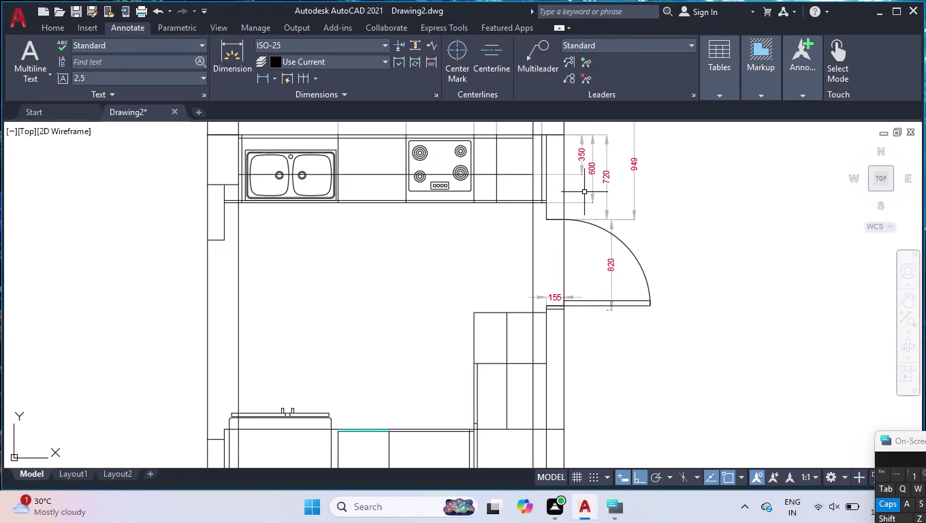
Add a vertical 30 dimension beside the cabinet edge below the 155 dimension with DLI.
scroll(up, 3)
text(DLI)
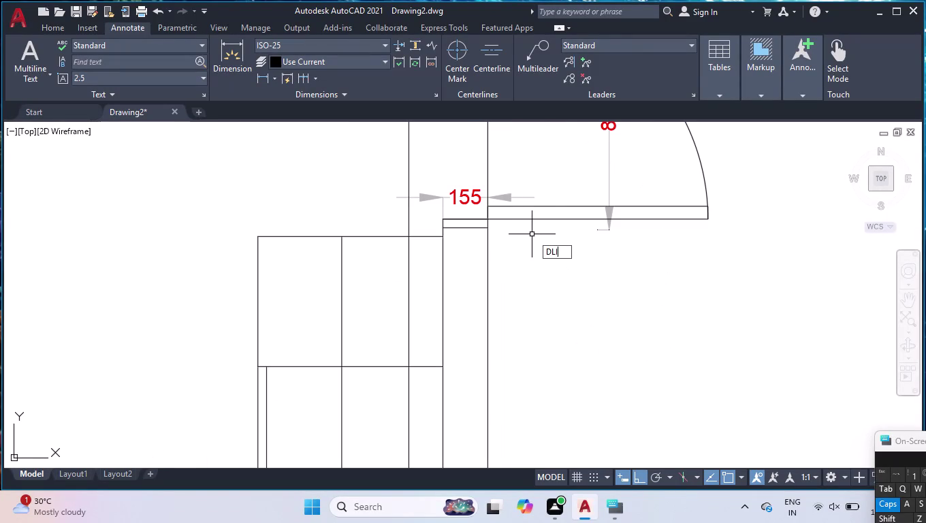
key(Return)
scroll(up, 3)
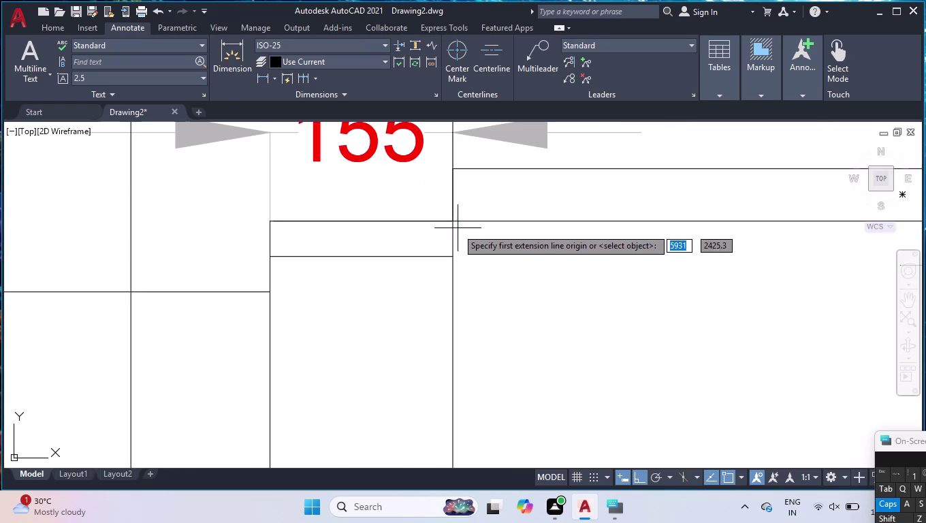
click(450, 220)
click(454, 257)
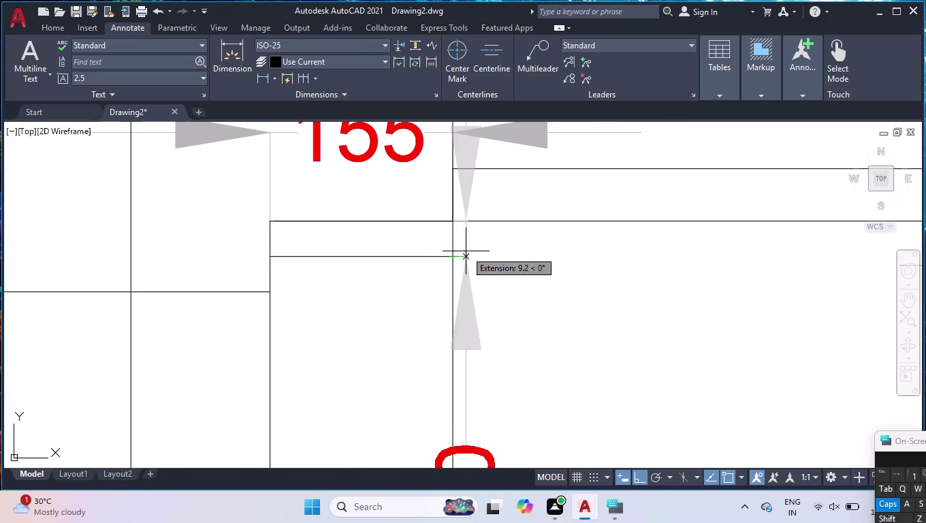
scroll(down, 3)
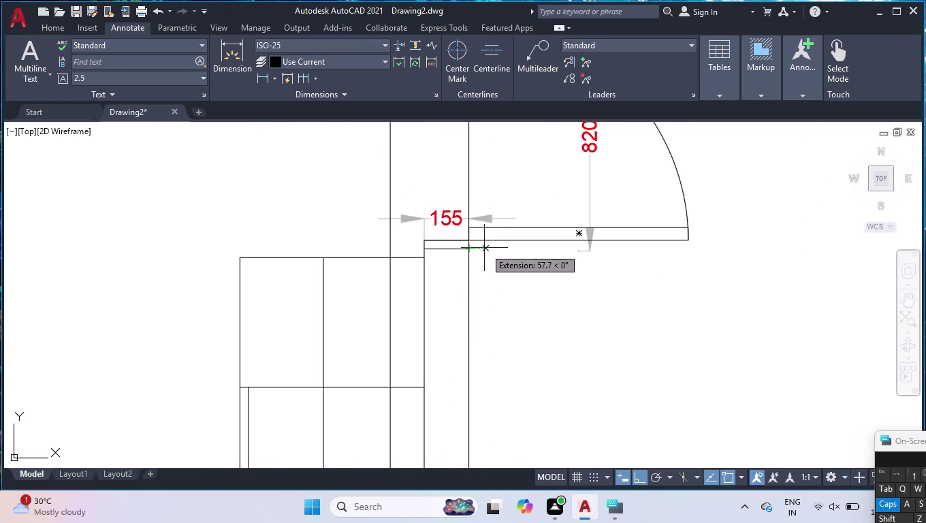
click(482, 246)
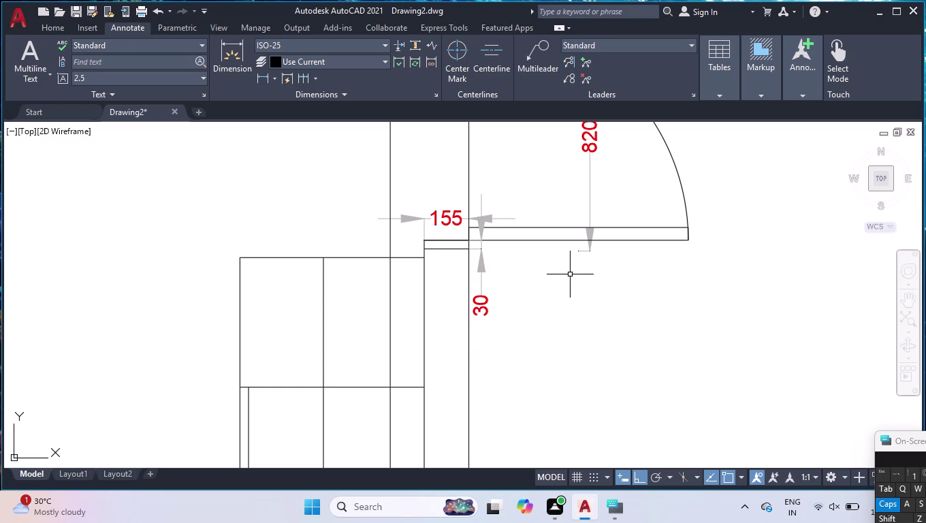
Add a vertical 450 dimension from the cabinet edge top to its lower corner, next to the 30.
key(space)
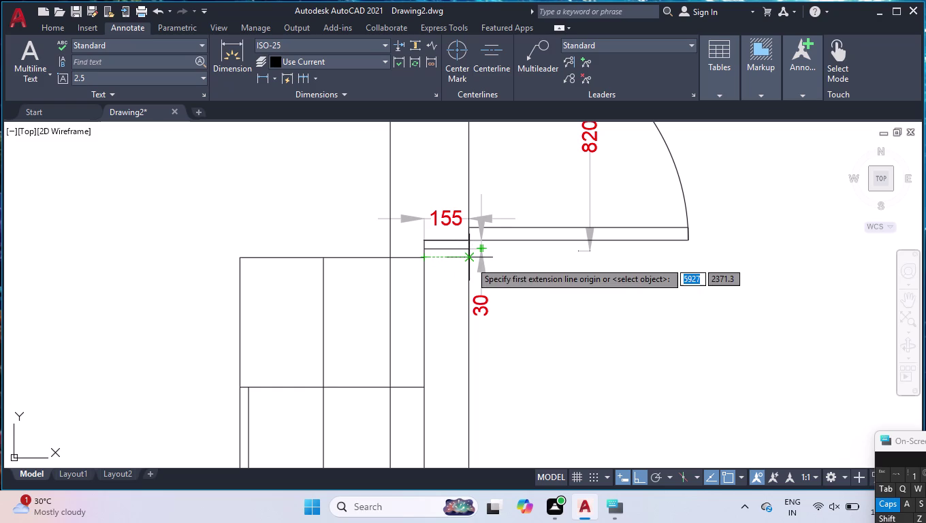
click(424, 259)
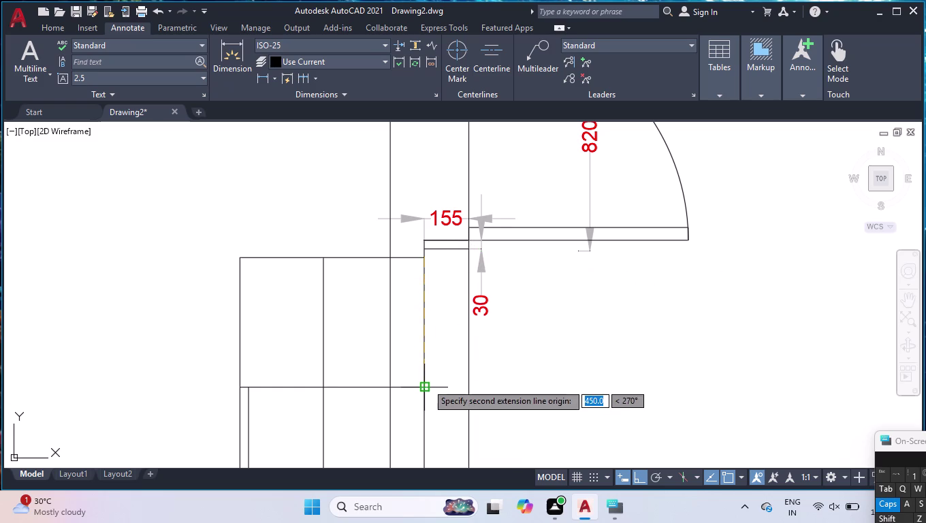
click(427, 385)
click(503, 394)
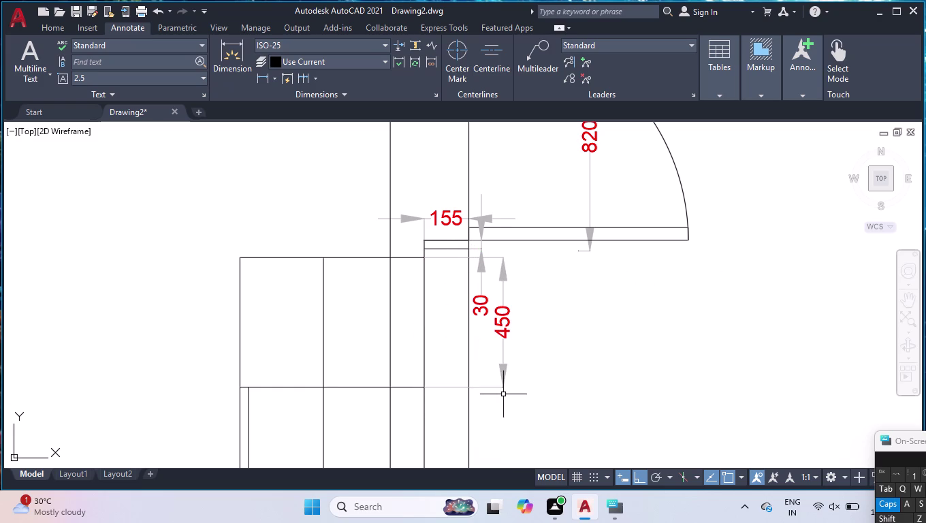
scroll(up, 3)
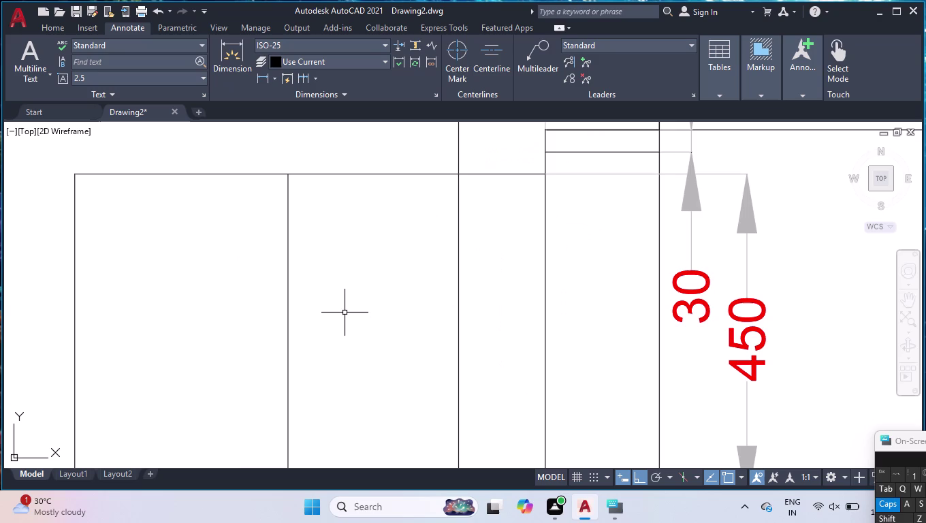
scroll(down, 3)
scroll(up, 3)
scroll(up, 3)
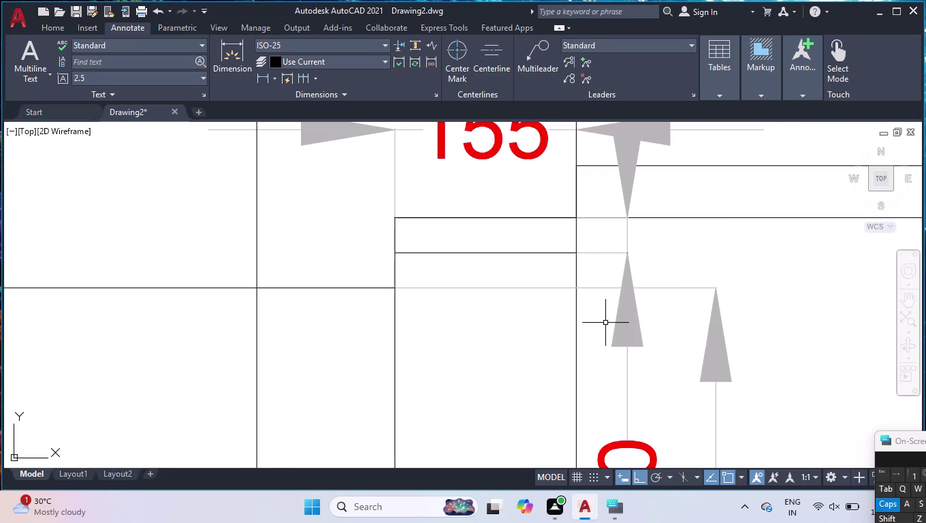
click(617, 321)
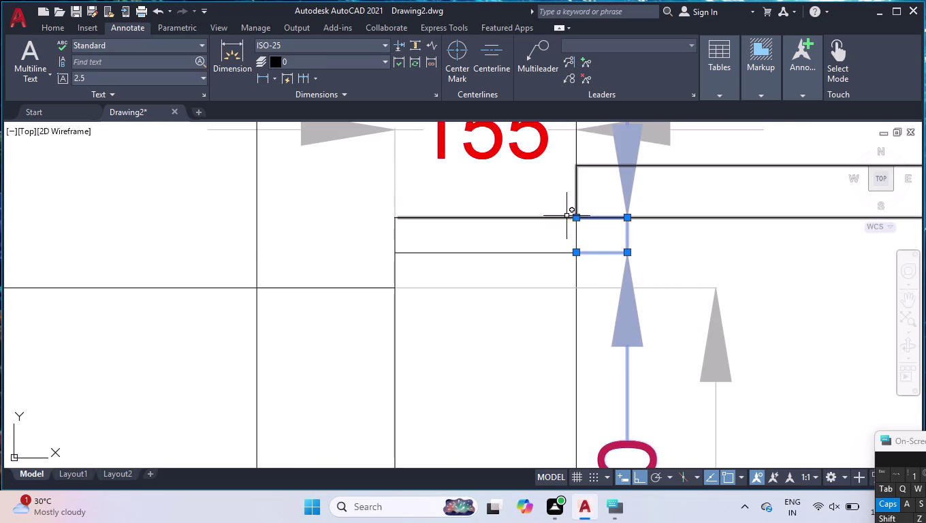
Stretch both measured points of the 30 dimension onto the cabinet line beside the 450.
click(578, 254)
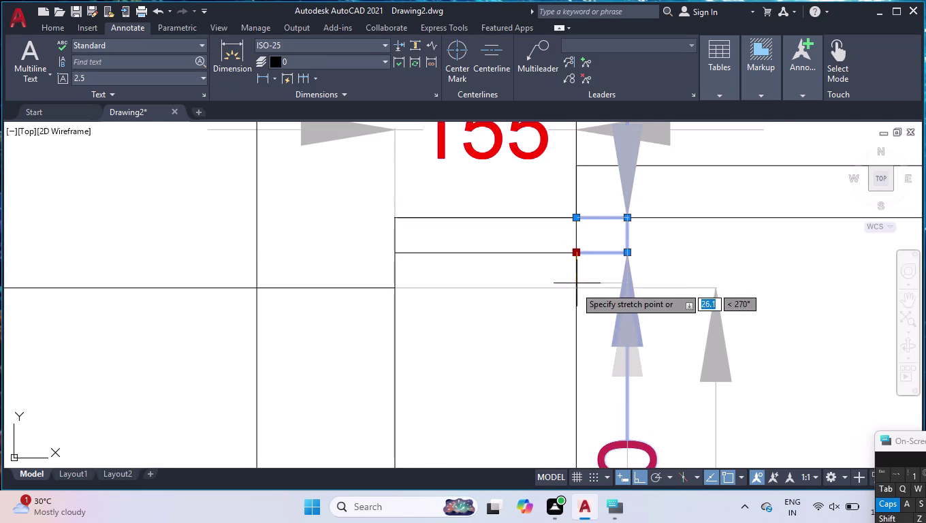
click(576, 290)
click(575, 217)
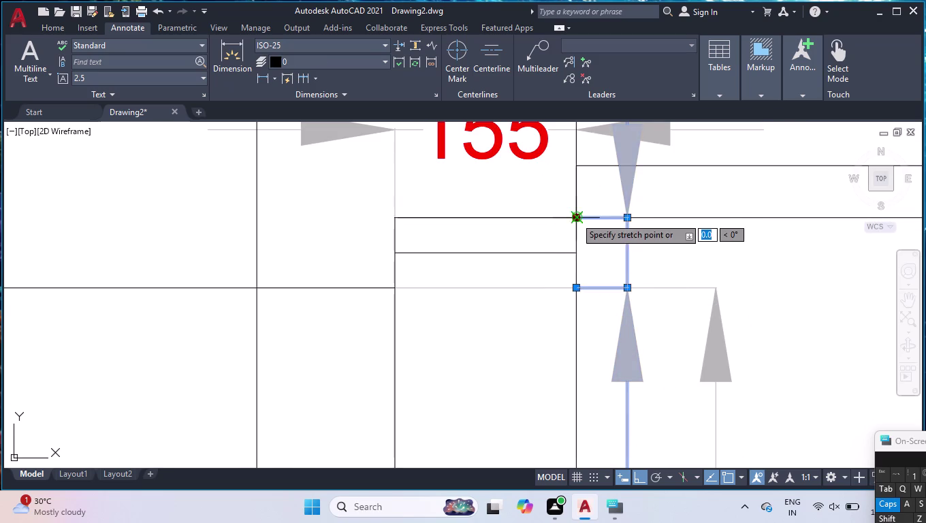
click(574, 252)
scroll(down, 3)
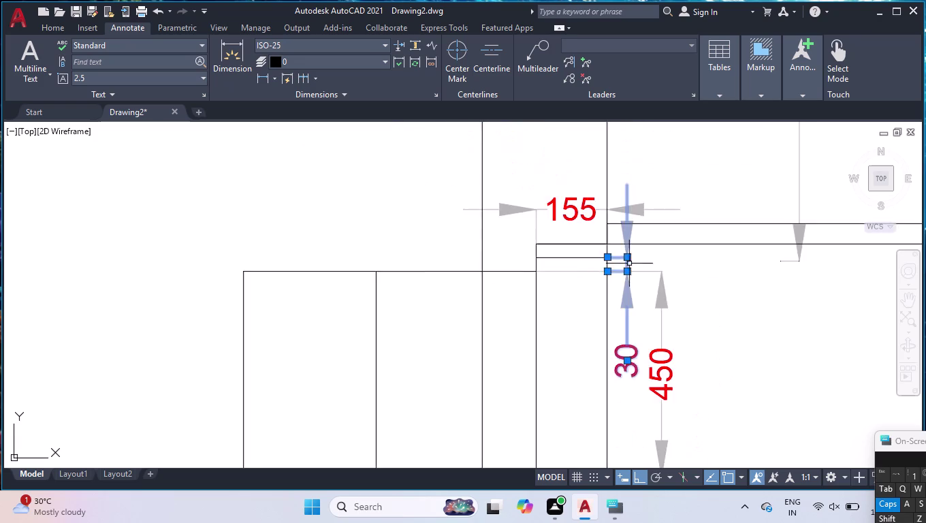
scroll(down, 3)
key(Return)
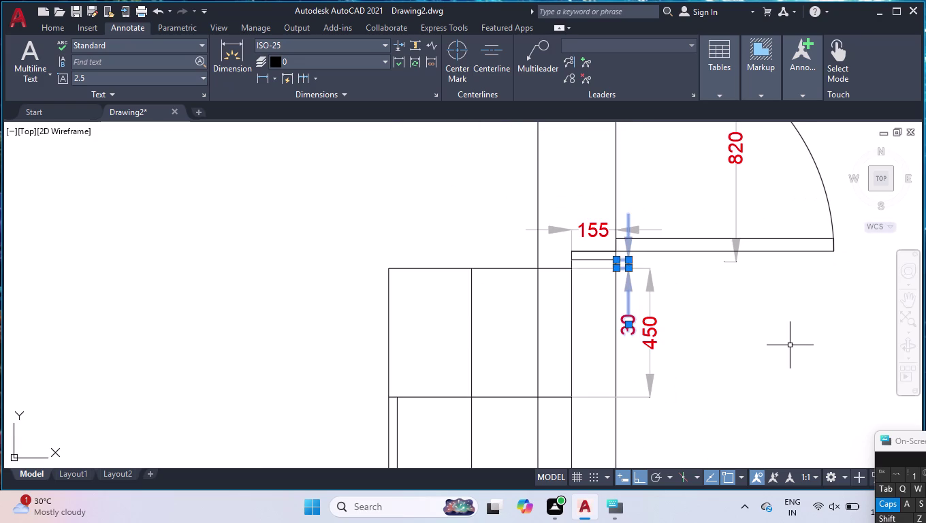
key(Return)
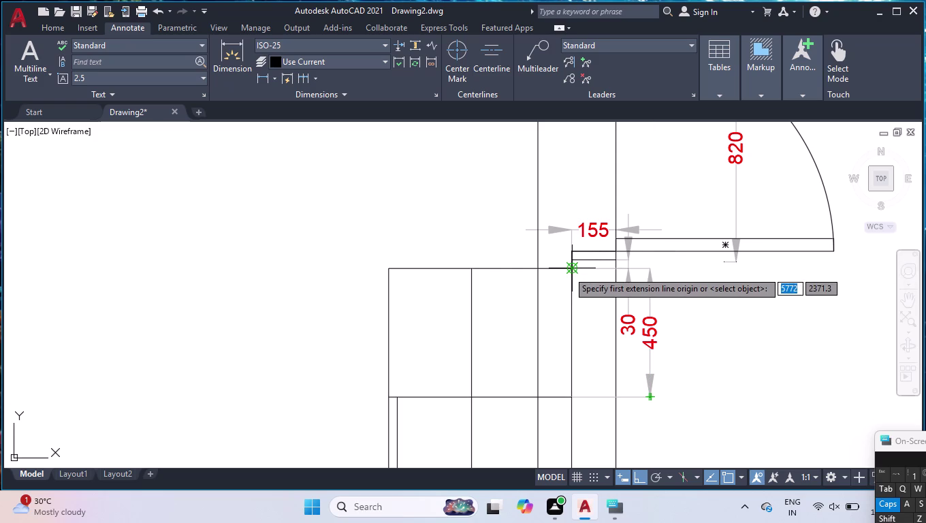
Add a vertical 530 dimension for the next cabinet, in line with the 450.
scroll(down, 3)
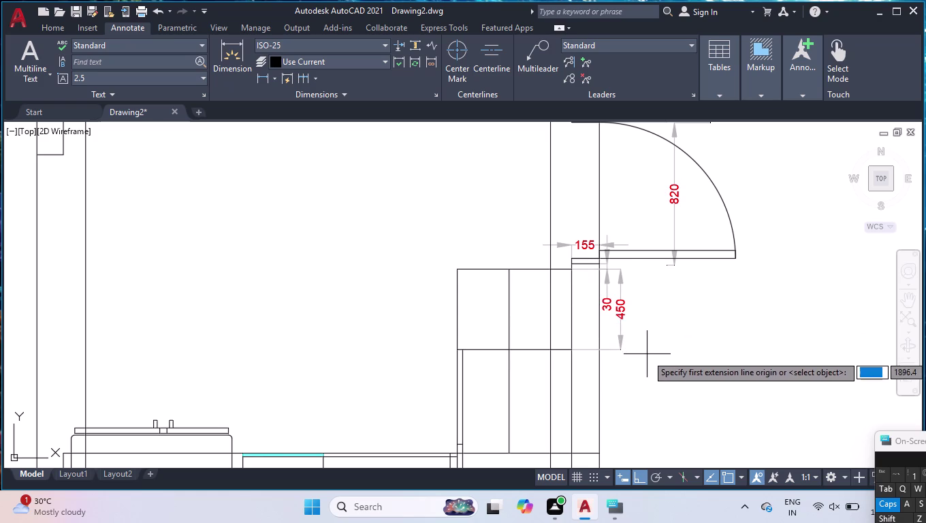
click(465, 348)
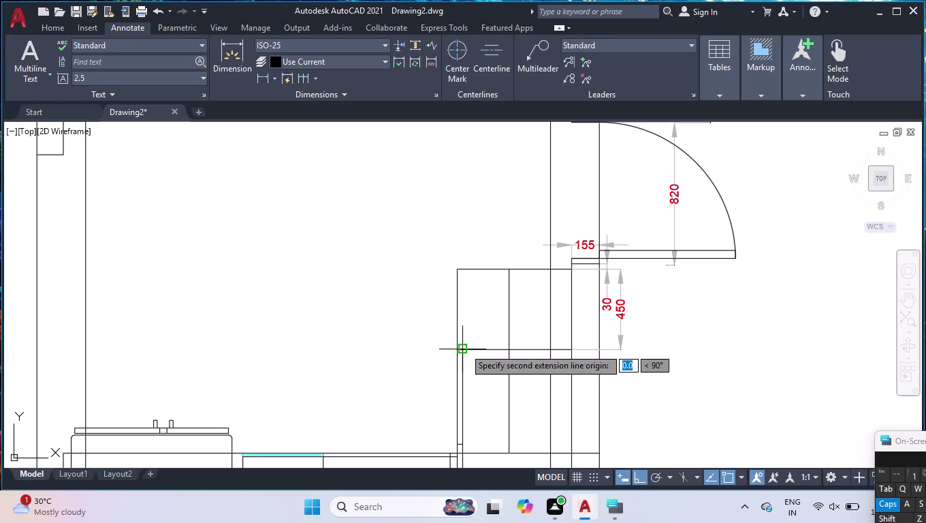
click(462, 445)
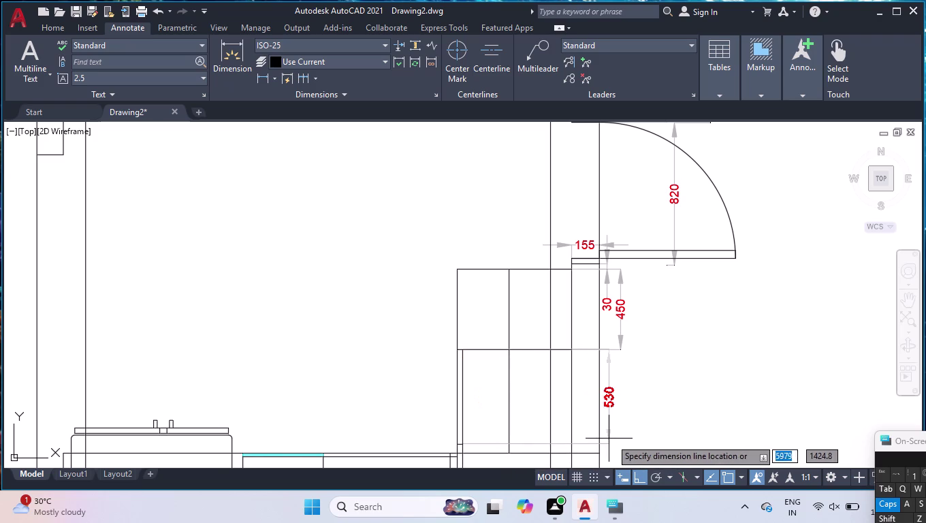
click(621, 438)
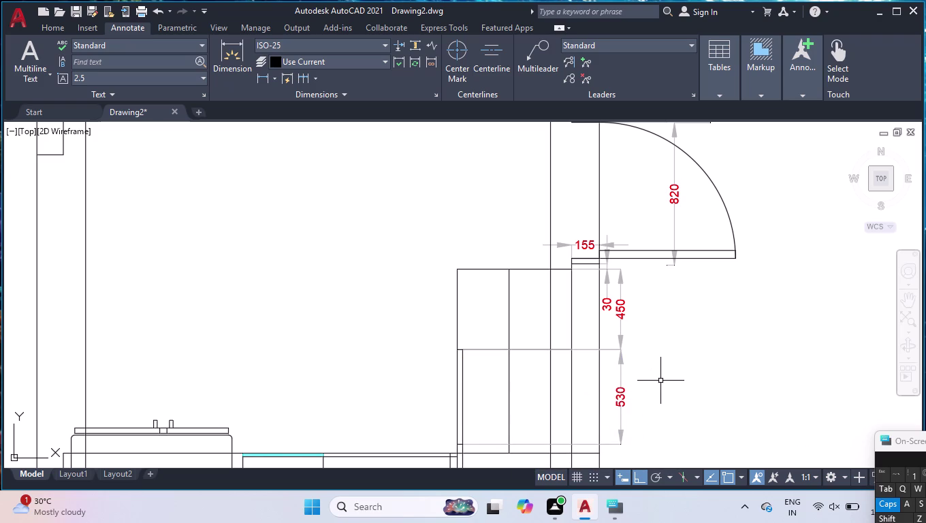
Continue the vertical chain below 530 with 50, 600 and 124 dimensions.
scroll(down, 3)
scroll(down, 3)
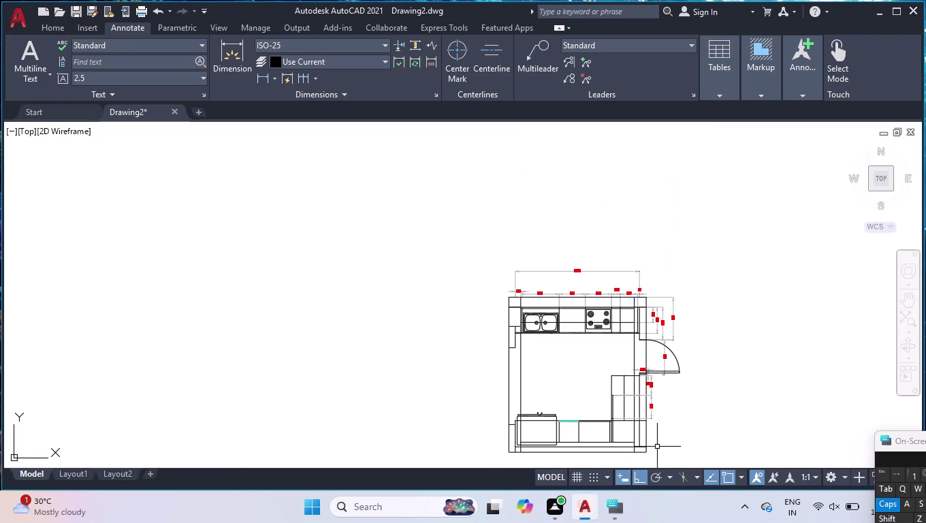
scroll(up, 3)
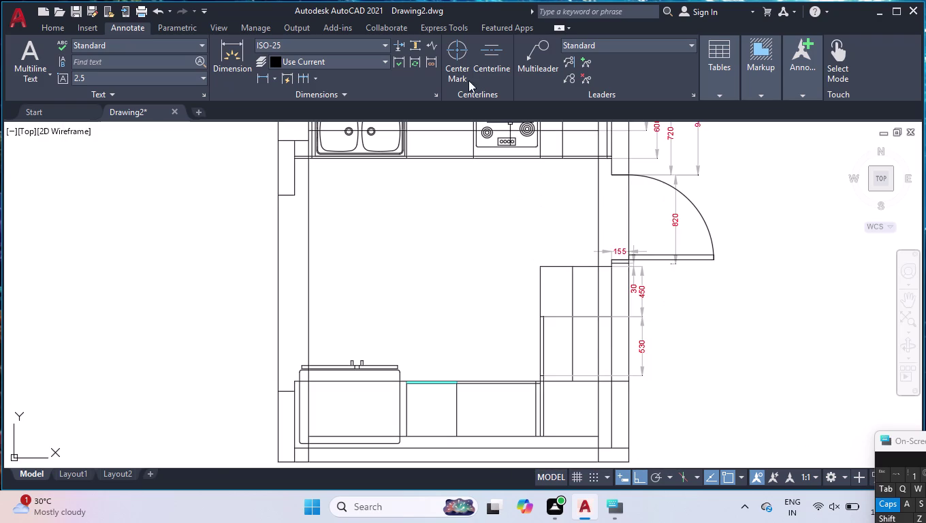
click(304, 78)
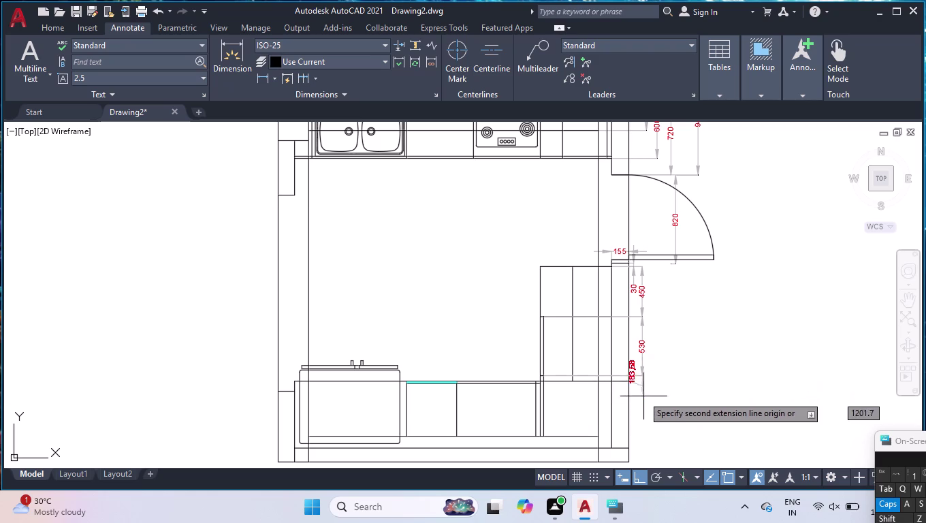
scroll(up, 3)
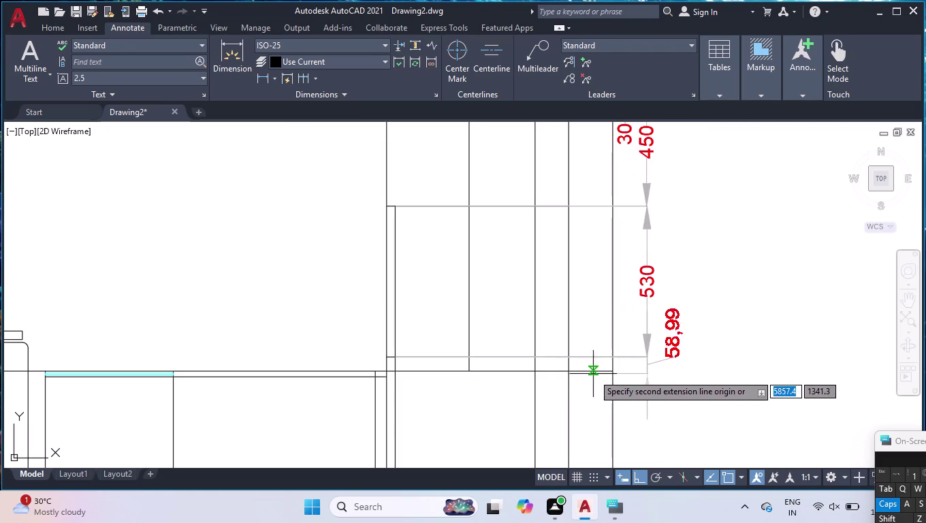
click(614, 371)
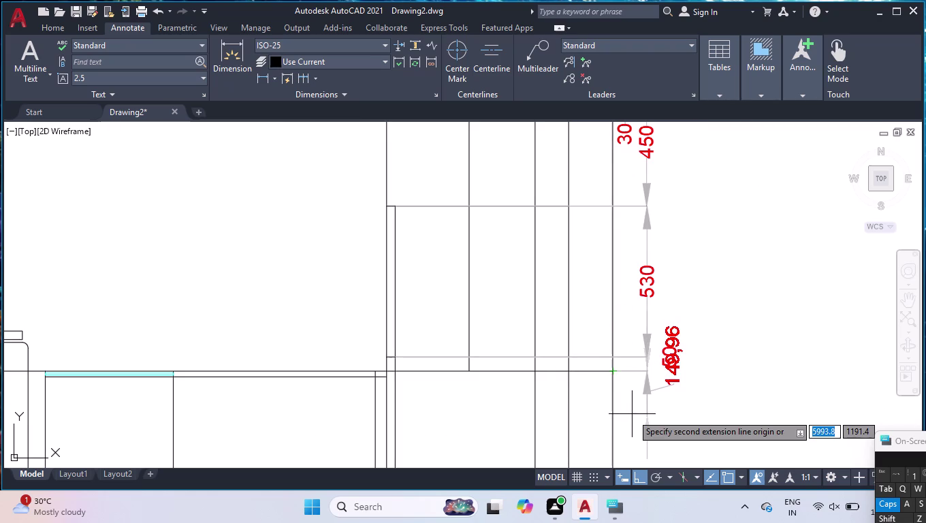
scroll(down, 3)
scroll(down, 3)
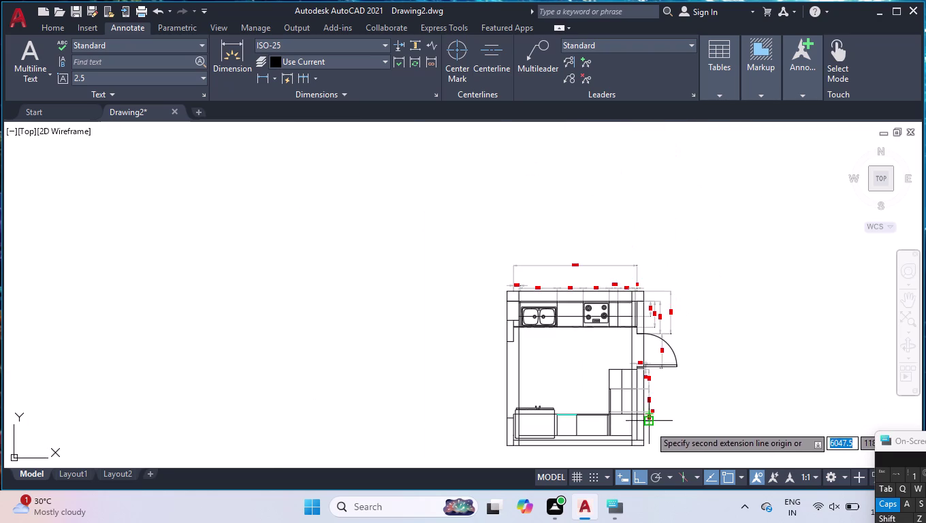
scroll(up, 3)
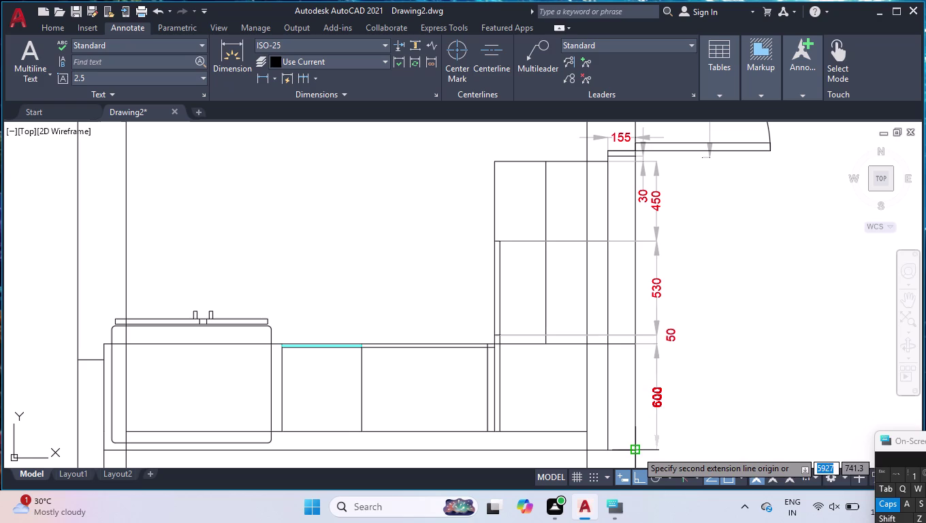
click(637, 451)
scroll(down, 3)
scroll(up, 3)
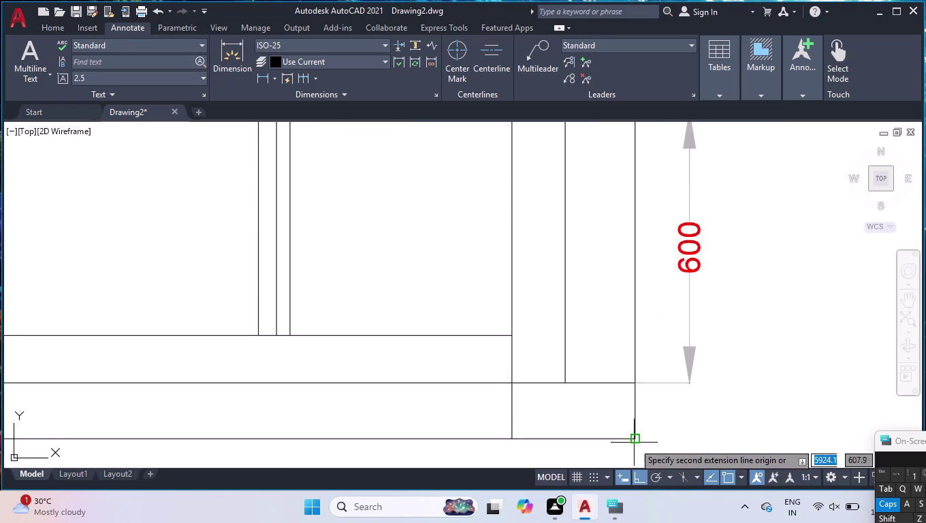
click(634, 441)
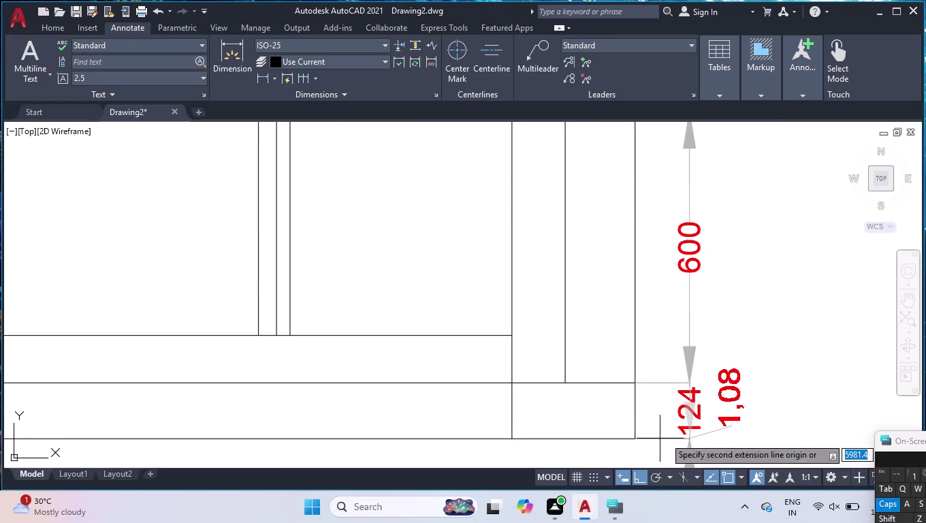
key(Escape)
scroll(down, 3)
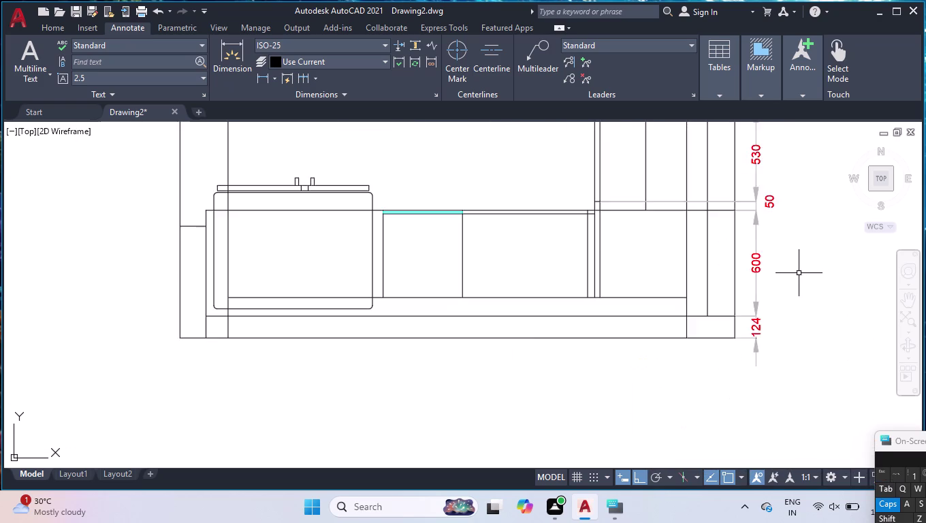
scroll(down, 3)
scroll(down, 3)
scroll(up, 3)
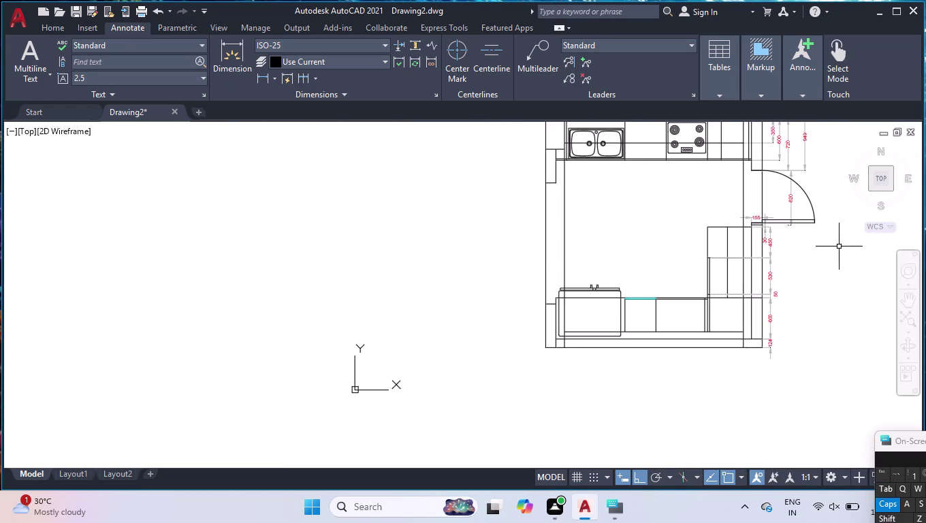
scroll(up, 3)
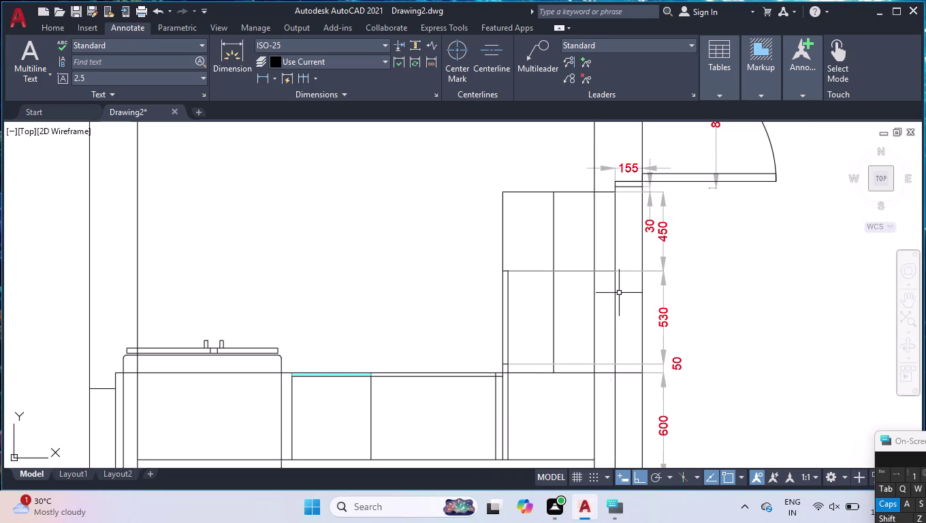
scroll(down, 3)
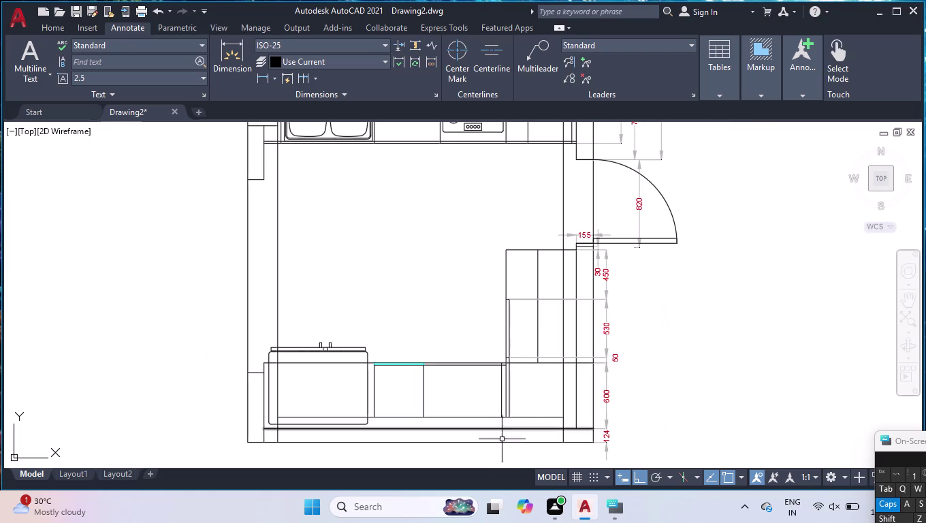
scroll(up, 3)
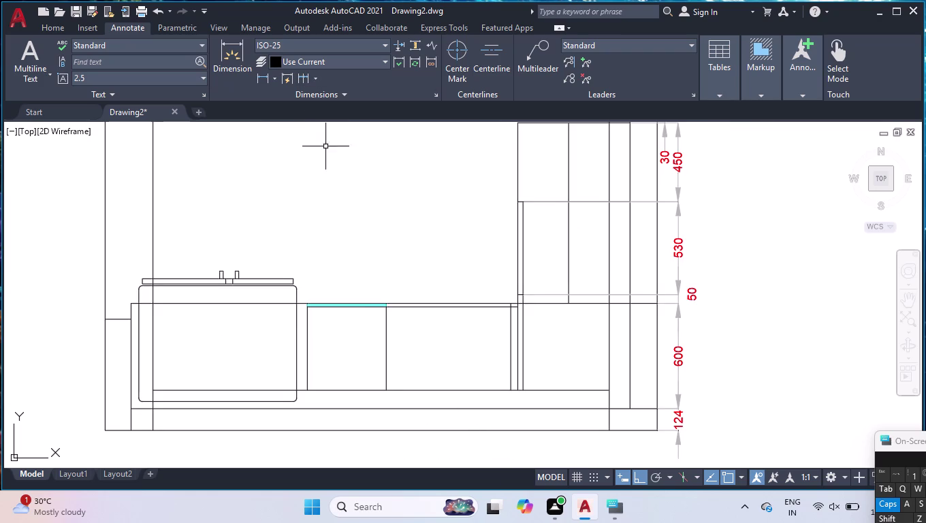
Place a 148 linear dimension below the bottom cabinets using DLI.
key(d)
key(l)
key(i)
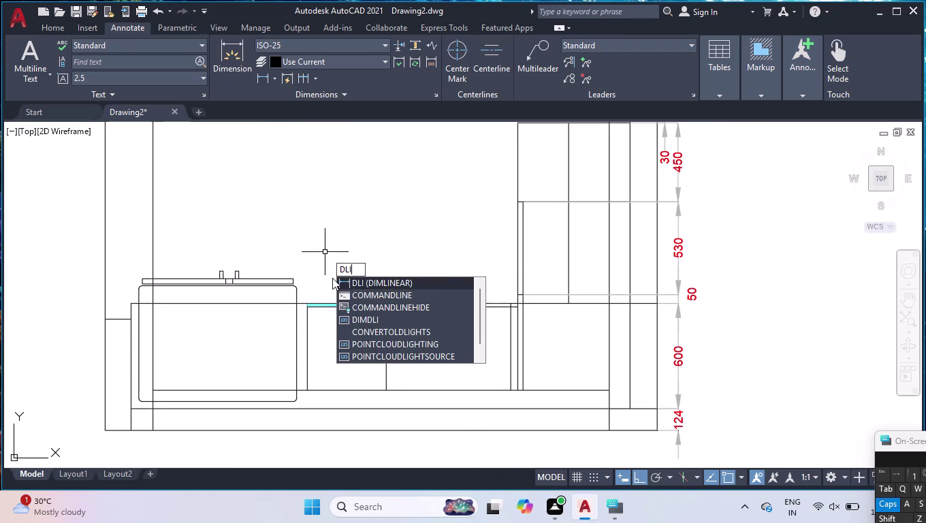
key(Return)
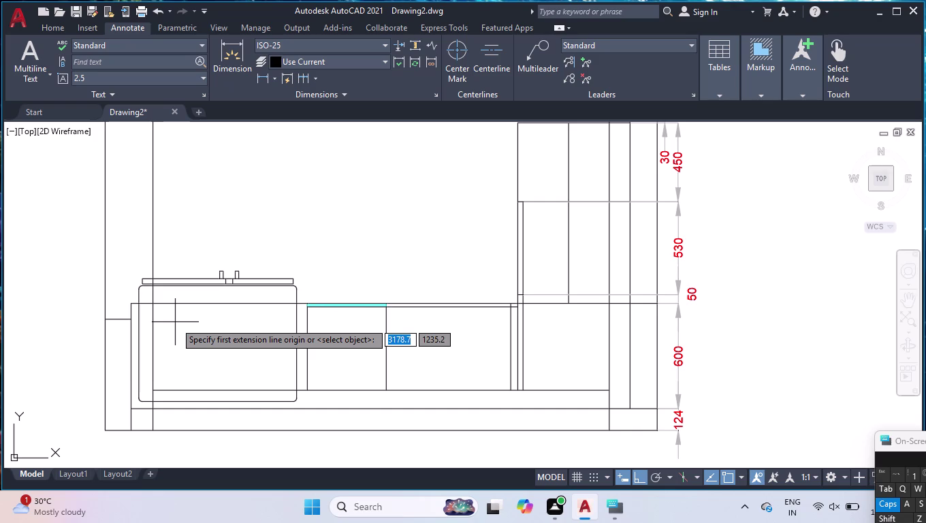
click(105, 433)
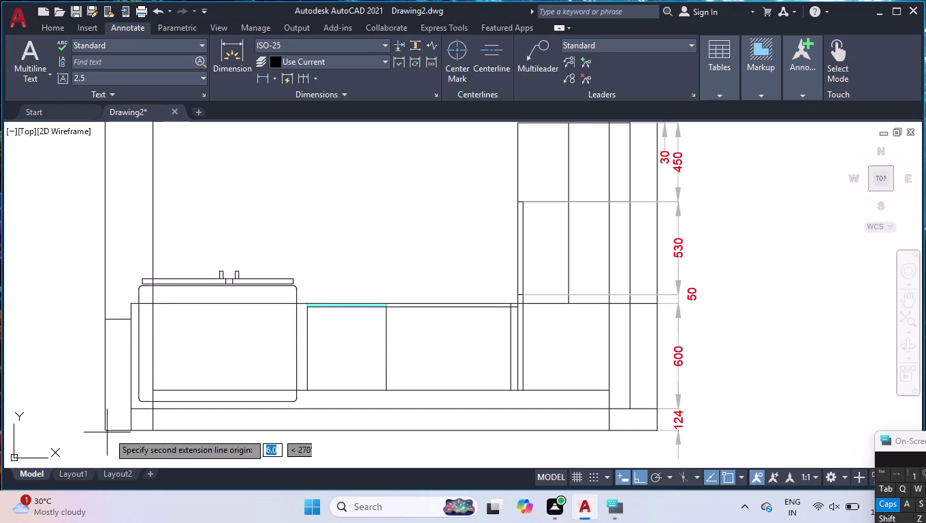
click(129, 432)
click(120, 413)
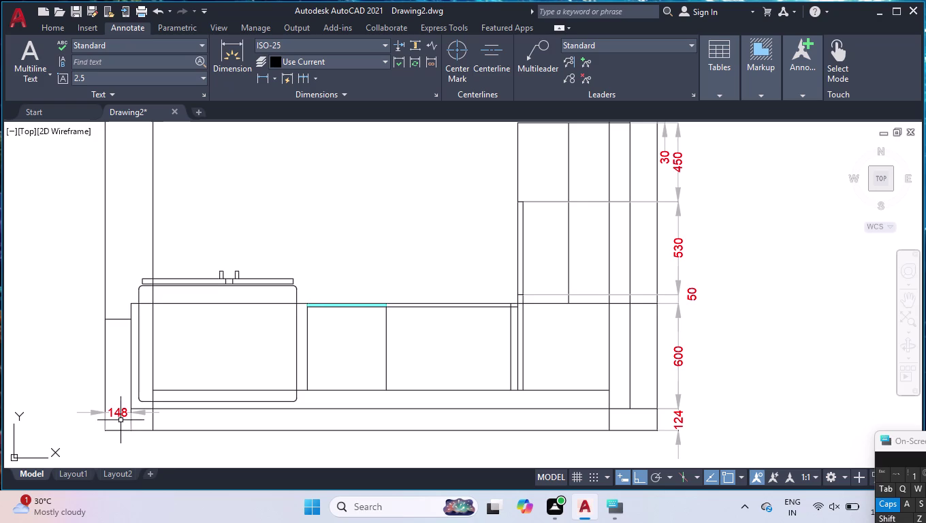
Continue the chain from 148 with 1005, 450 and 750 measurements.
click(305, 81)
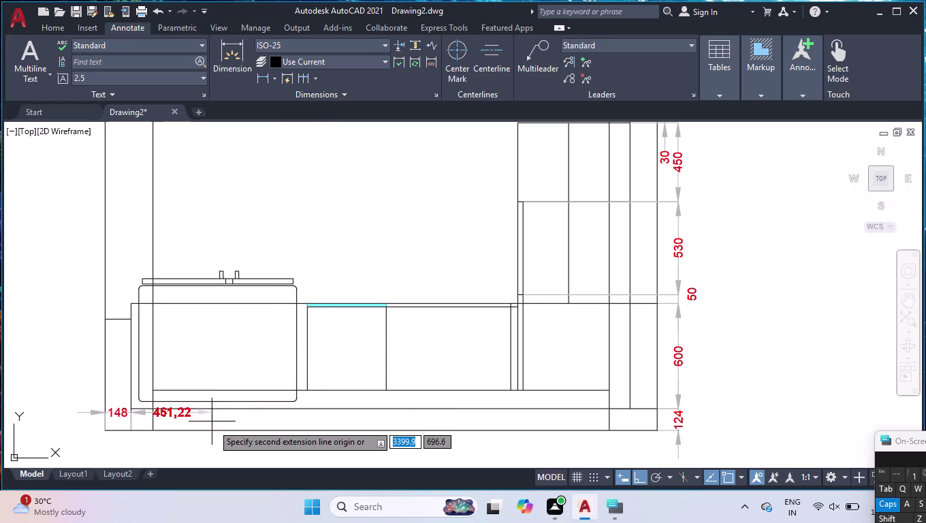
click(310, 390)
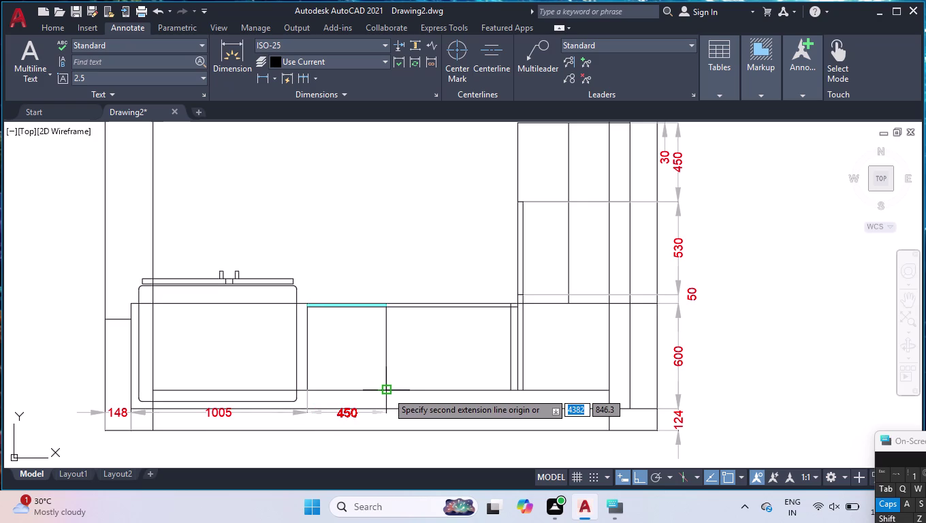
click(387, 392)
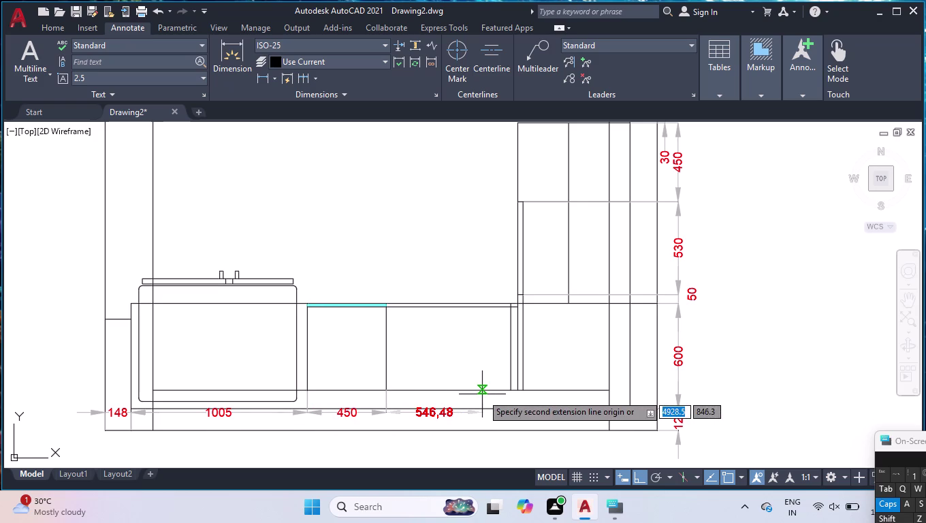
click(517, 386)
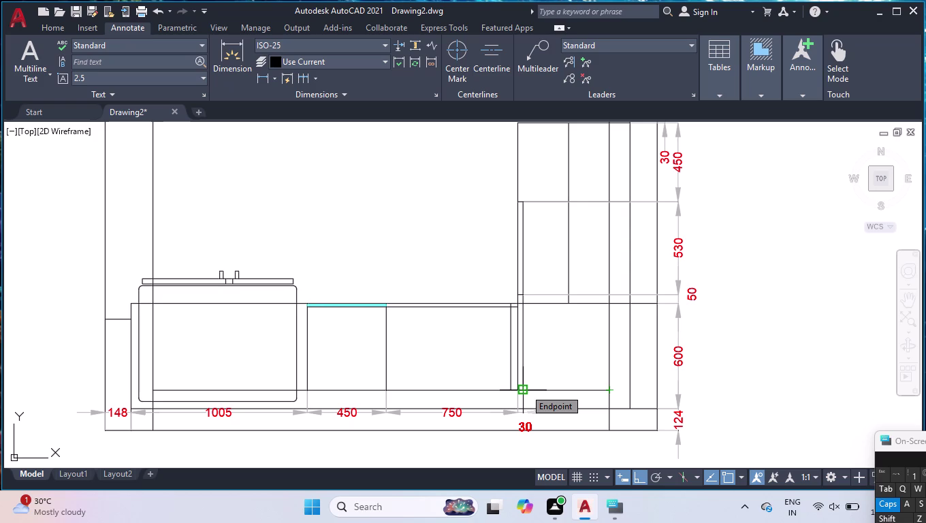
key(BackSpace)
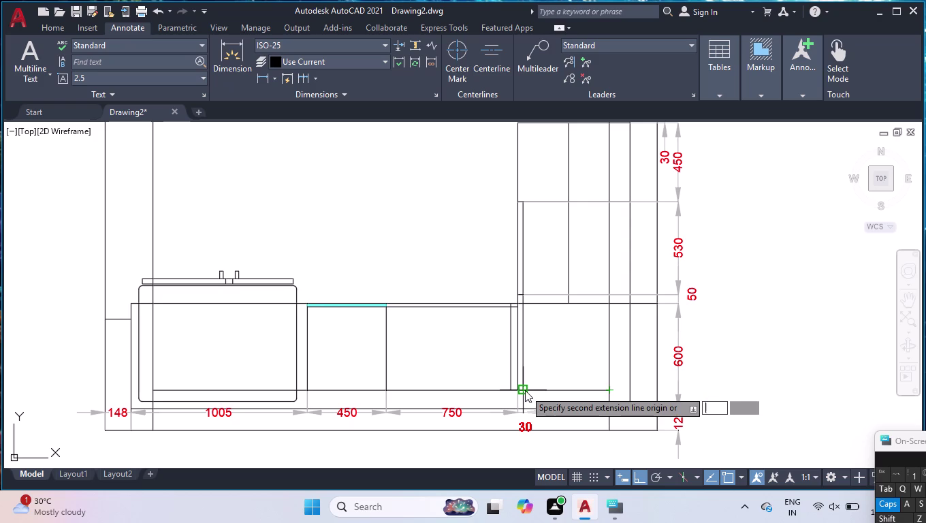
key(Escape)
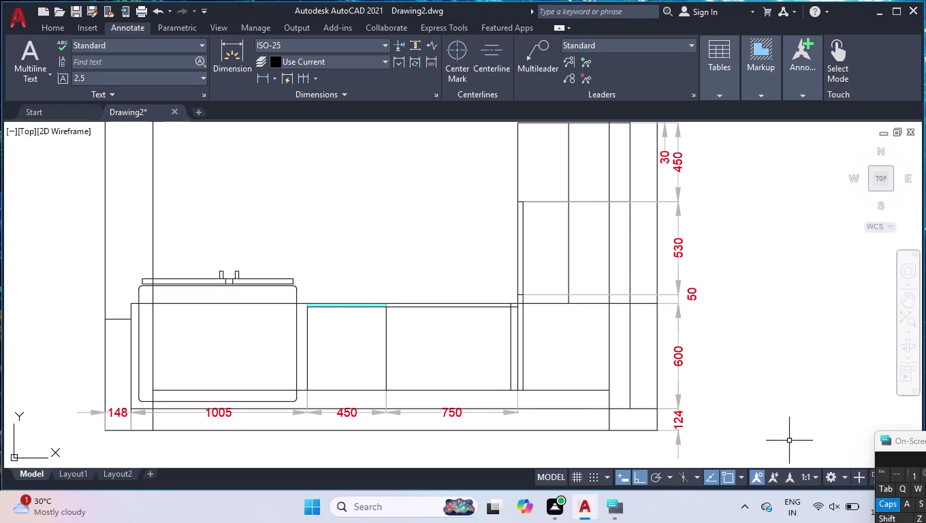
text(D)
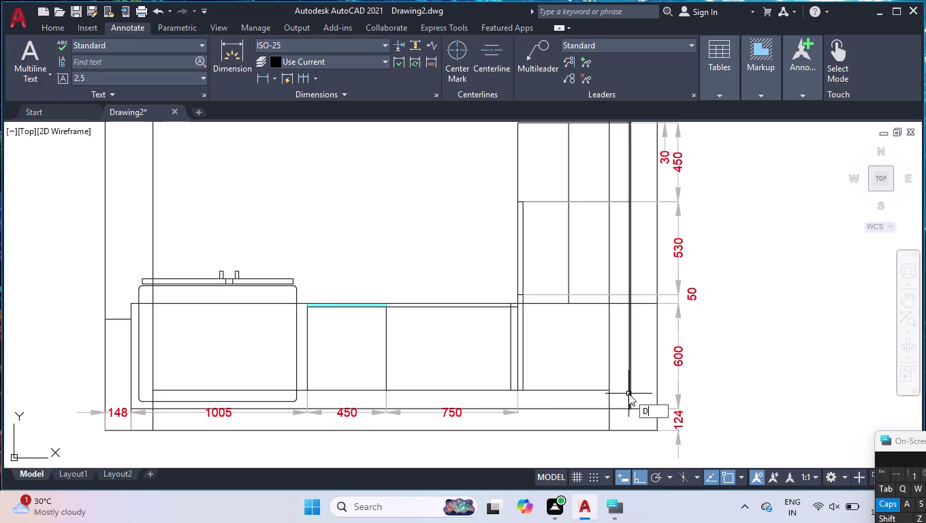
text(,)
key(BackSpace)
Dimension the right lower cabinet's 610 width between its corners, placed below it.
text(LI)
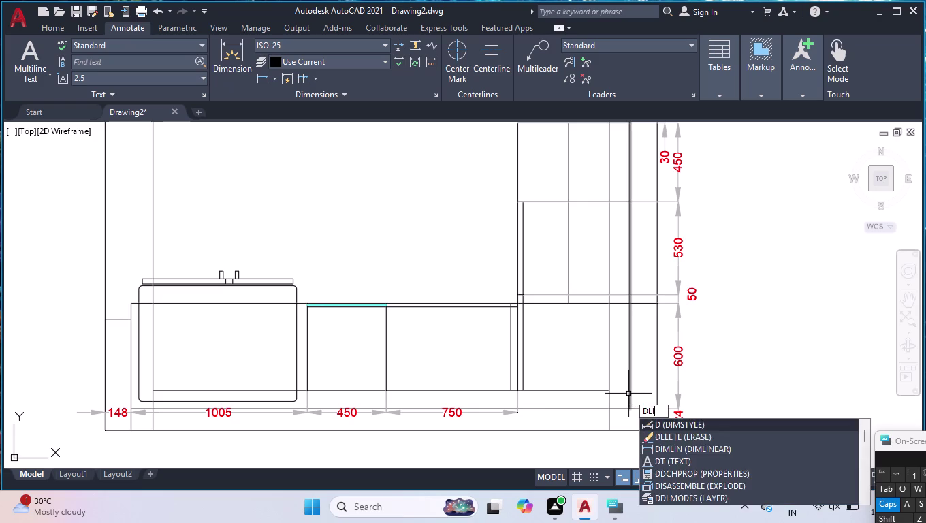
key(Return)
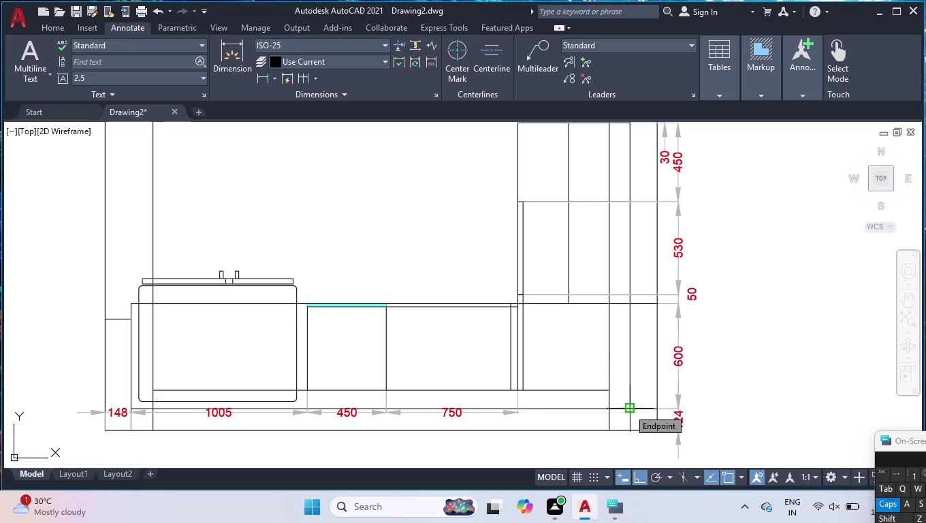
click(629, 409)
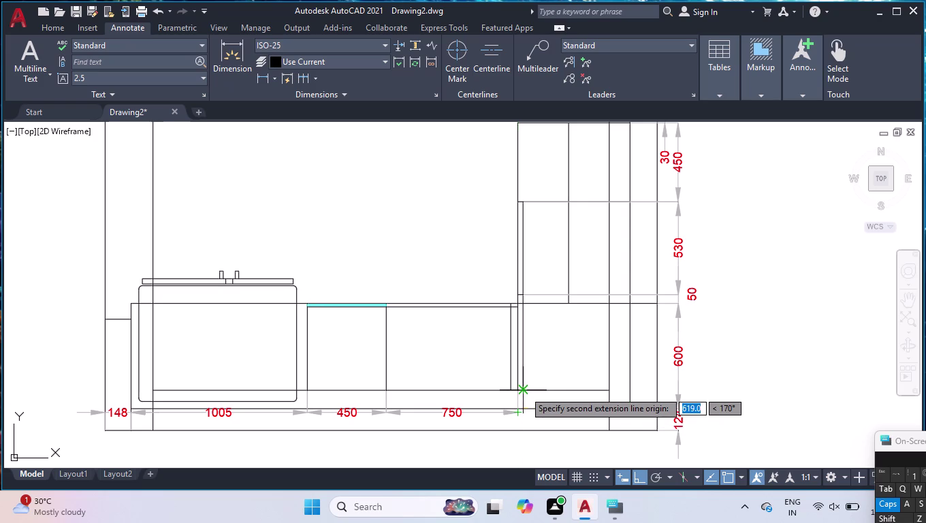
click(524, 391)
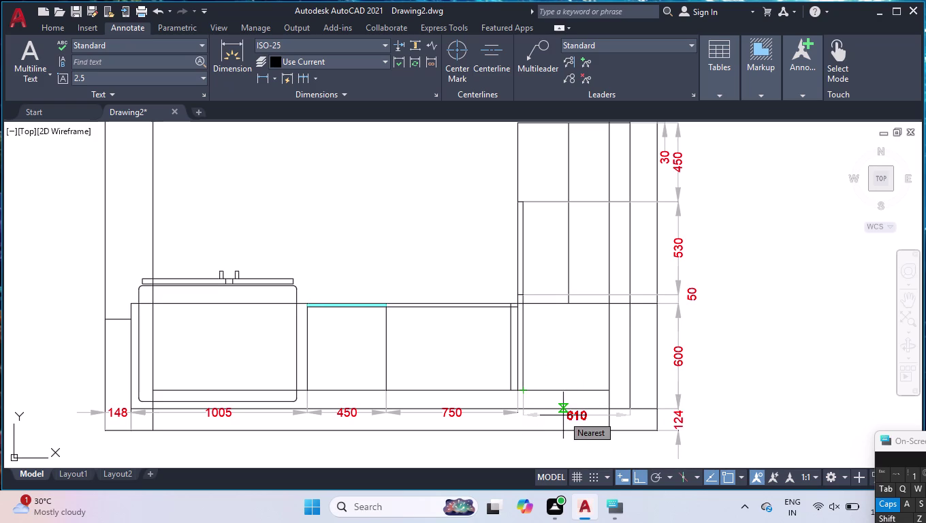
click(568, 437)
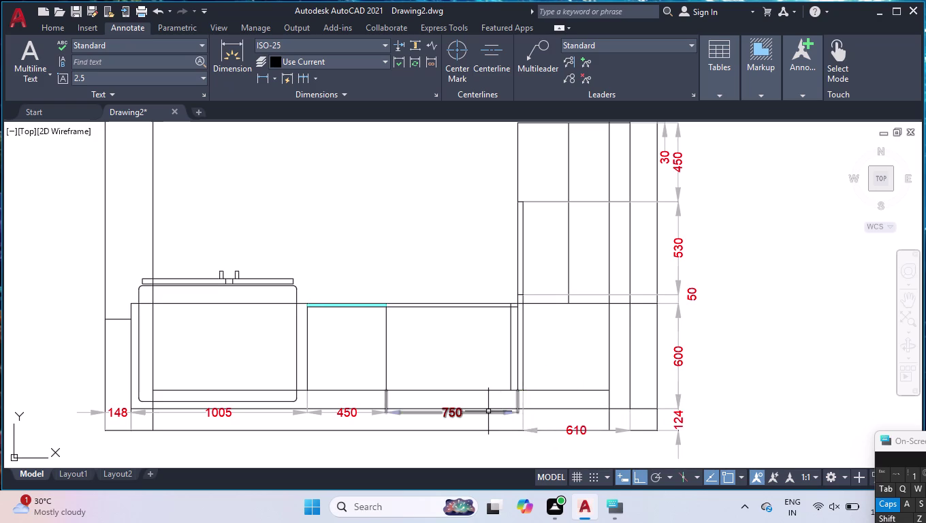
click(565, 427)
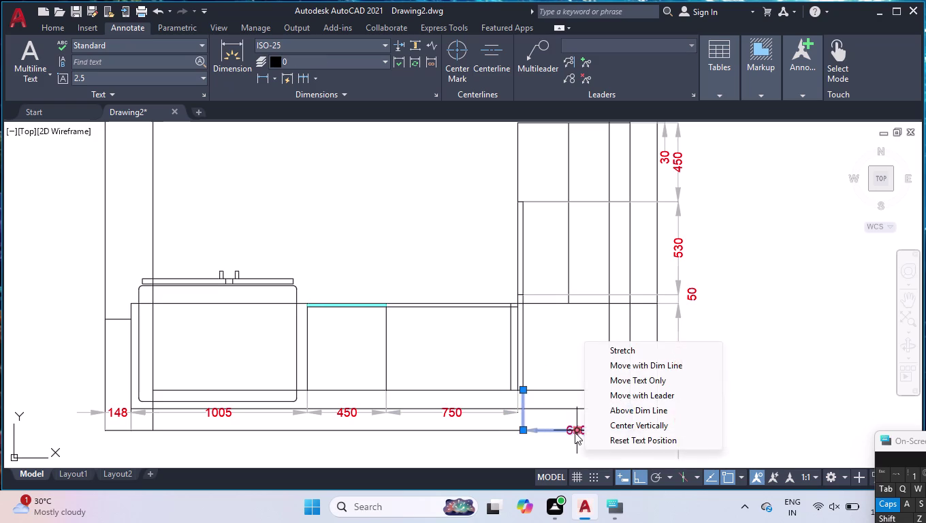
Reposition the 610 dimension label below the right cabinet.
click(578, 430)
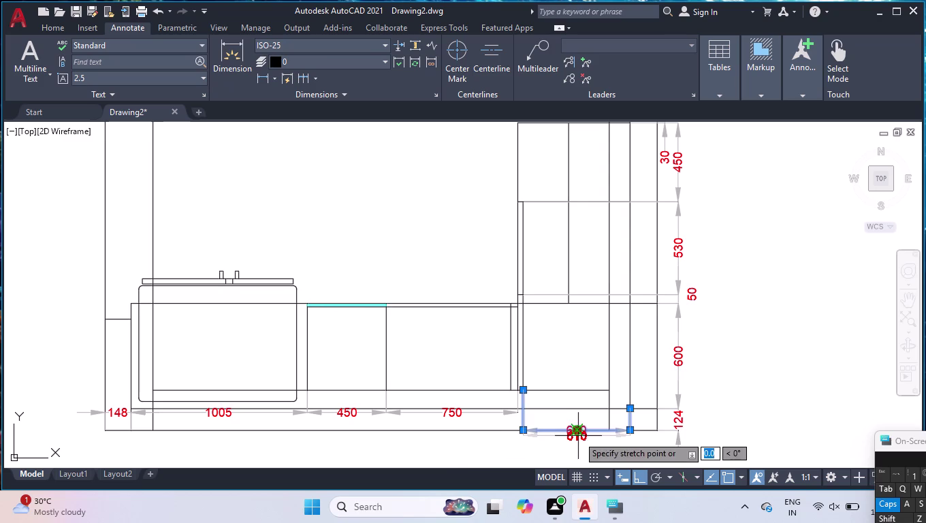
click(578, 438)
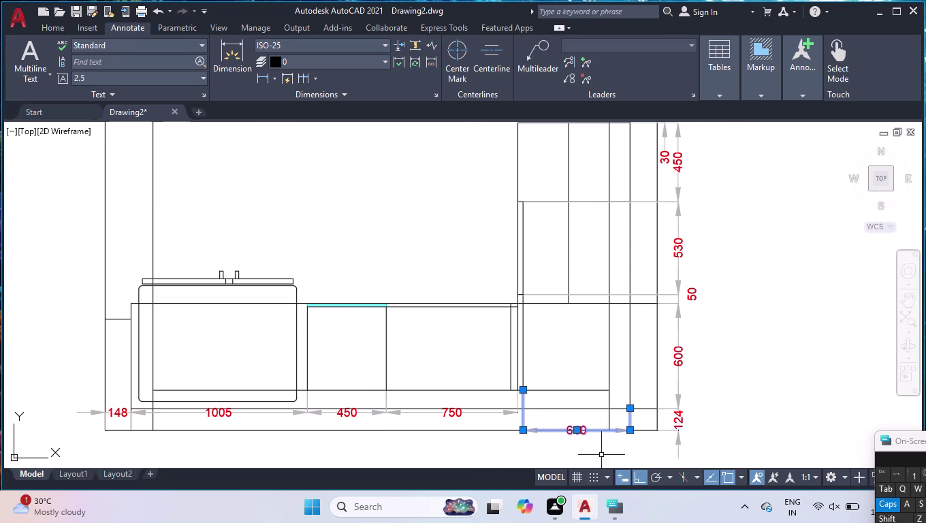
scroll(up, 3)
click(503, 365)
click(491, 398)
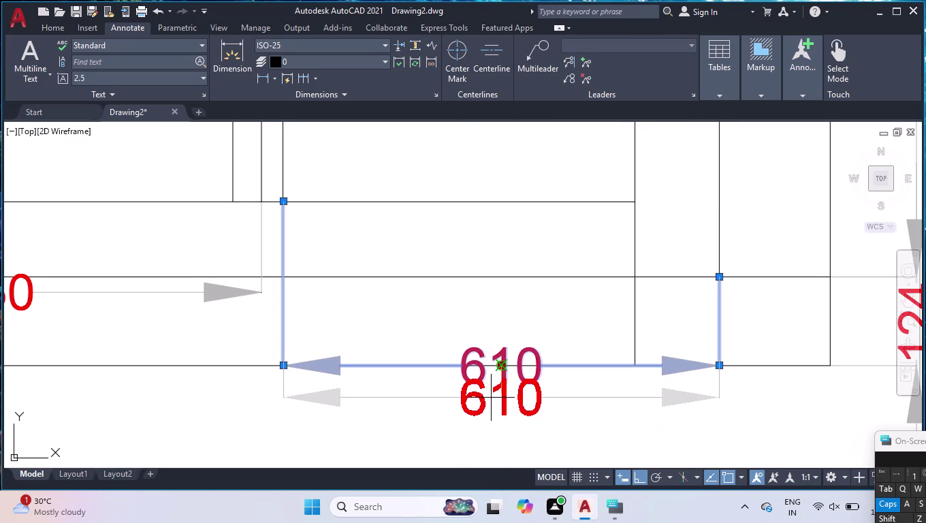
click(500, 367)
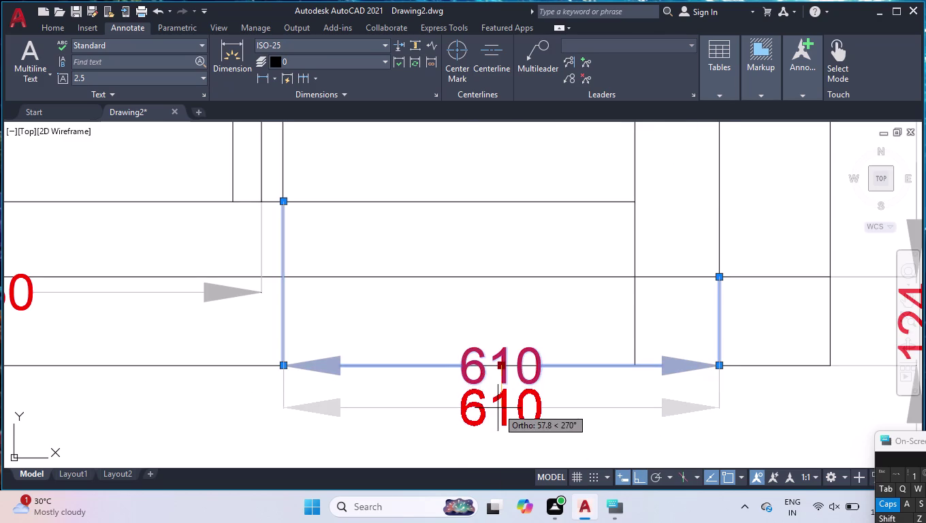
click(498, 408)
scroll(down, 3)
scroll(up, 3)
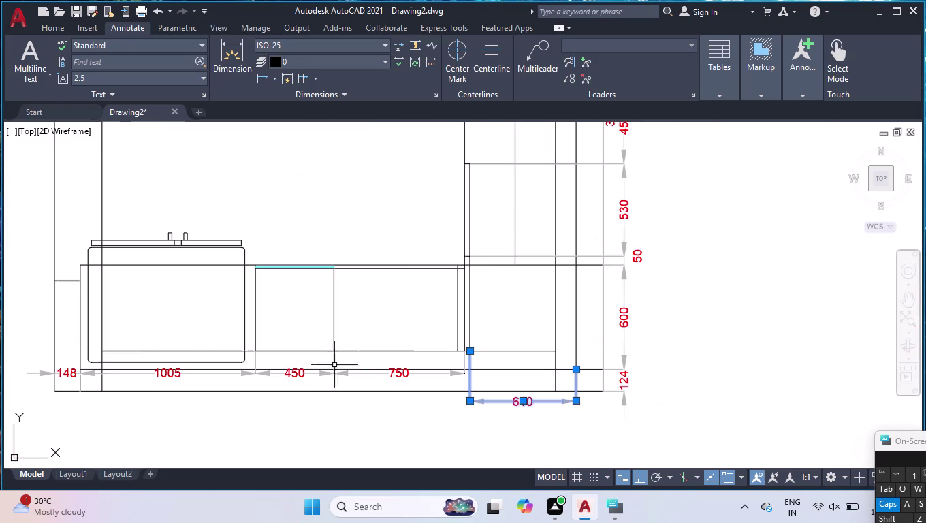
Select the 148, 1005, 450 and 750 dimensions and adjust the 750 label and right end.
click(170, 377)
click(294, 375)
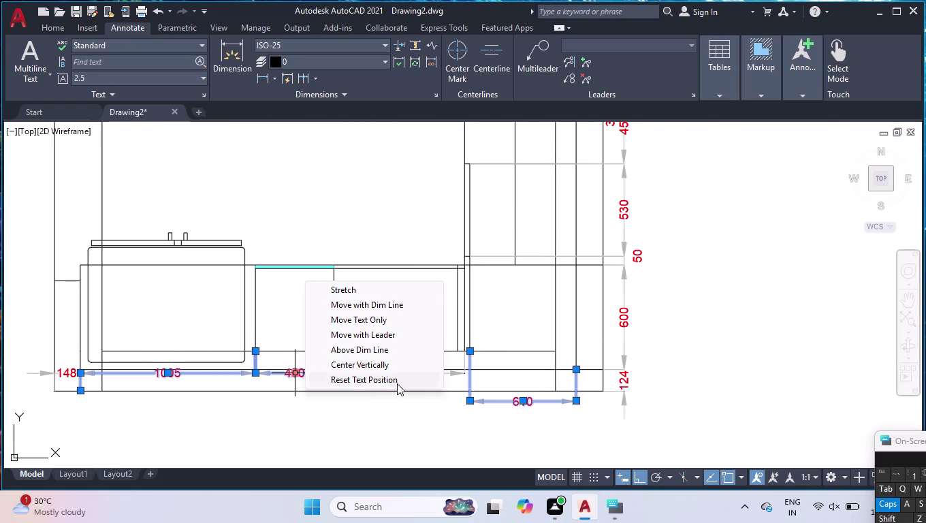
click(396, 375)
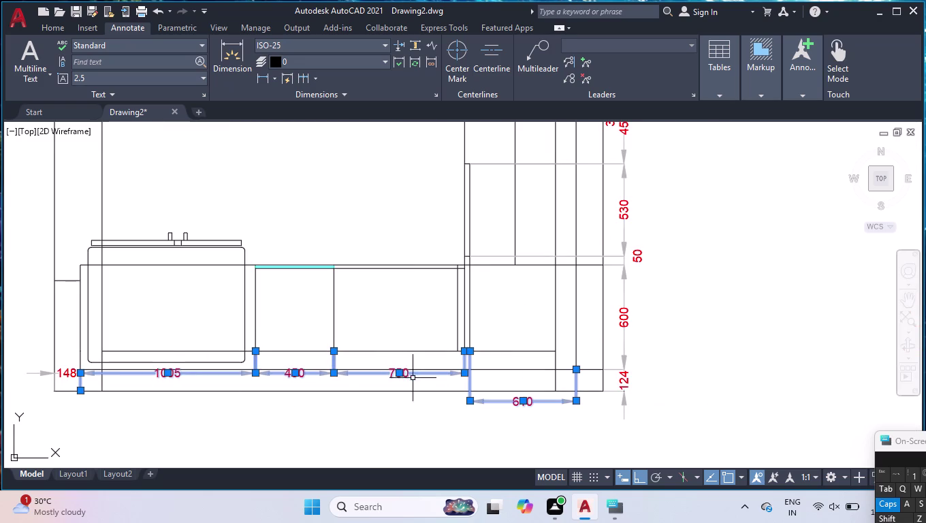
click(402, 372)
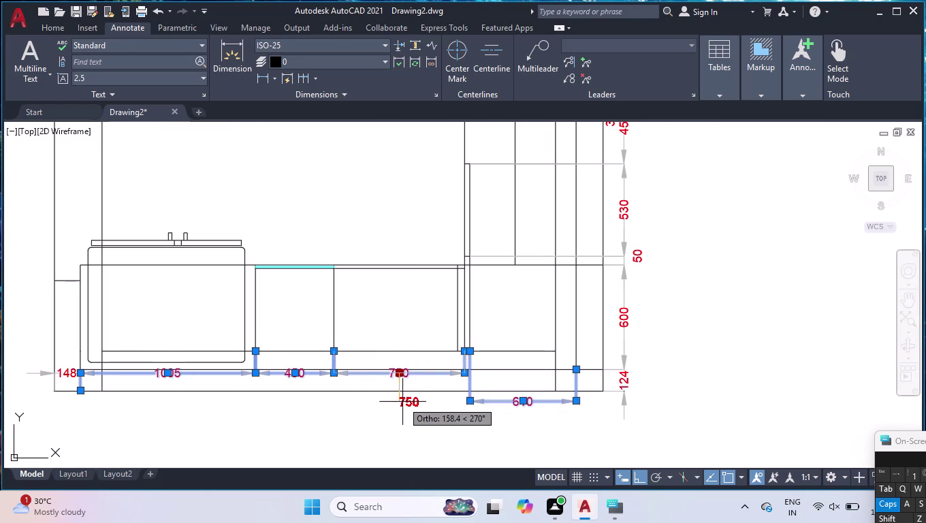
click(398, 373)
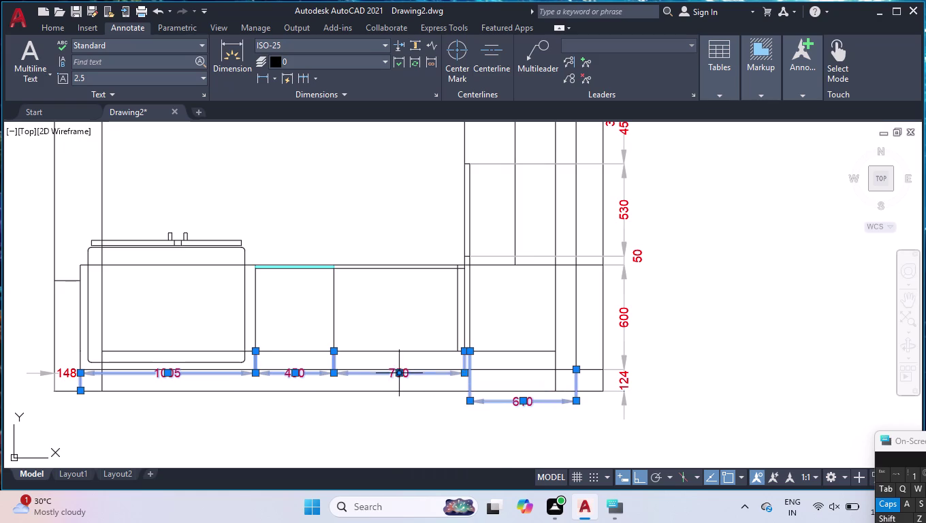
click(462, 374)
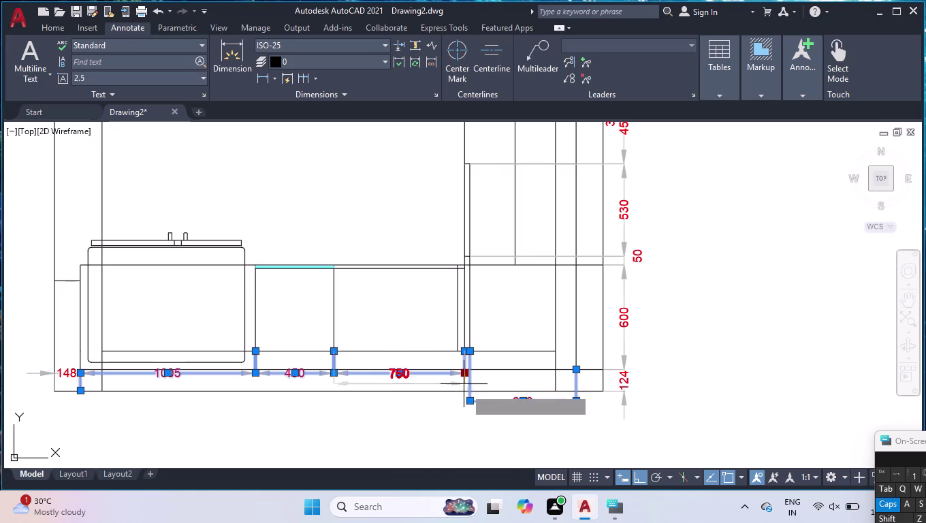
click(465, 403)
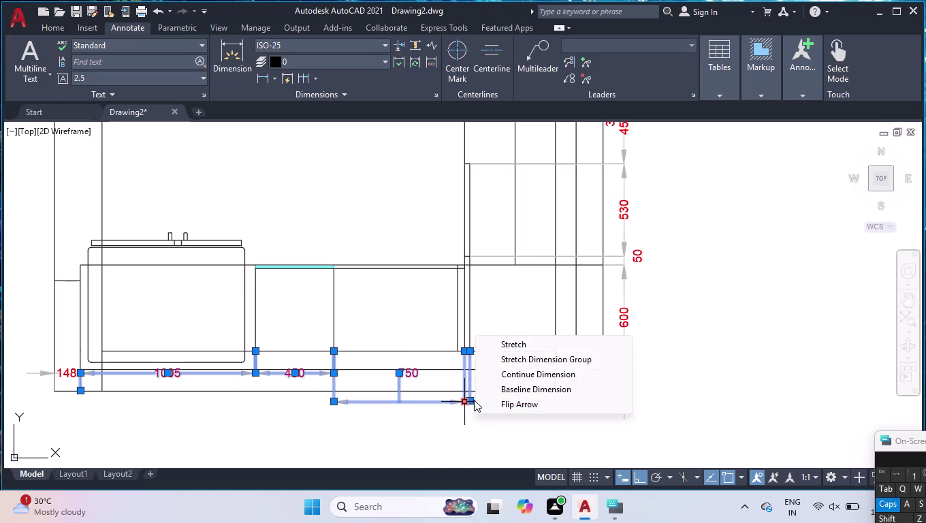
scroll(up, 3)
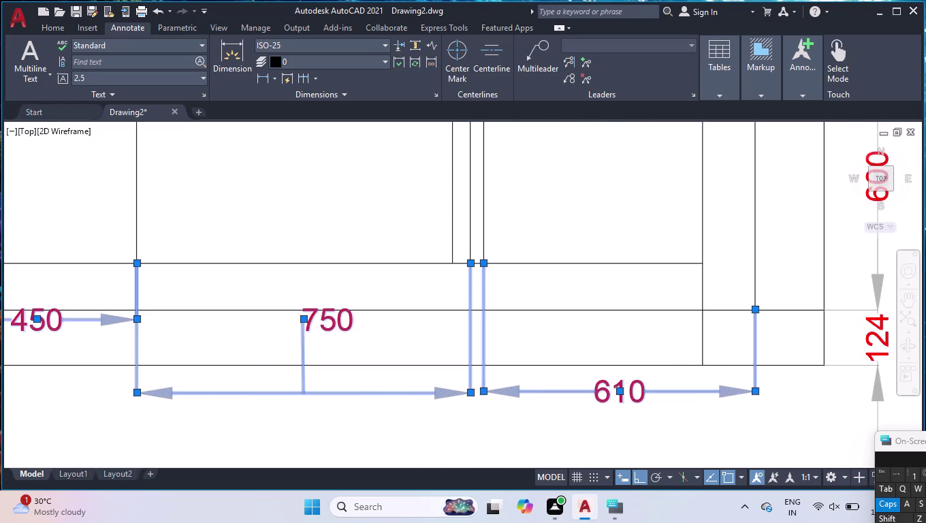
scroll(down, 3)
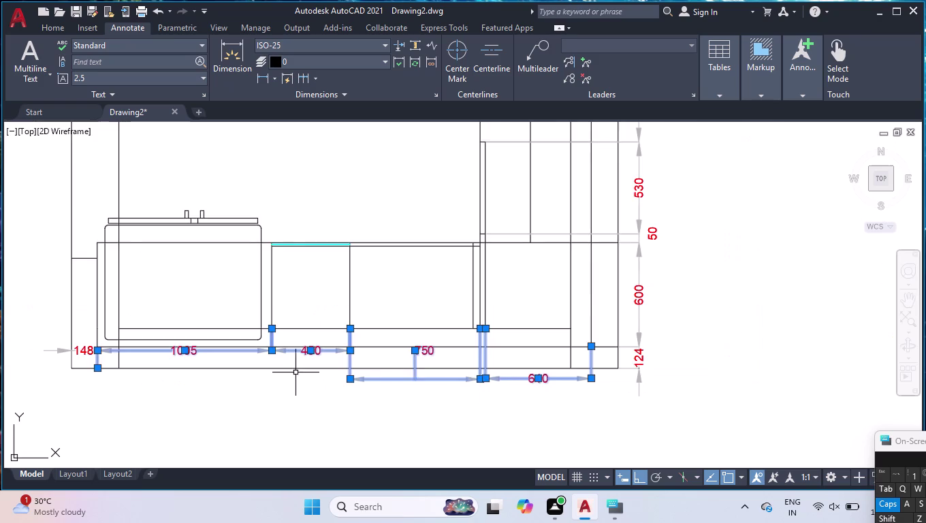
scroll(up, 3)
Move the 450 extension-line endpoint down and shorten the 1005/450 extension line.
click(428, 320)
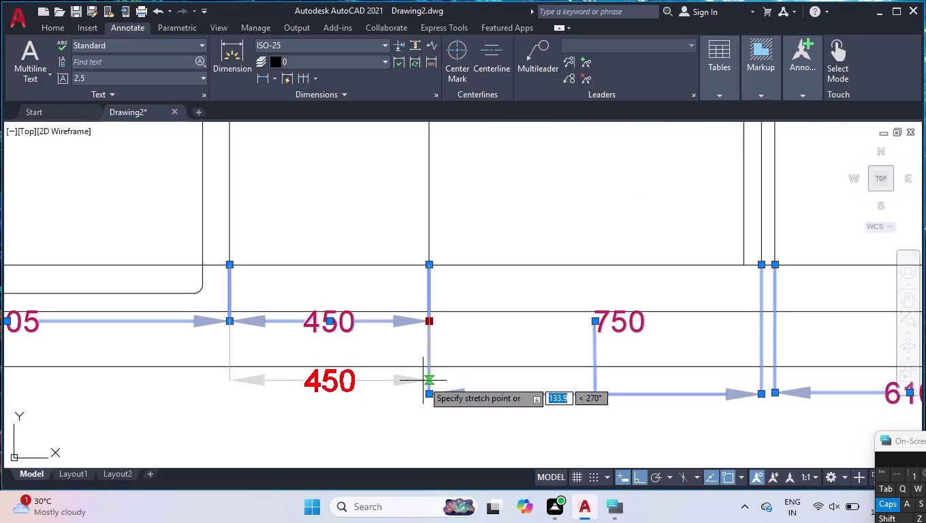
click(430, 393)
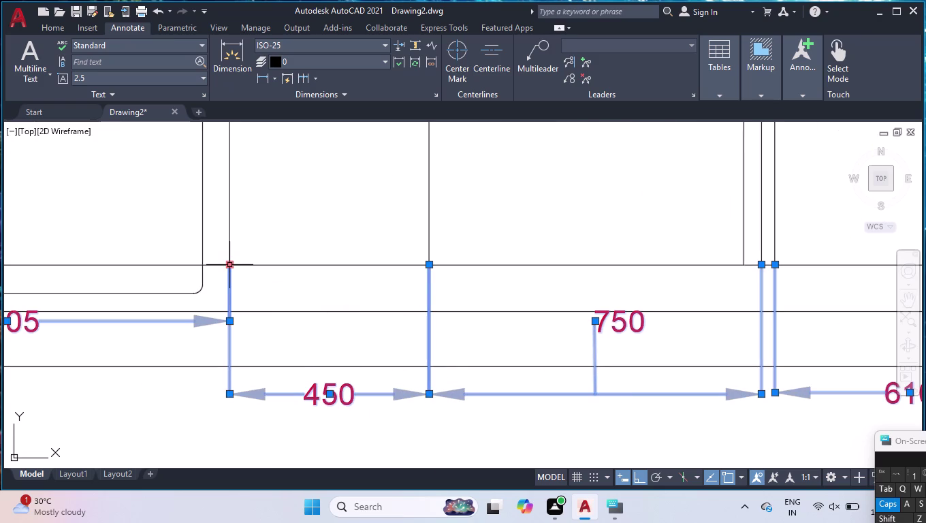
click(230, 265)
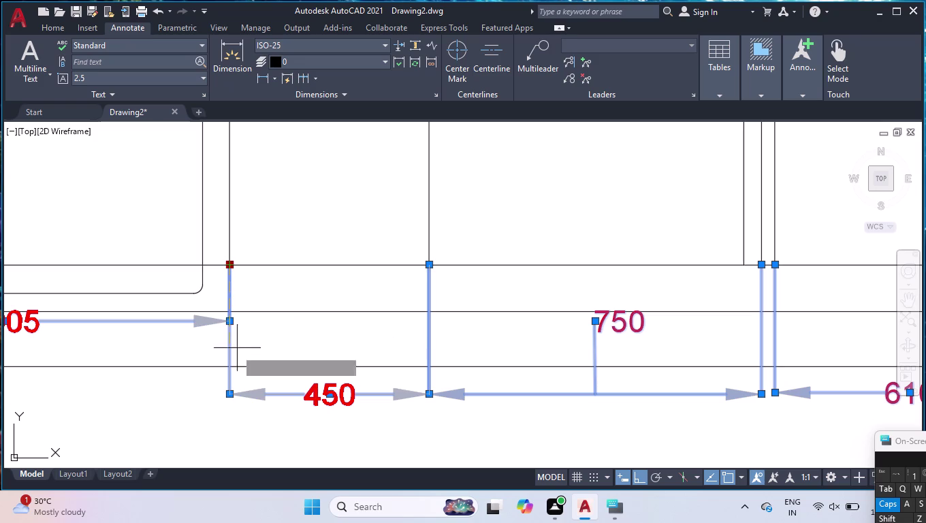
click(228, 365)
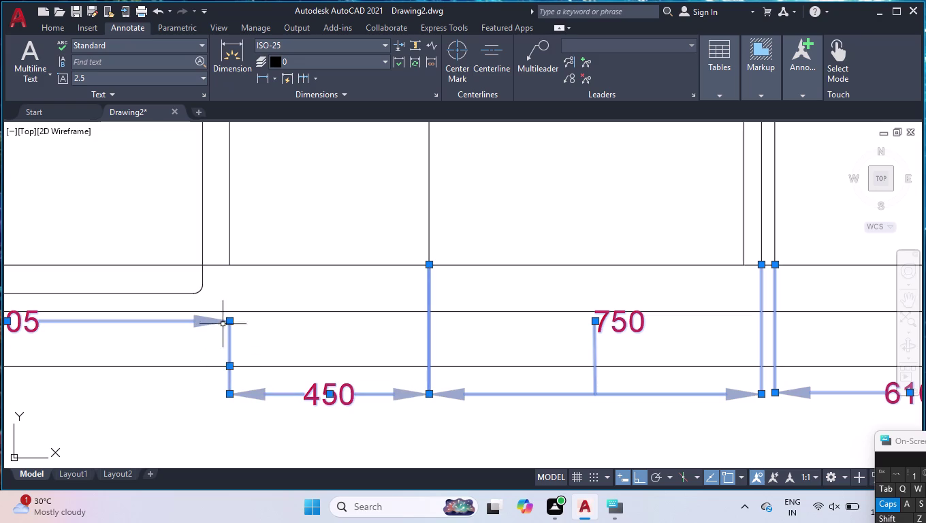
scroll(down, 3)
scroll(up, 3)
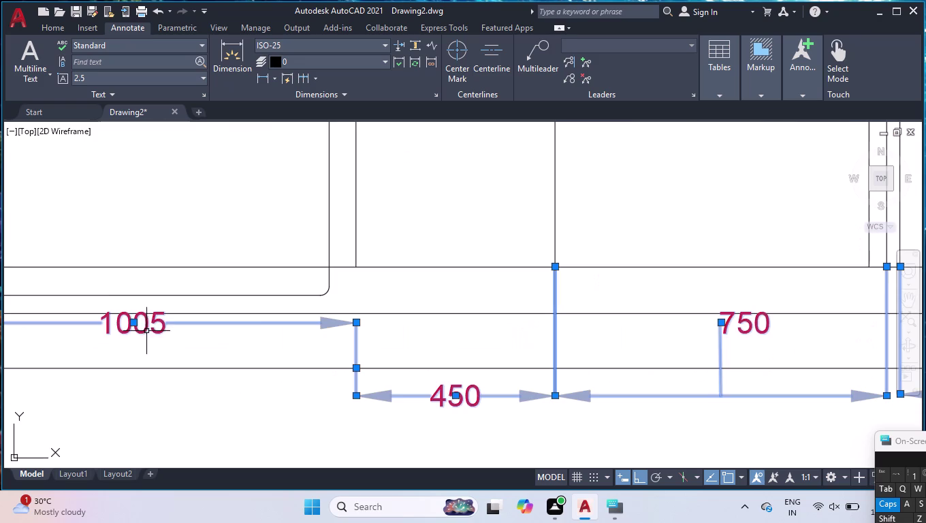
Lower the 1005 dimension end to the chain and shorten the 450/750 extension line.
click(355, 320)
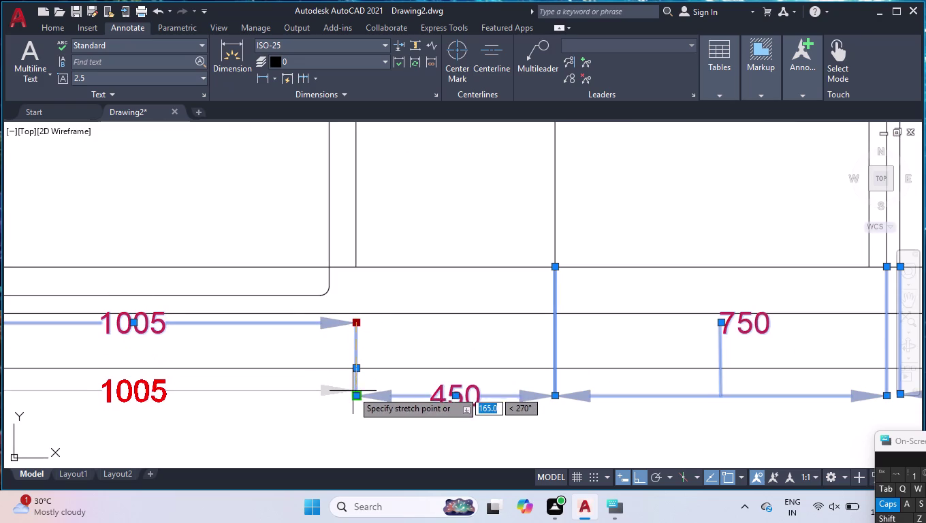
click(356, 393)
scroll(down, 3)
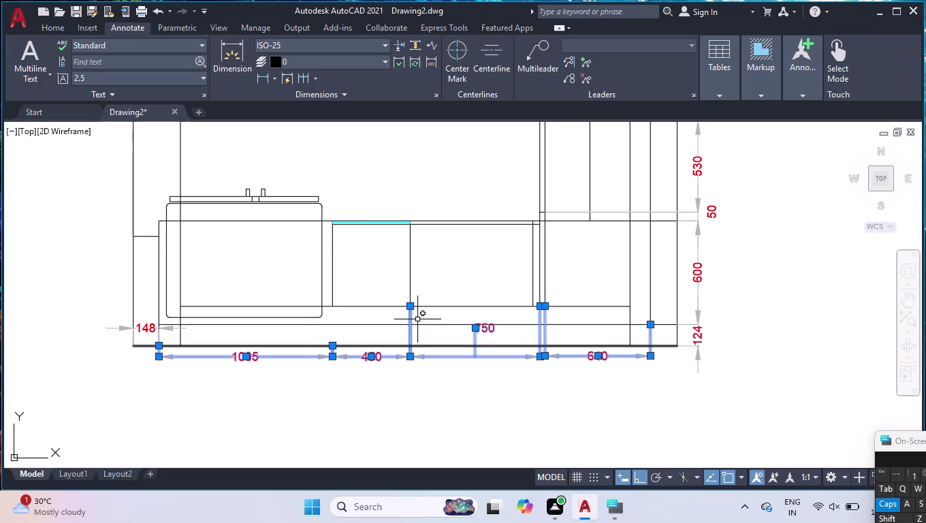
click(408, 307)
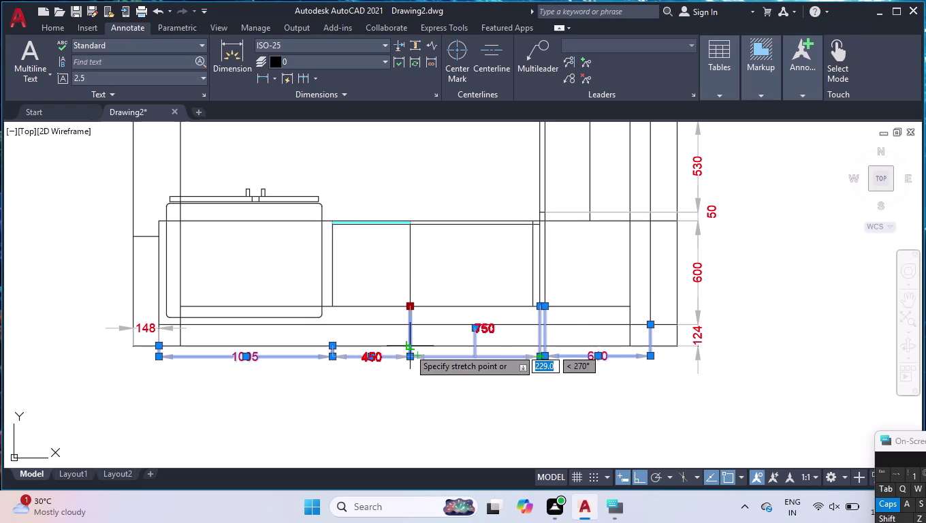
click(408, 357)
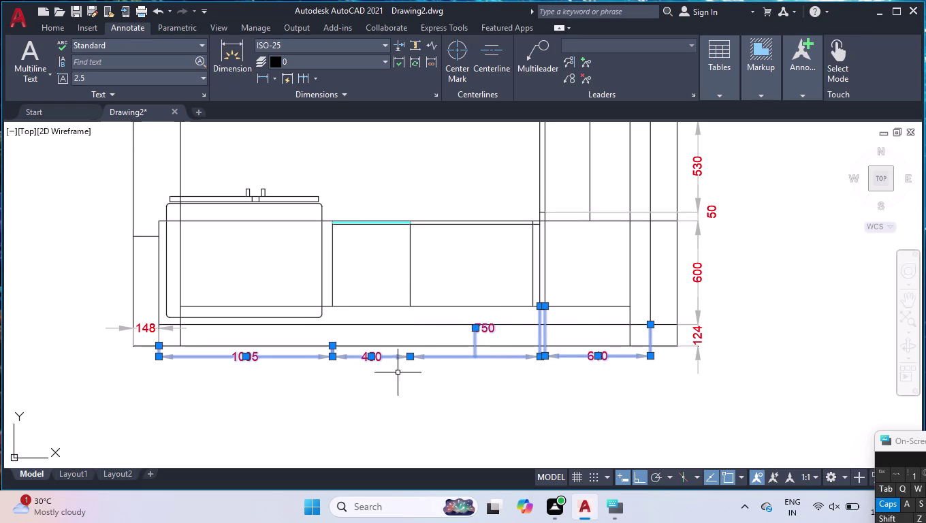
scroll(up, 3)
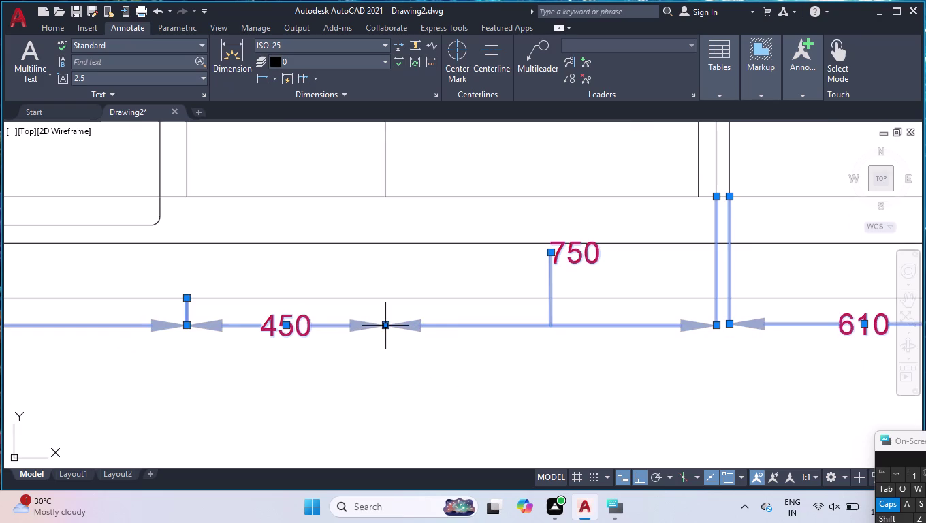
click(387, 326)
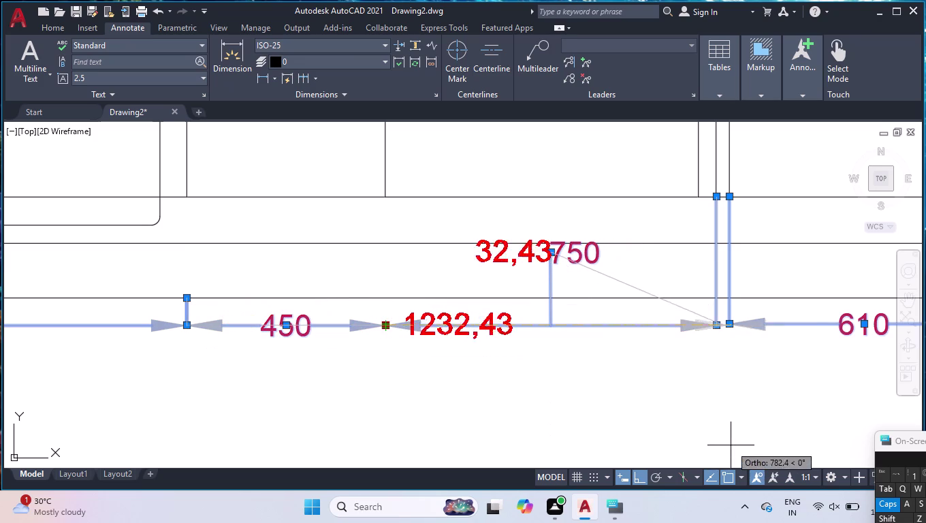
Shorten the 750 and 610 extension lines where the two dimensions meet.
key(Escape)
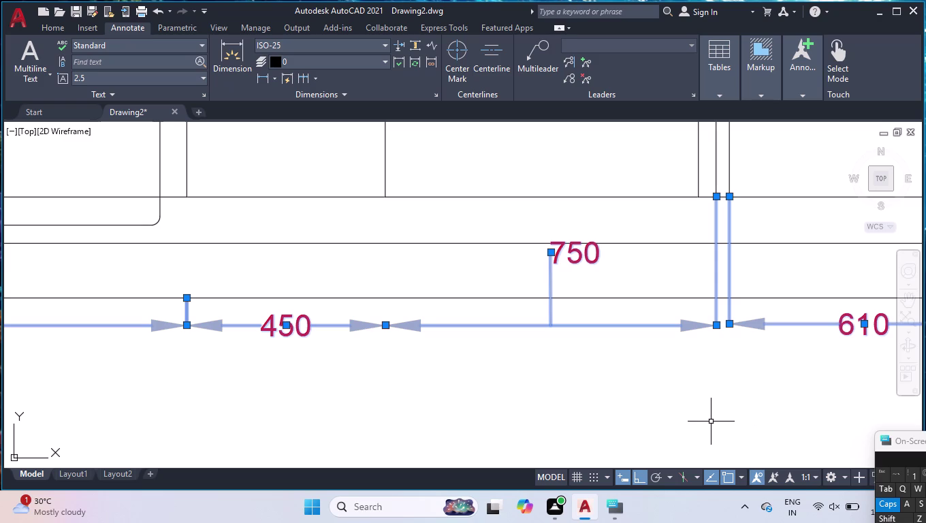
click(718, 197)
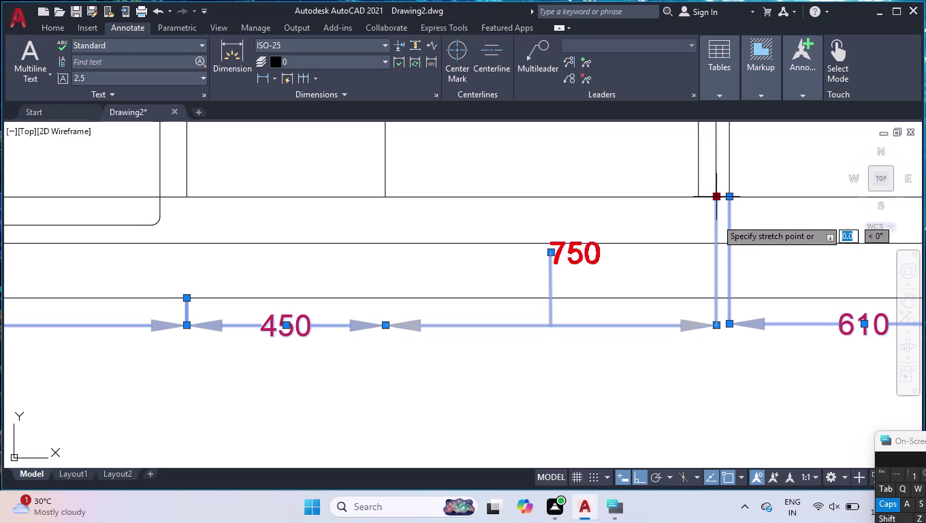
click(718, 297)
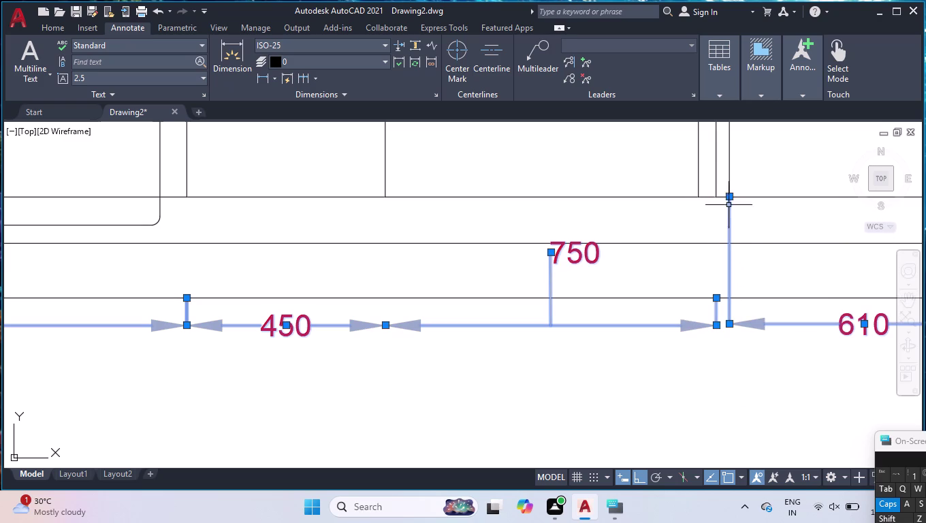
click(728, 200)
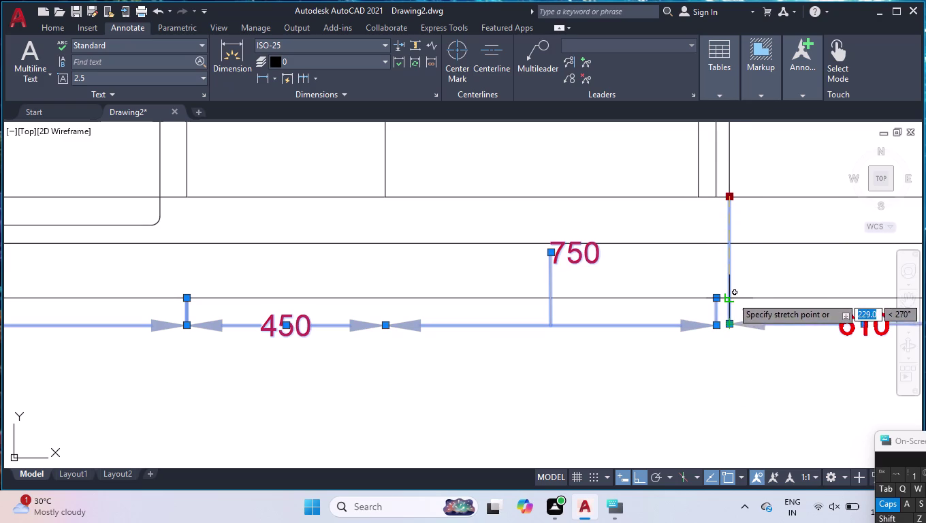
click(732, 297)
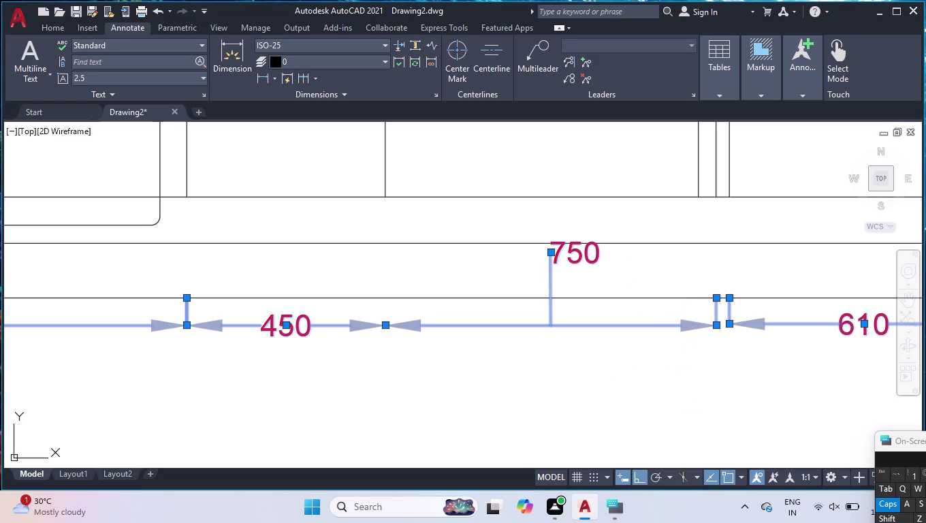
key(Escape)
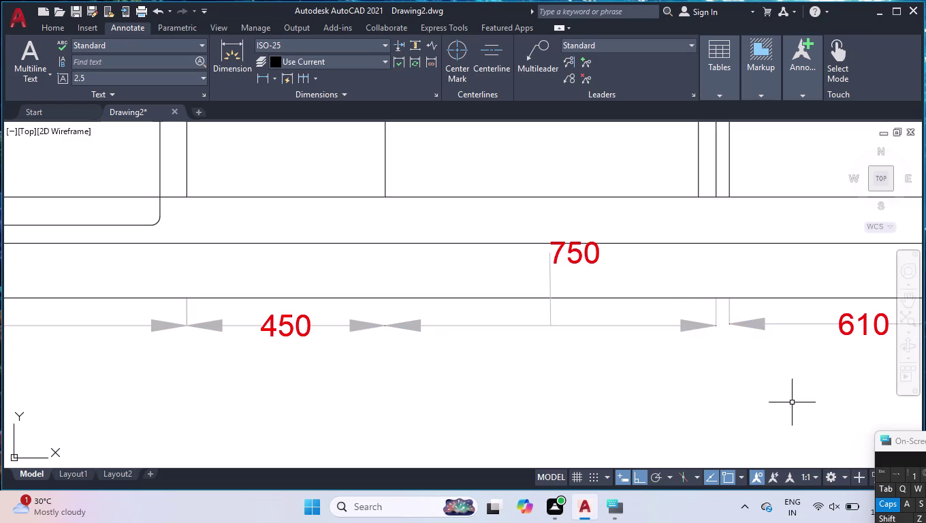
Stretch the 610 dimension's left end 30 units left so it reads 640.
click(745, 323)
click(729, 325)
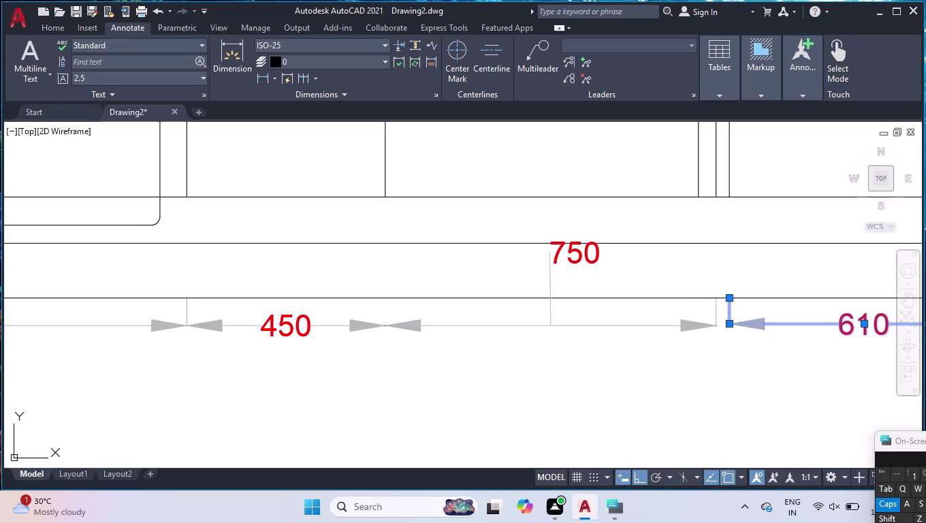
click(716, 326)
scroll(down, 3)
scroll(down, 3)
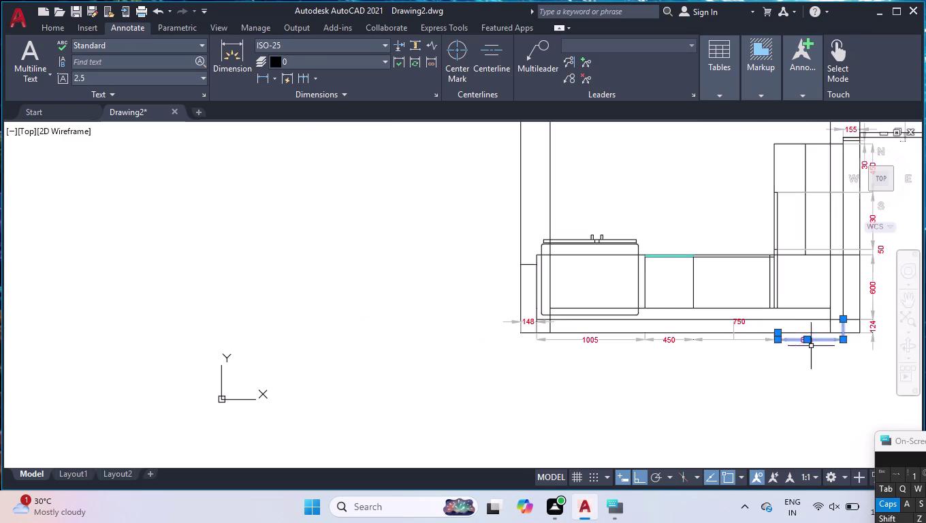
scroll(up, 3)
scroll(up, 3)
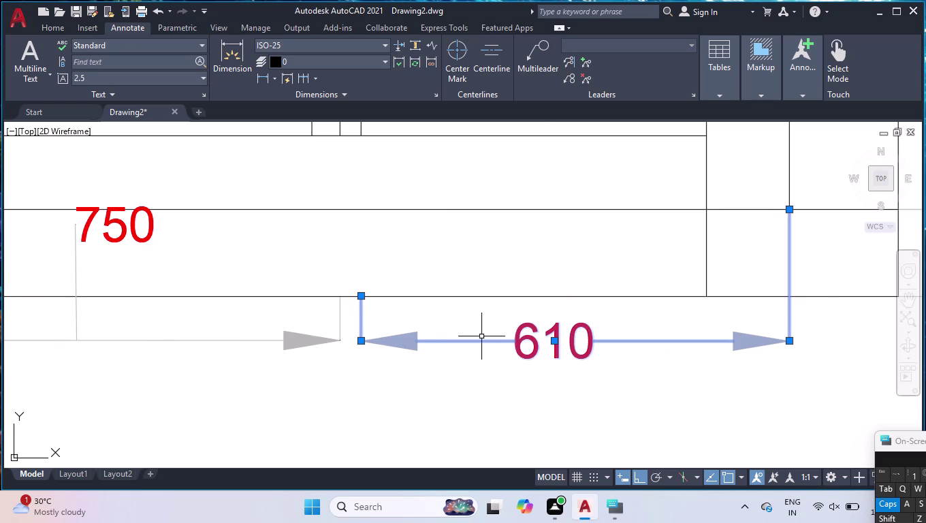
click(359, 342)
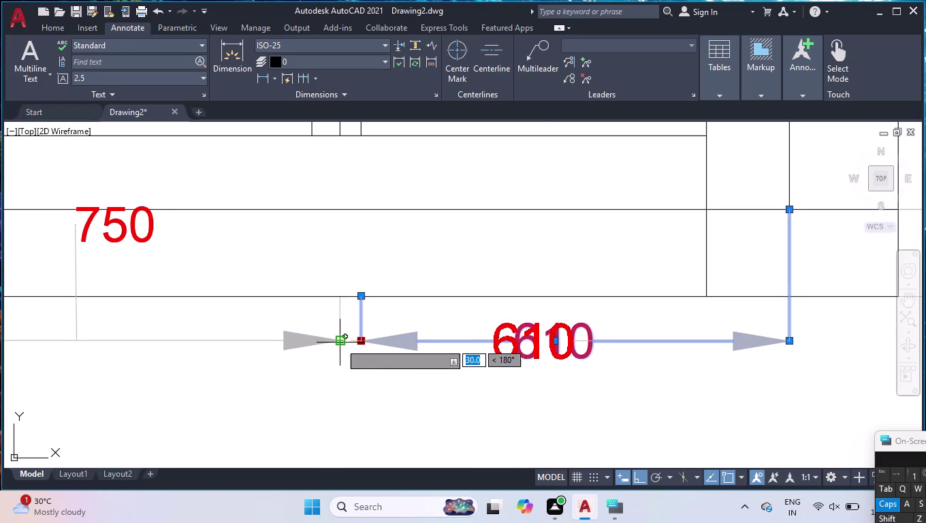
click(340, 342)
click(359, 299)
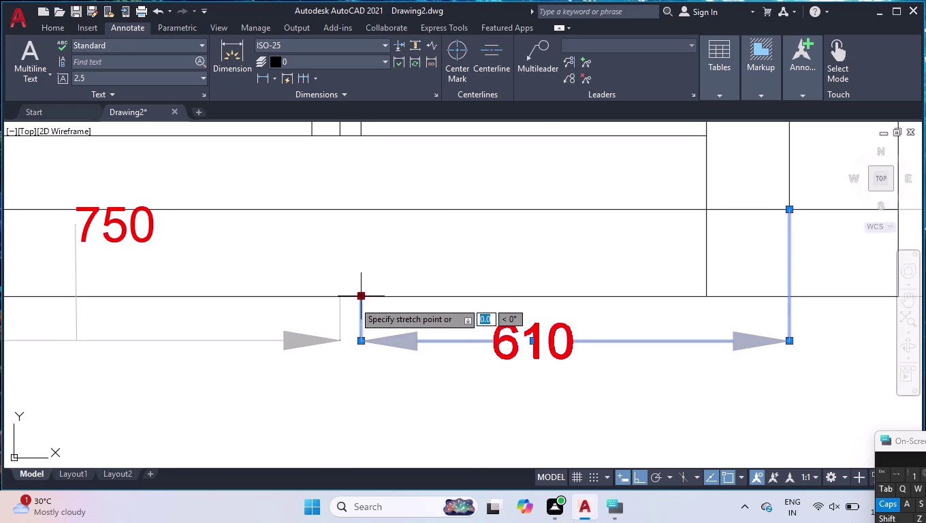
click(341, 298)
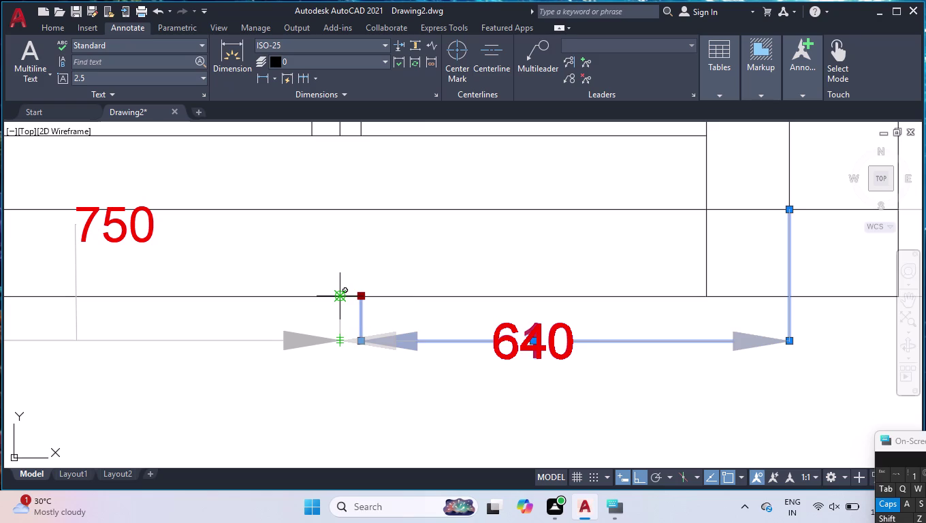
double_click(553, 332)
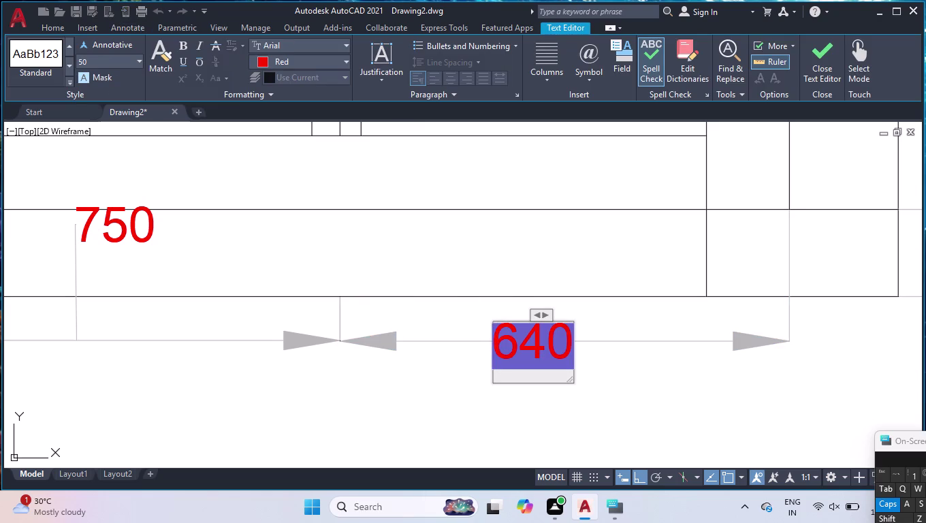
Replace the 640 dimension text with 600 and close the text editor.
key(BackSpace)
key(Right)
key(BackSpace)
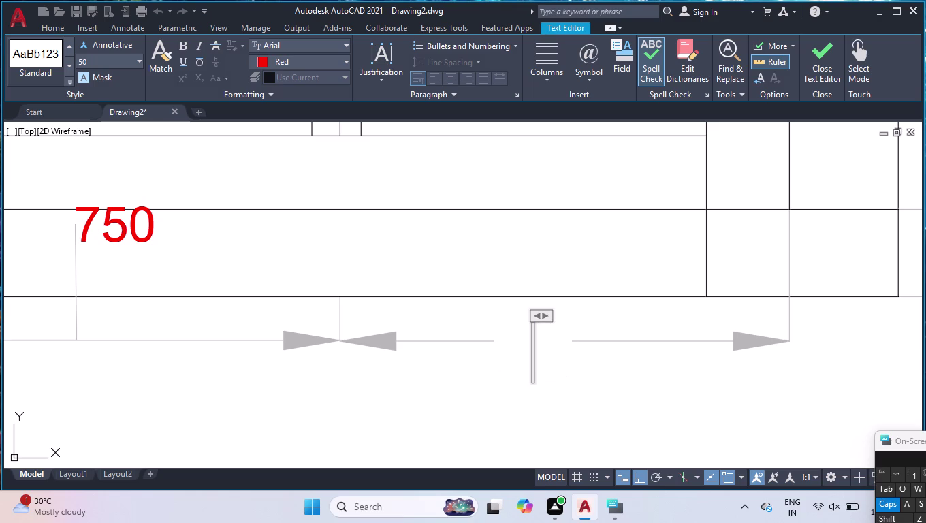
text(600)
key(Return)
key(BackSpace)
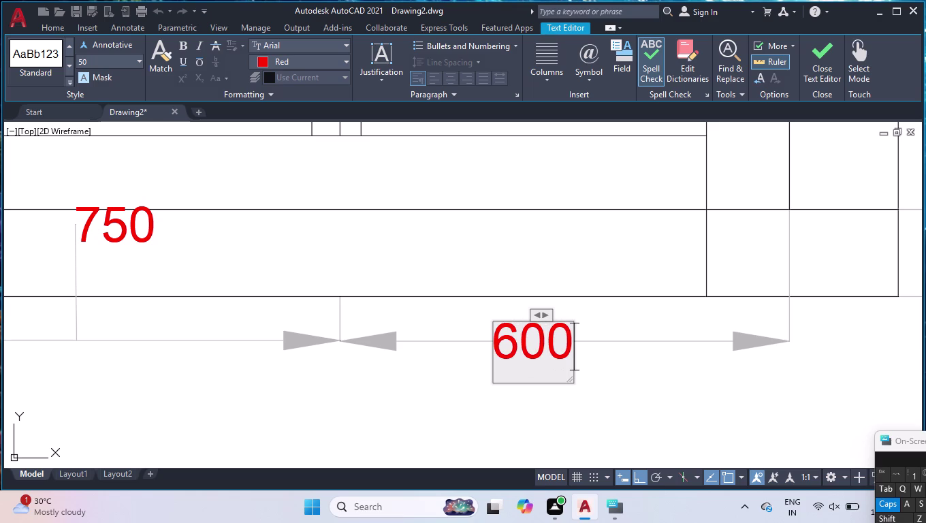
click(599, 370)
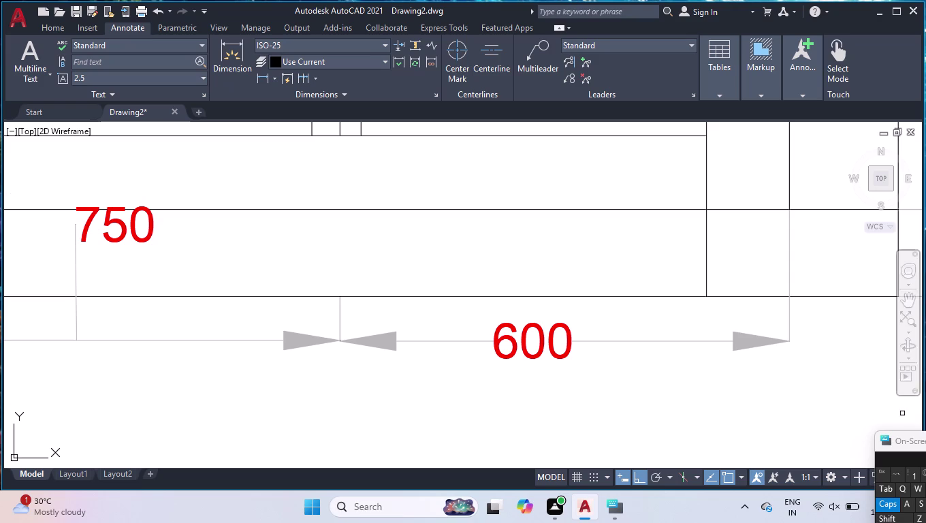
click(111, 222)
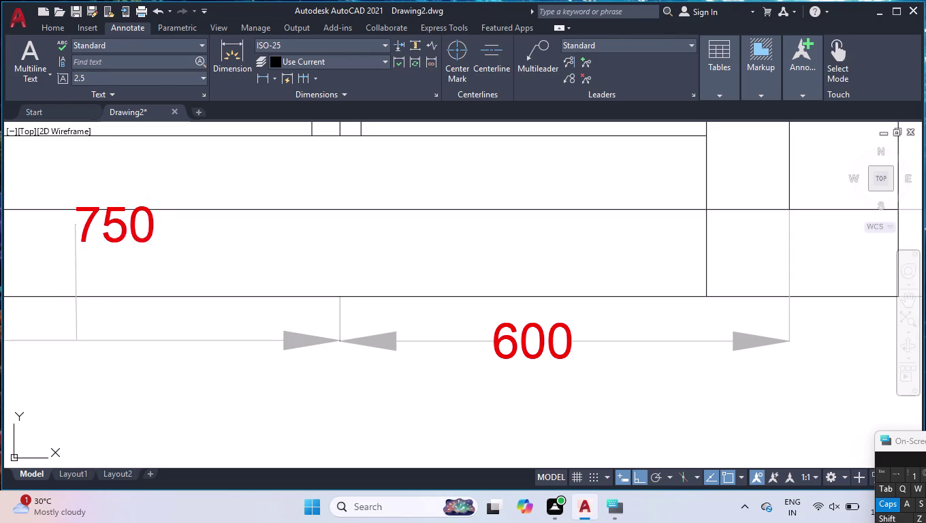
Move the 750 dimension text to the middle of its dimension line.
key(Escape)
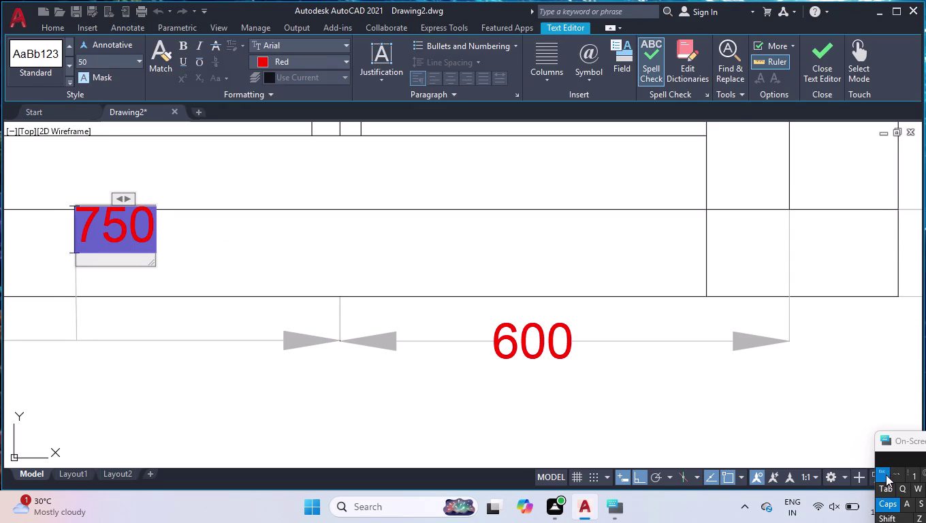
key(Escape)
scroll(down, 3)
scroll(down, 3)
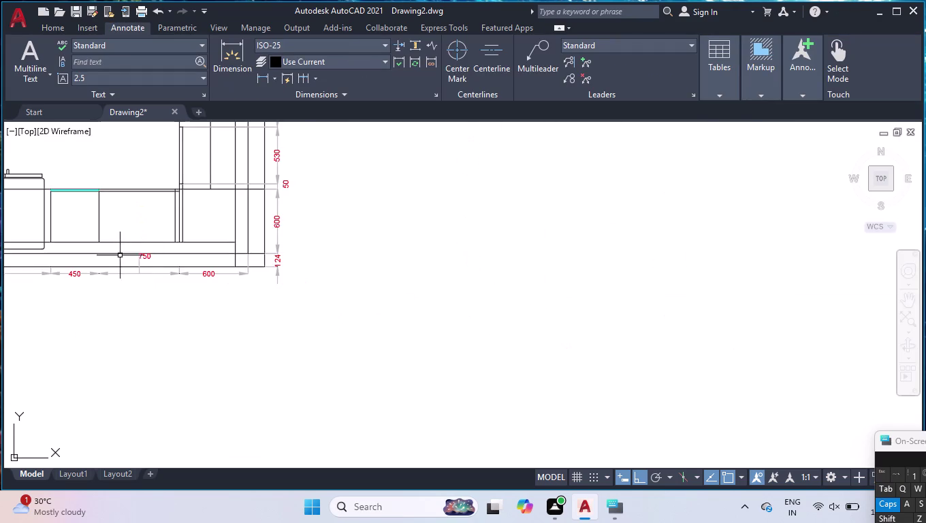
scroll(up, 3)
click(221, 260)
click(196, 262)
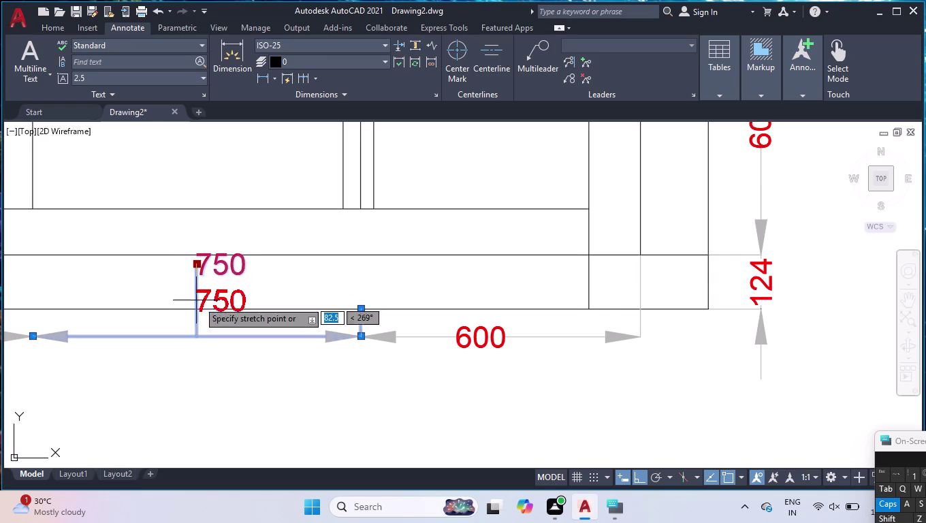
click(194, 330)
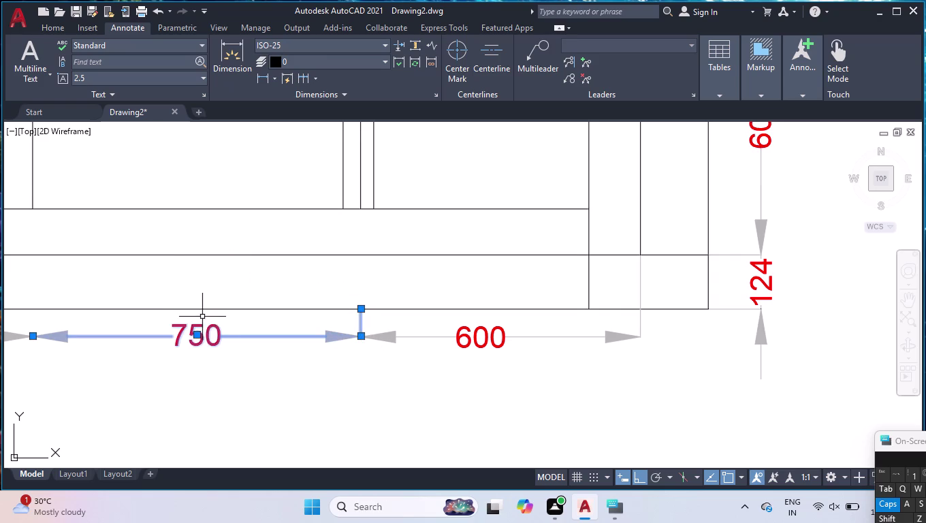
scroll(down, 3)
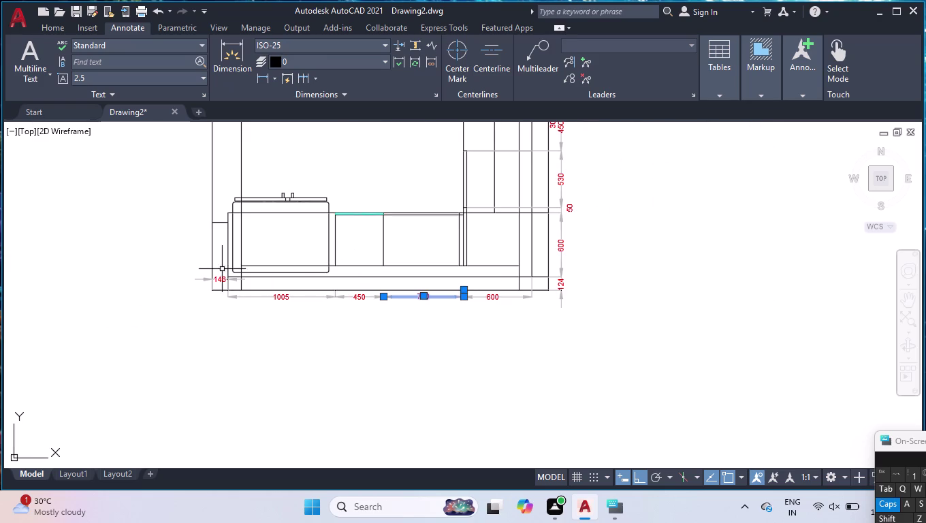
scroll(up, 3)
scroll(up, 3)
scroll(up, 3)
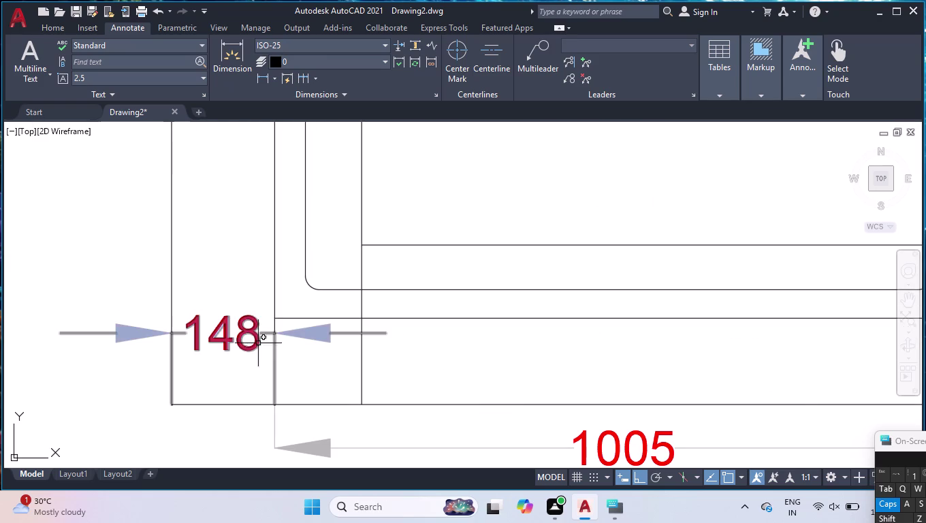
scroll(down, 3)
scroll(down, 3)
scroll(up, 3)
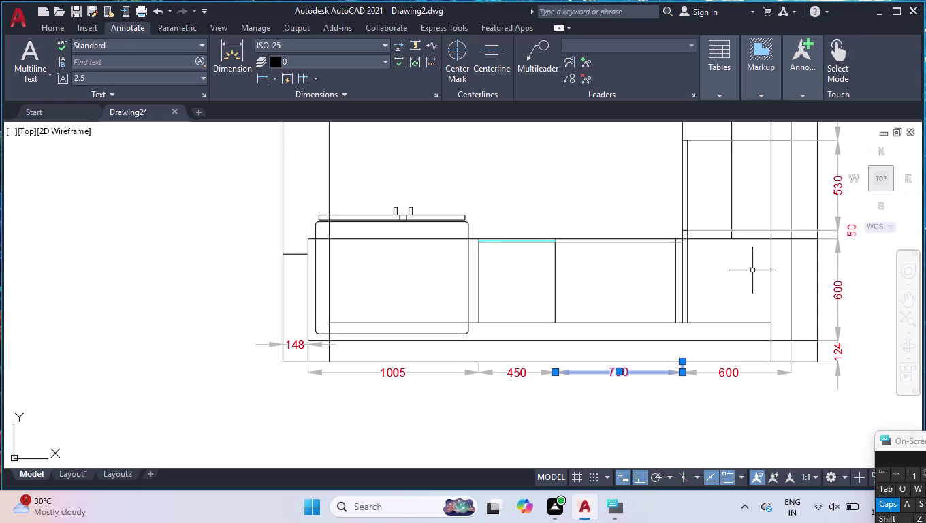
Start an offset with a distance of 350.
text(O)
text(FF)
key(Return)
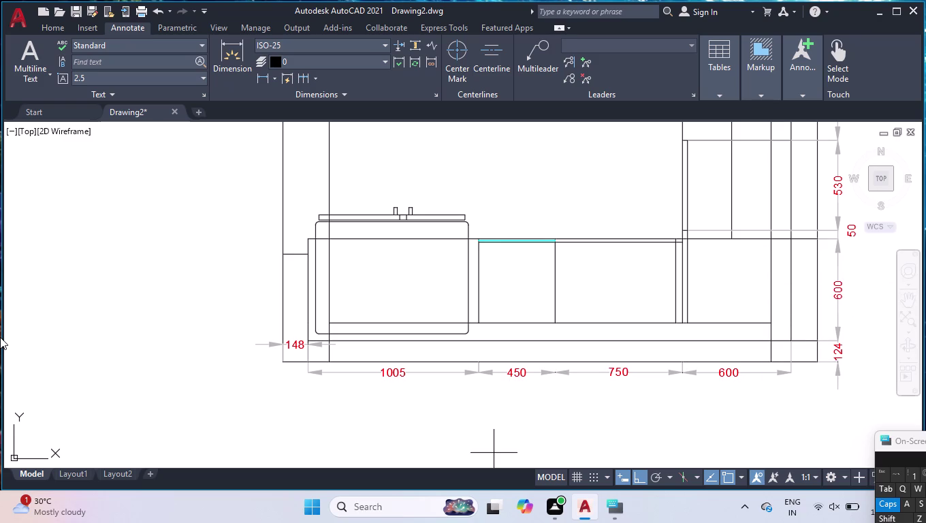
text(350)
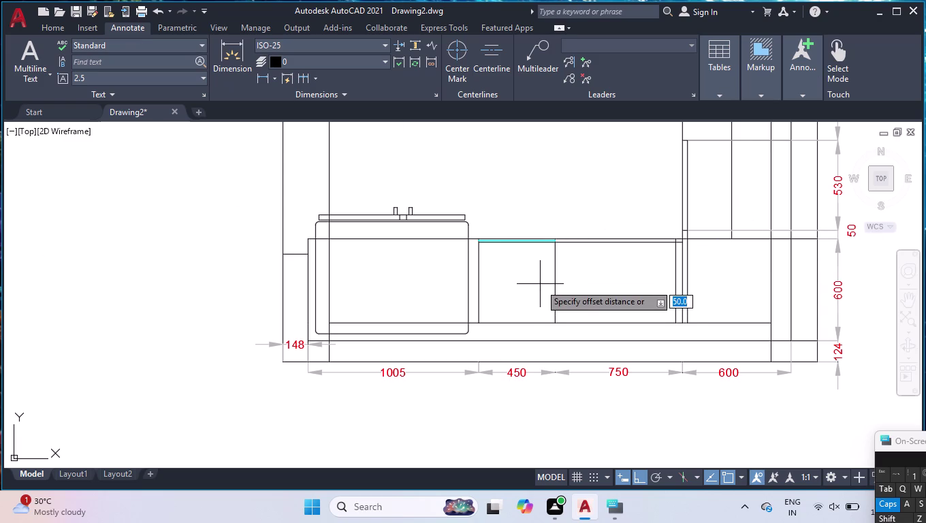
text(350)
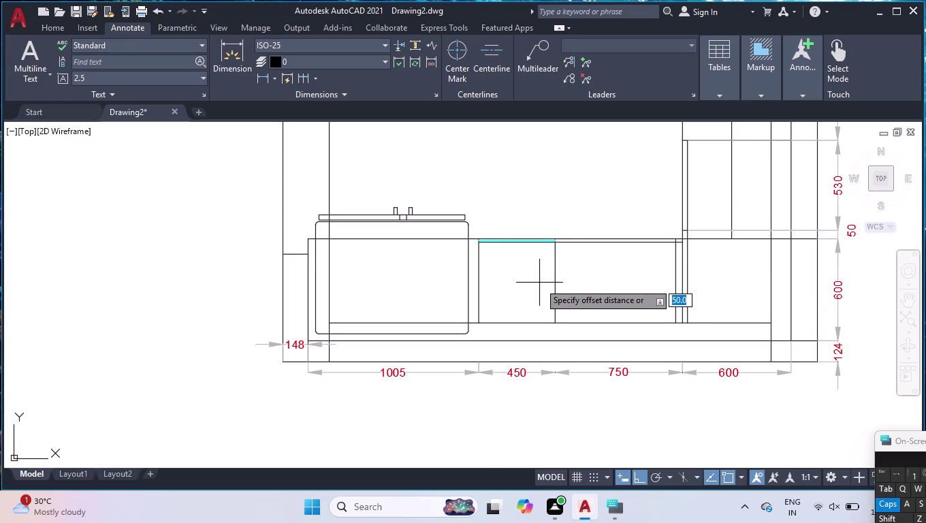
key(Return)
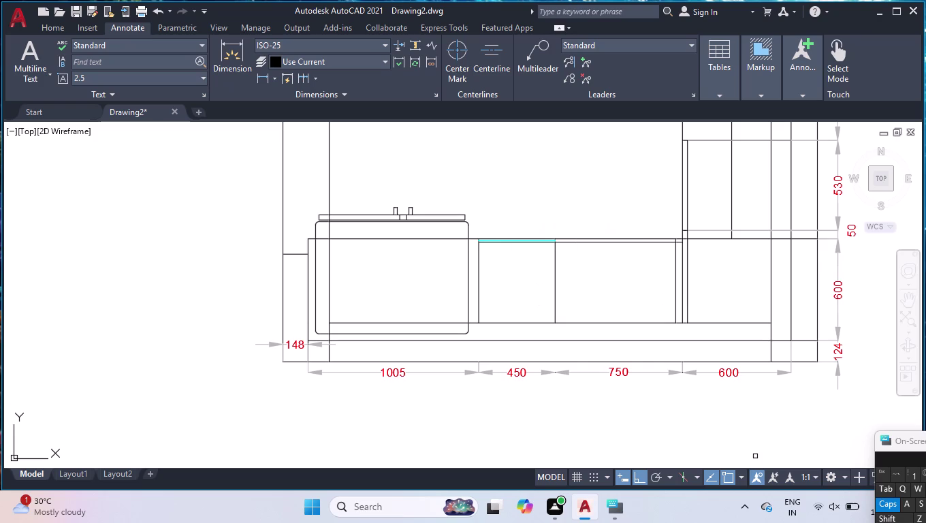
key(Escape)
text(B)
text(R)
text(BR)
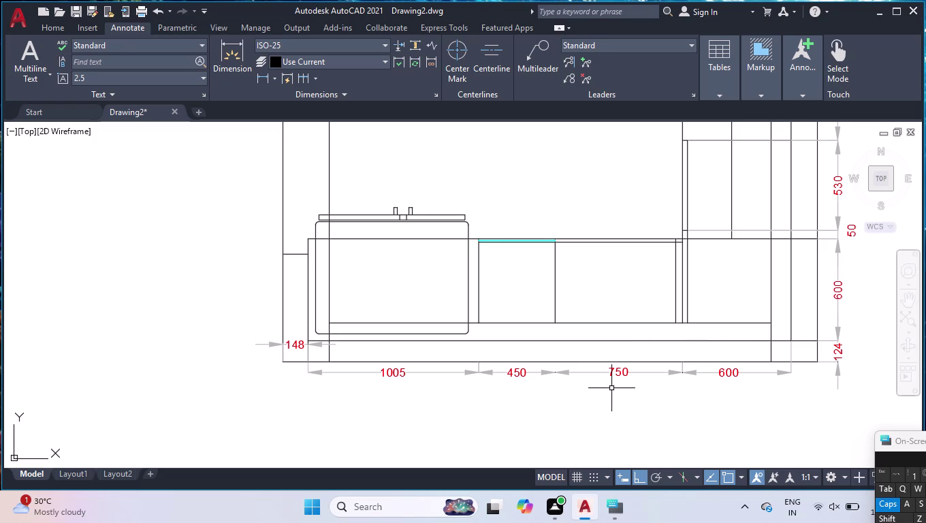
click(110, 282)
right_click(110, 282)
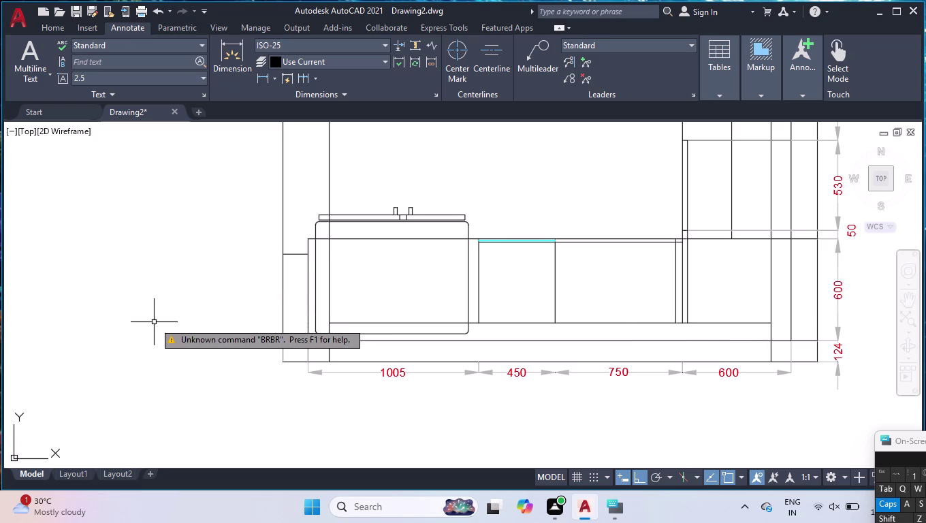
key(b)
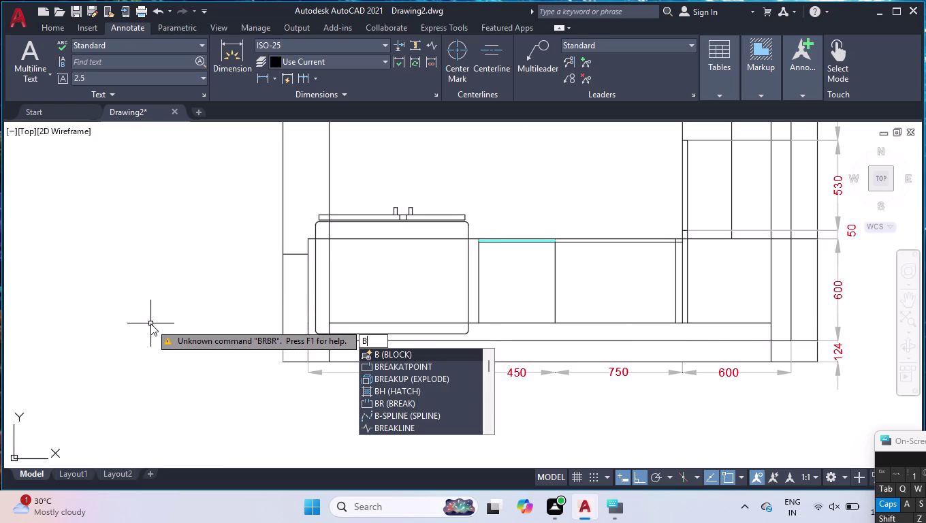
key(r)
key(Down)
key(Return)
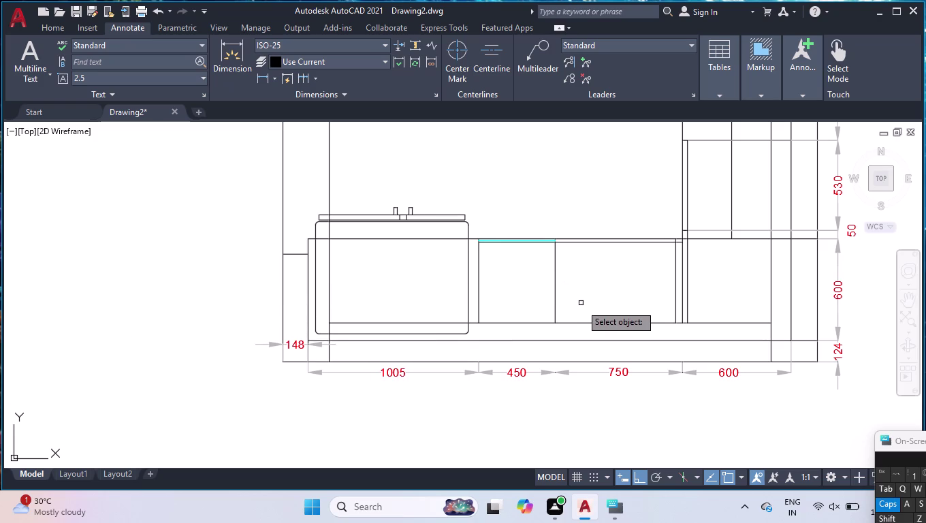
click(590, 322)
click(553, 321)
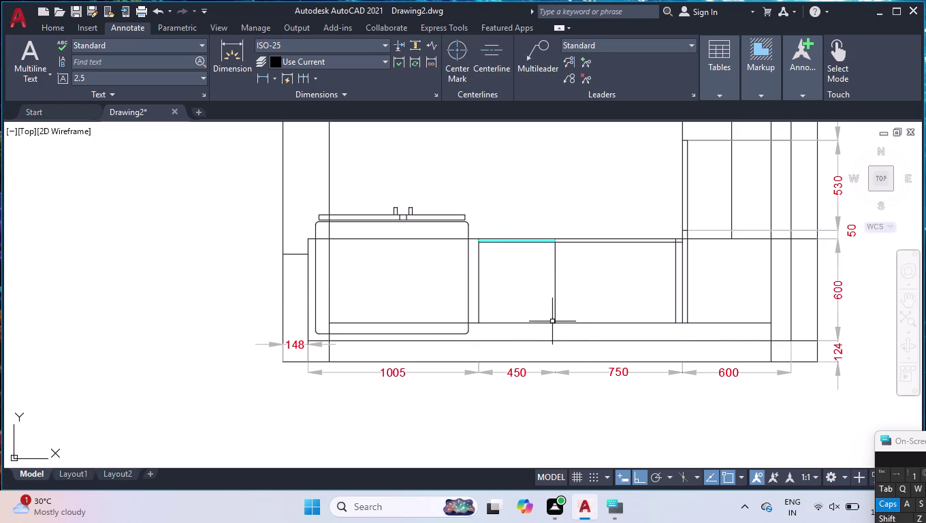
key(space)
key(Escape)
text(OFF)
key(Return)
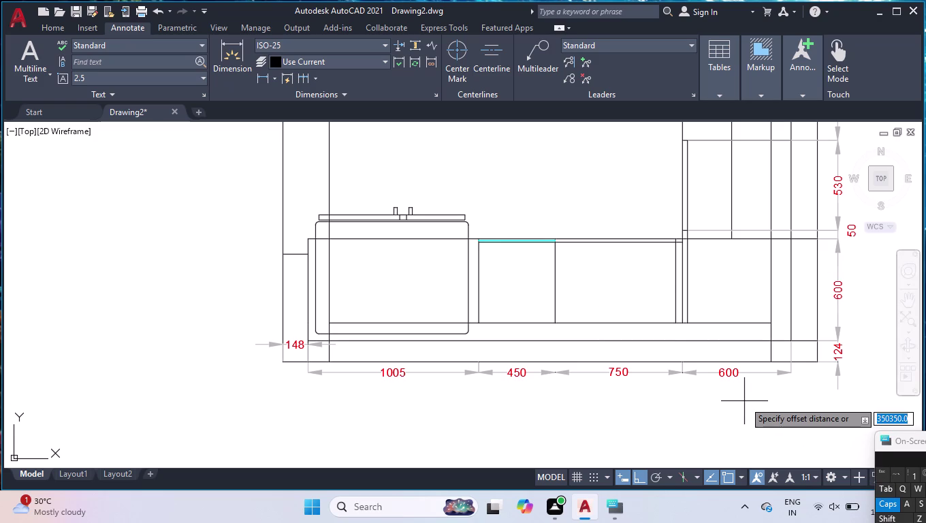
key(3)
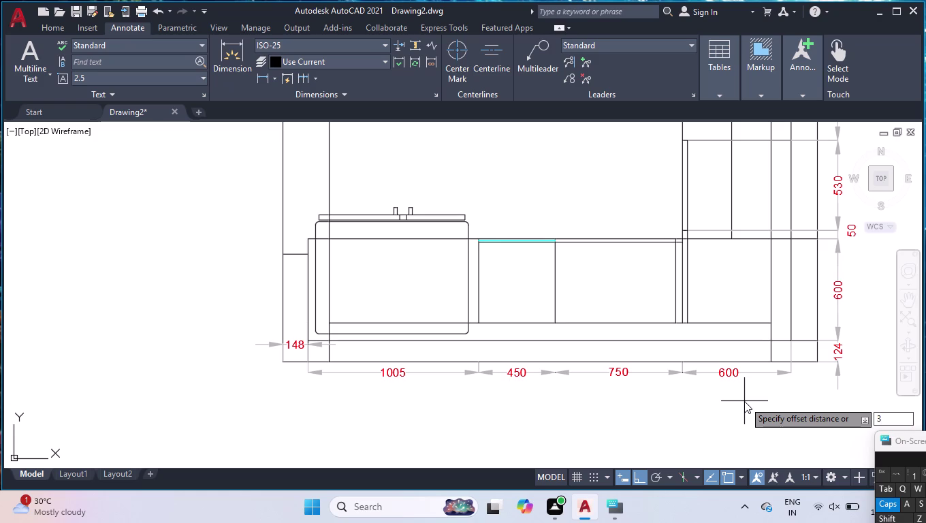
text(50)
key(Return)
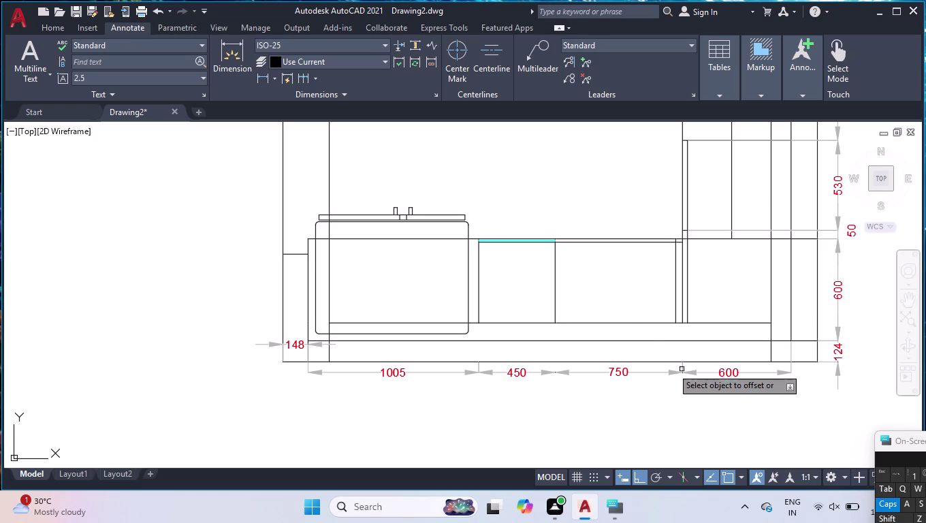
click(633, 324)
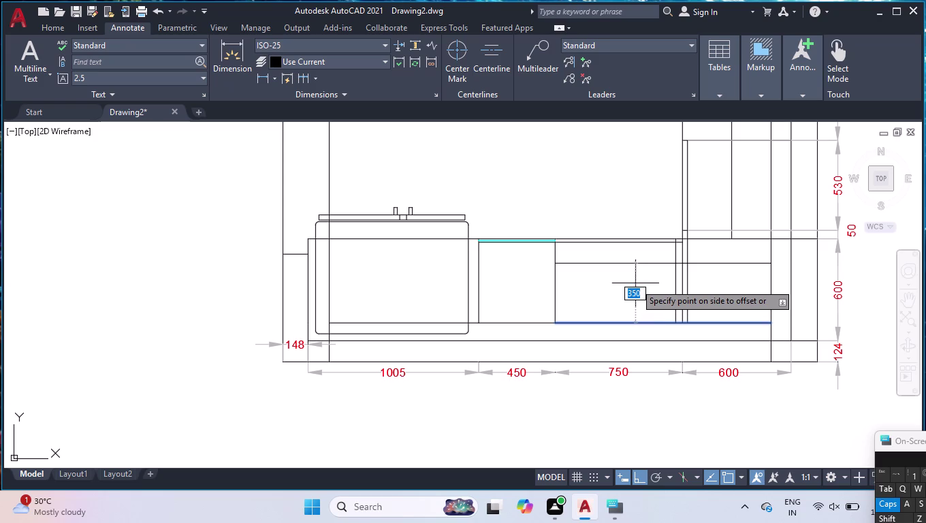
Offset the cabinet base lines 350 upward, including the base line under the left cabinets.
key(Return)
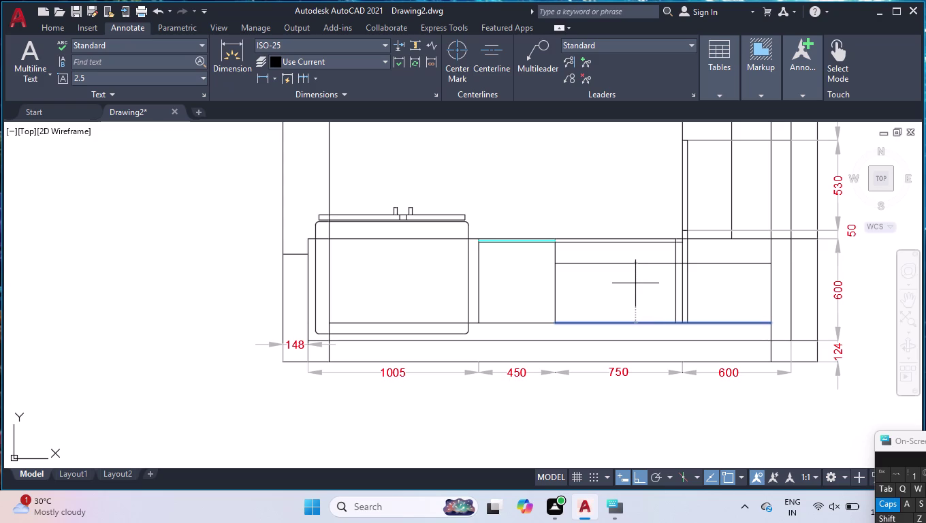
key(o)
text(FF)
key(Return)
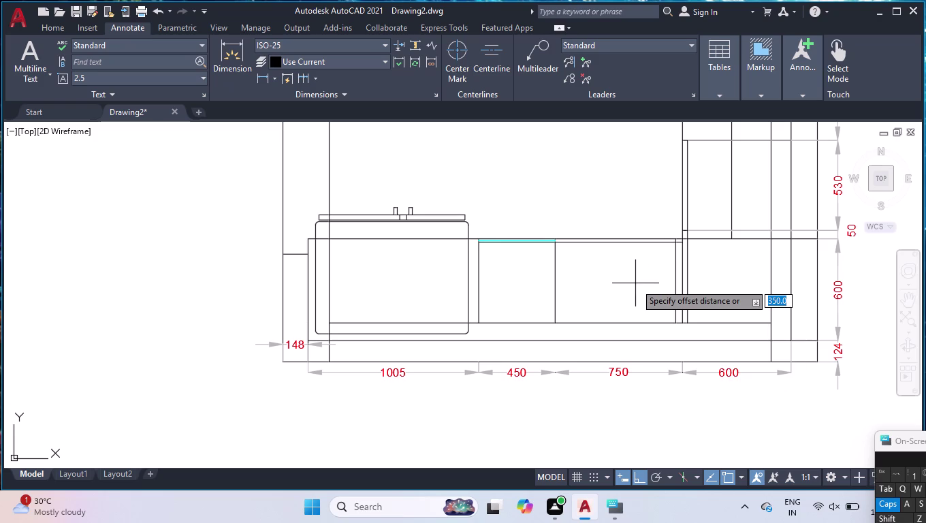
text(350)
key(Return)
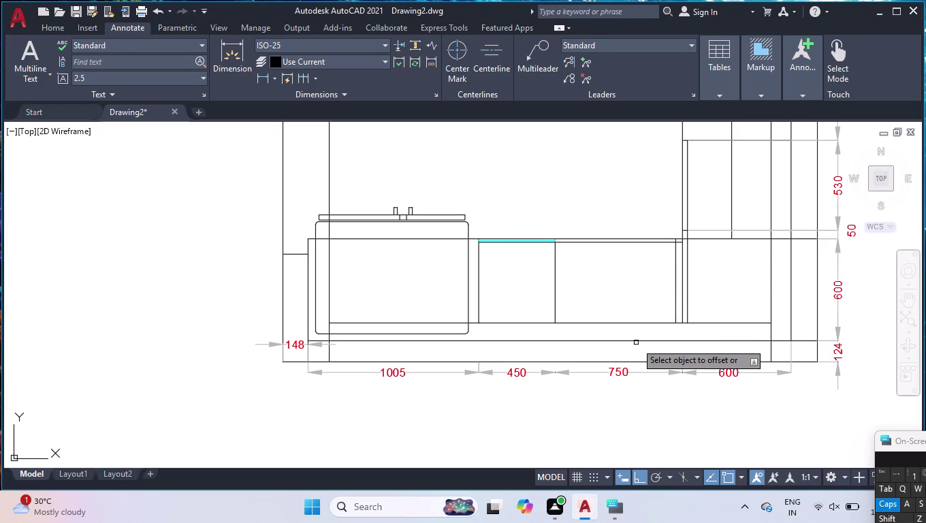
click(636, 341)
click(629, 284)
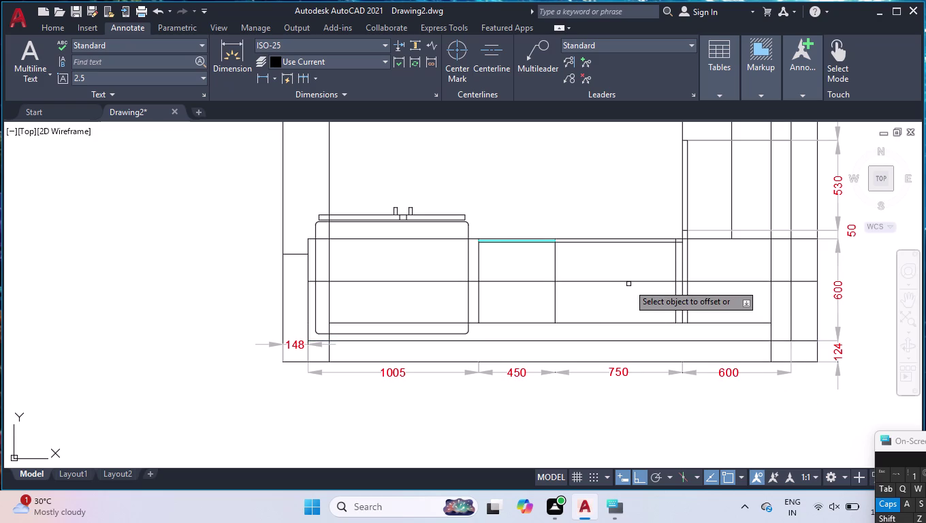
key(Return)
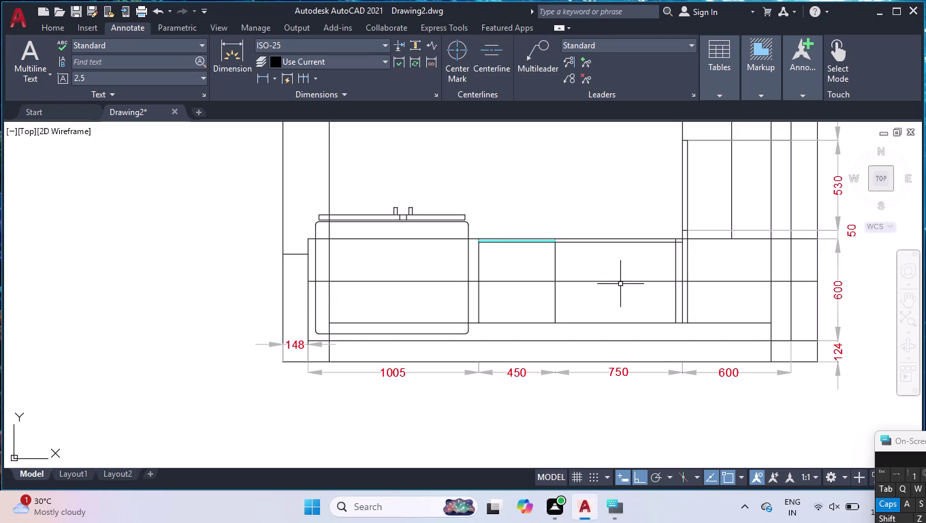
text(TR)
key(Return)
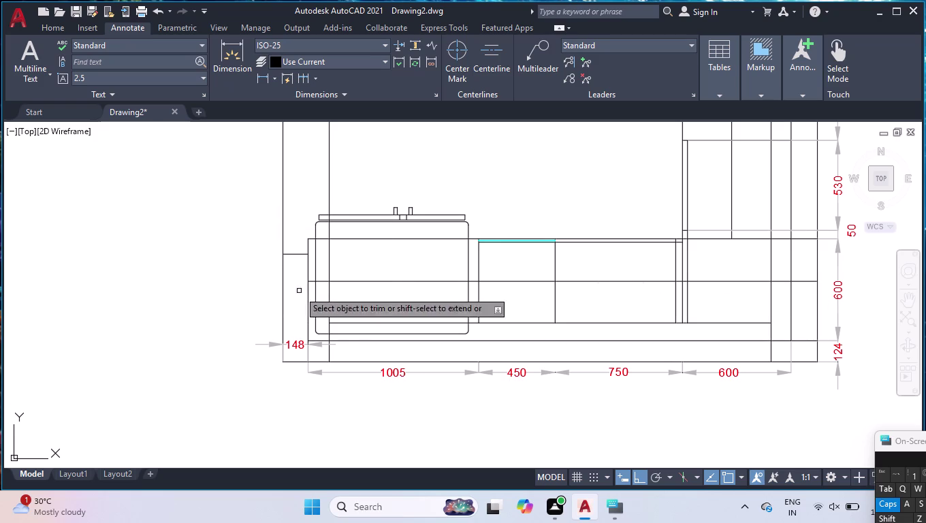
Trim the new 350 line's stray segments inside the sink cabinet and near the 450 cabinet.
scroll(up, 3)
click(238, 232)
scroll(down, 3)
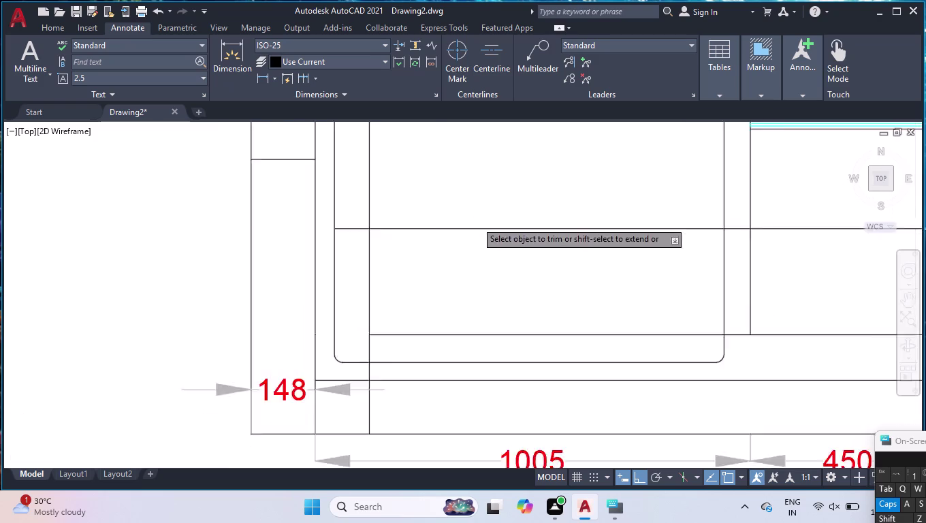
scroll(down, 3)
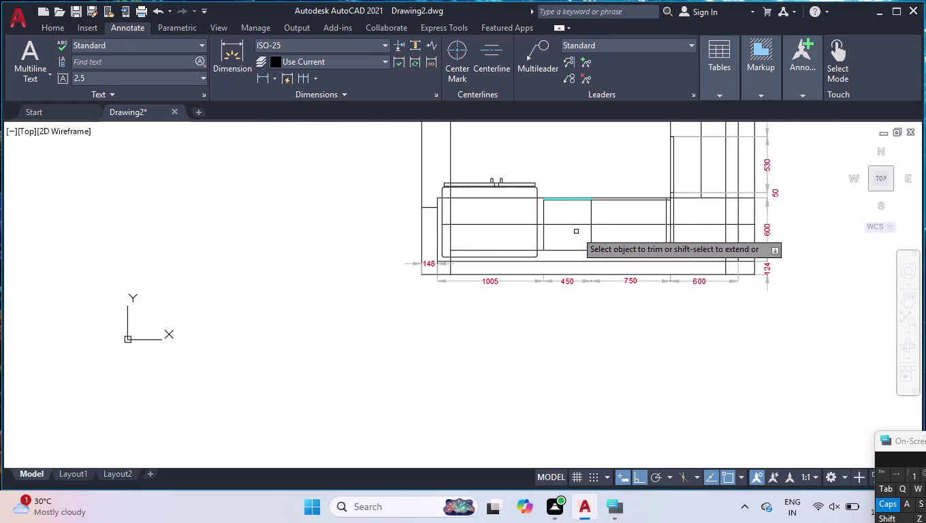
click(569, 222)
click(575, 230)
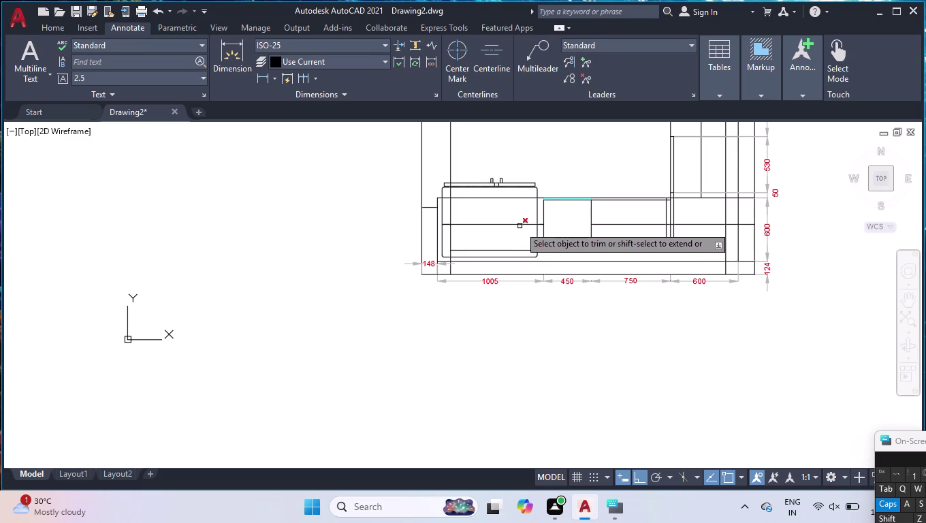
click(520, 226)
scroll(up, 3)
click(583, 233)
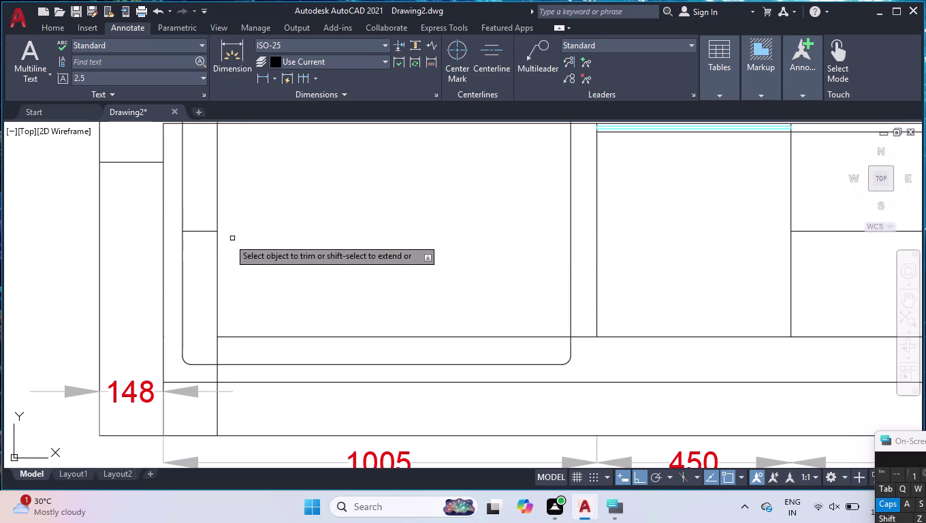
click(210, 231)
scroll(down, 3)
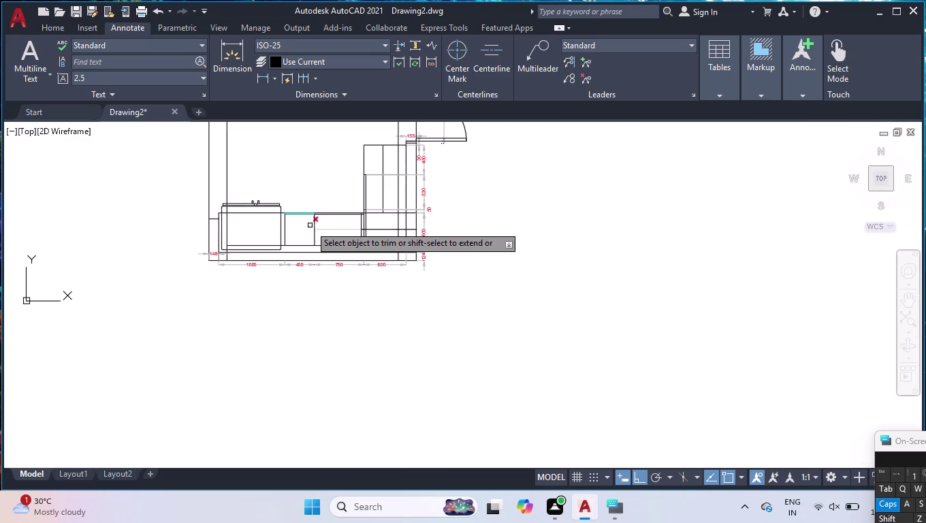
scroll(up, 3)
scroll(down, 3)
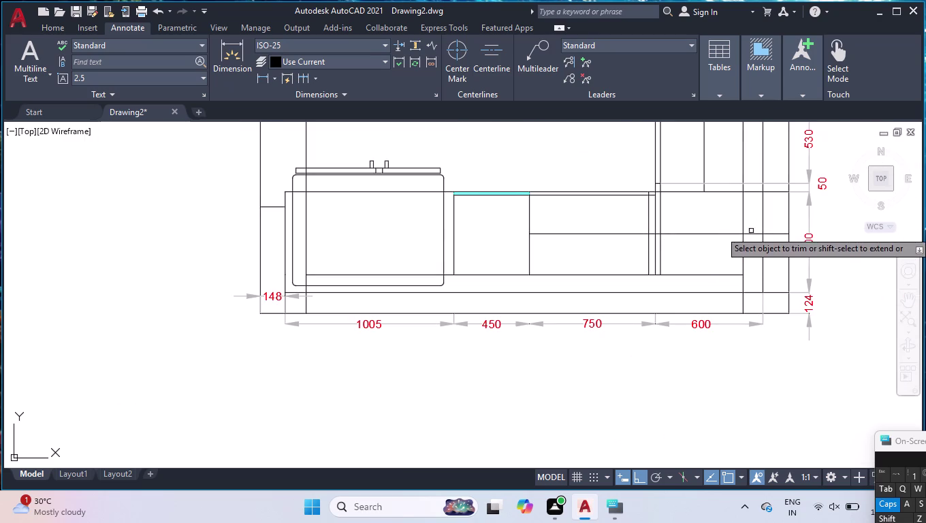
click(753, 232)
click(774, 235)
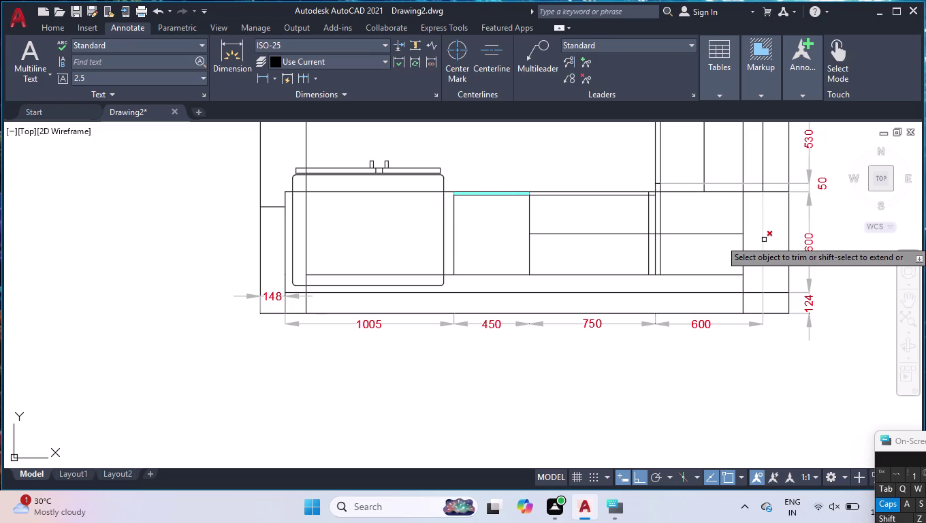
key(Return)
Extend the right cabinet's inner vertical line, then trim it below the divider.
text(EX)
key(Return)
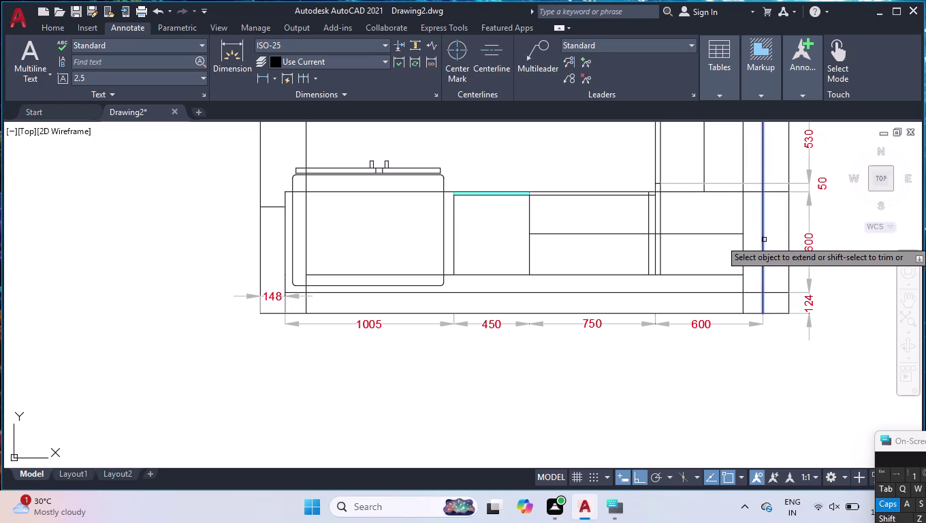
click(705, 172)
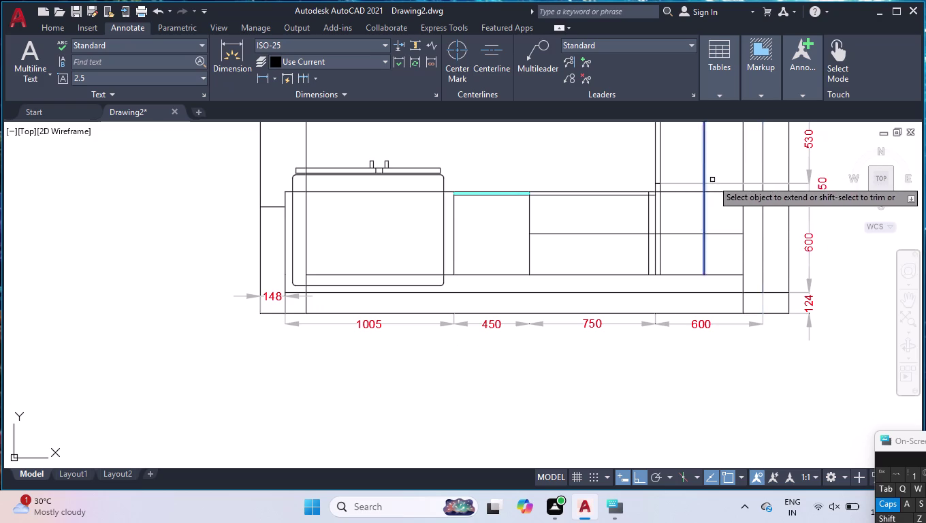
key(space)
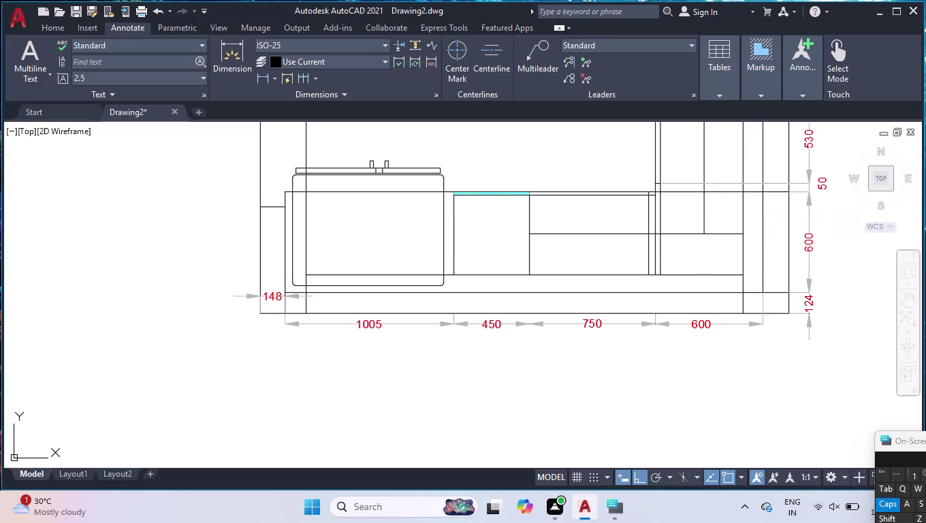
key(t)
key(r)
key(Return)
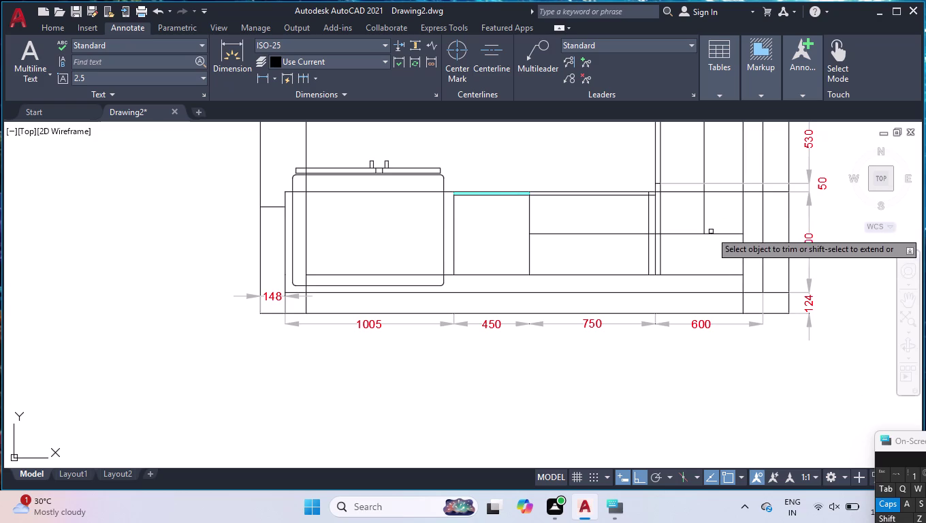
click(709, 234)
key(Return)
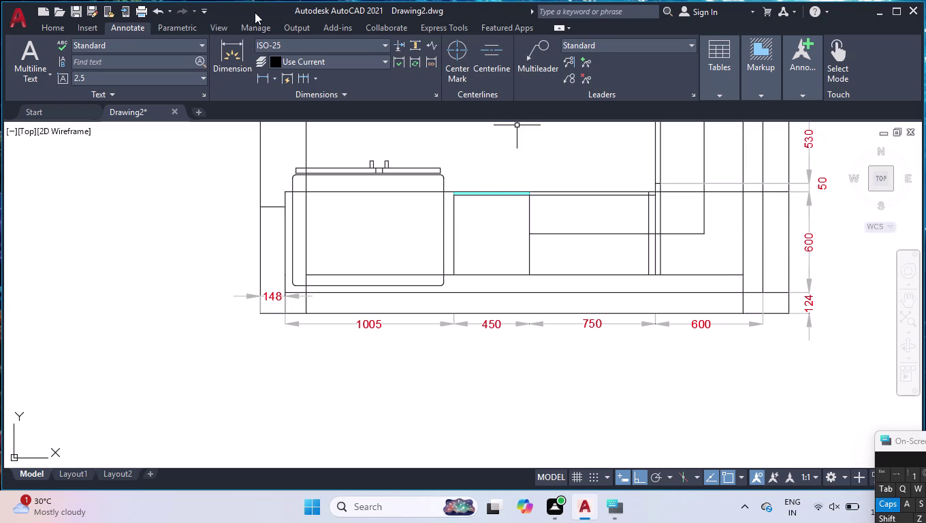
text(DLI)
key(Return)
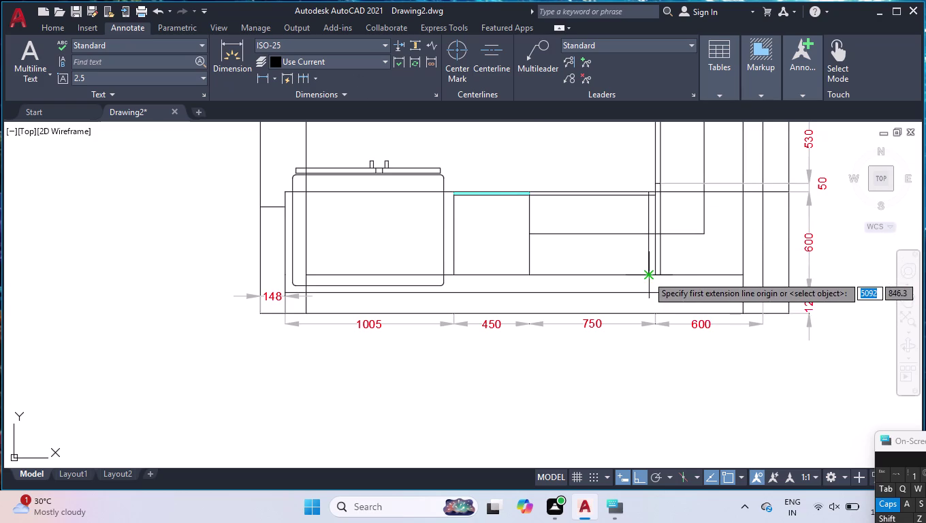
Dimension the 750 cabinet's divider height as a vertical 350 down to the base line.
scroll(up, 3)
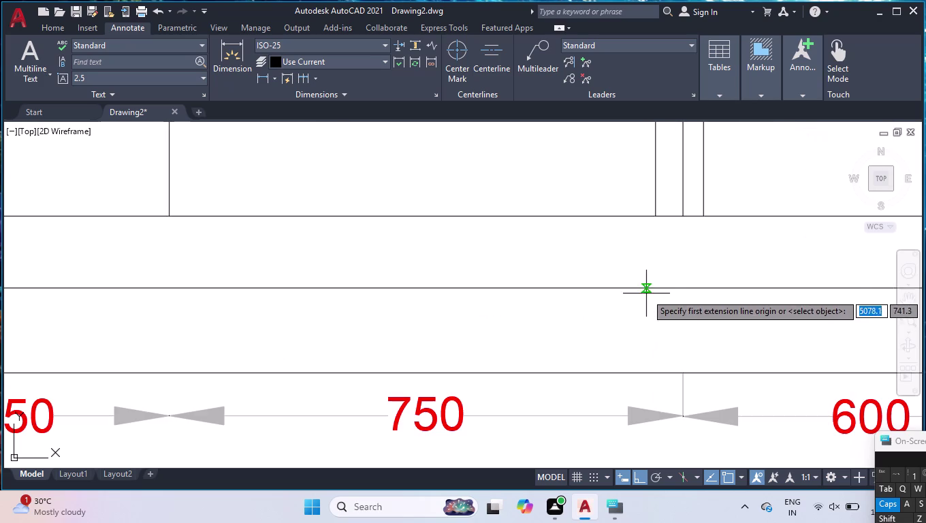
scroll(down, 3)
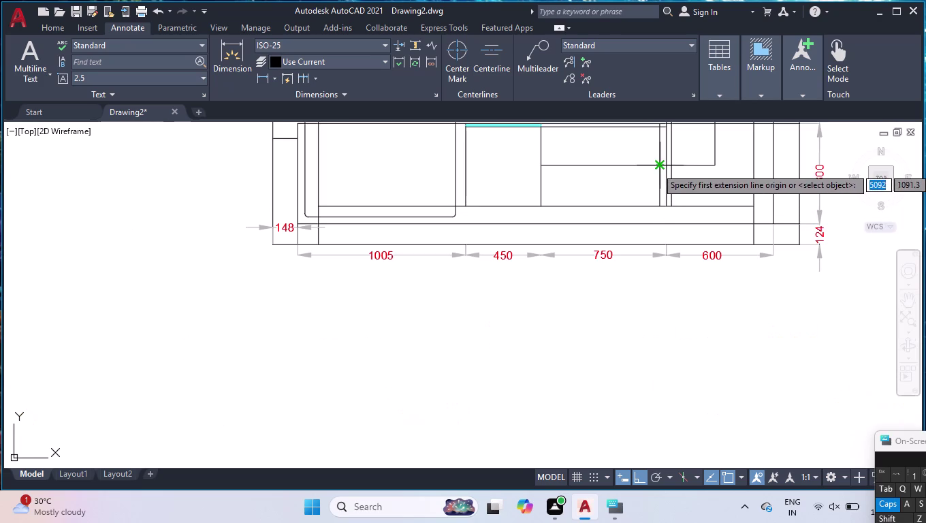
click(661, 168)
click(660, 223)
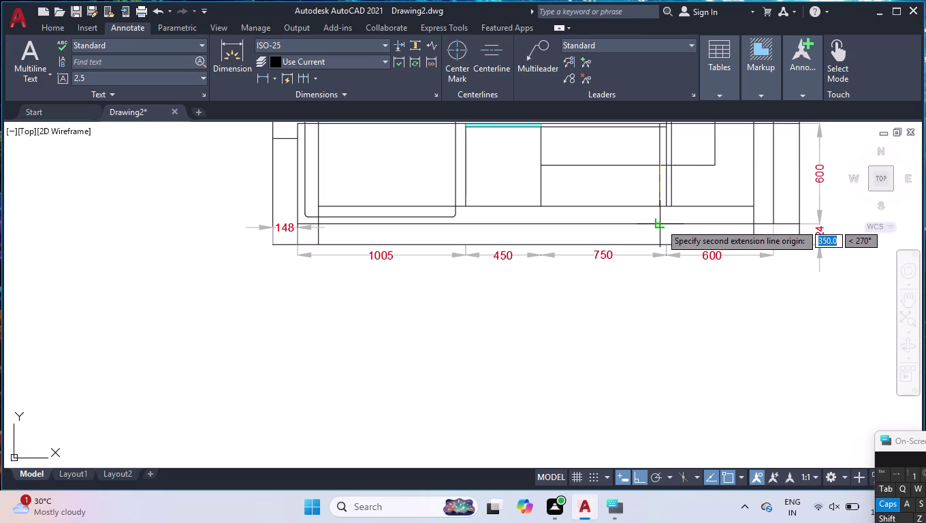
click(651, 212)
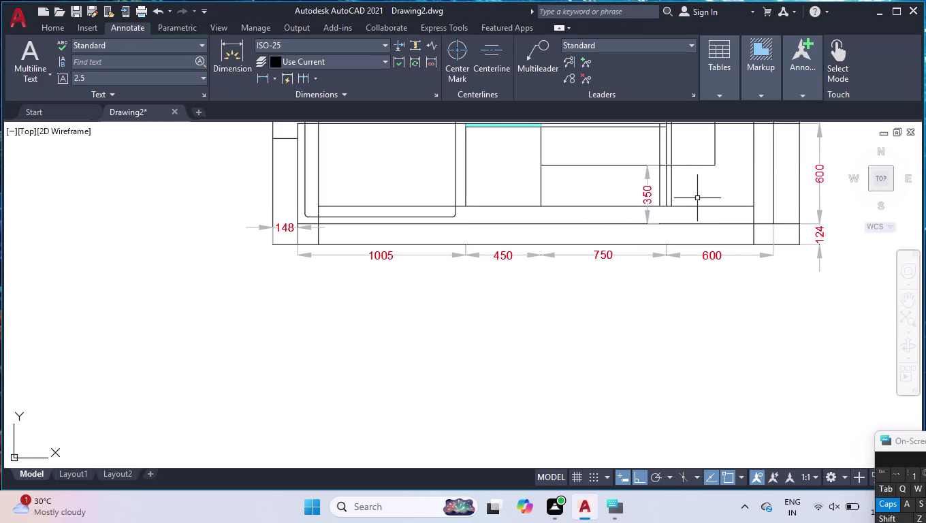
scroll(down, 3)
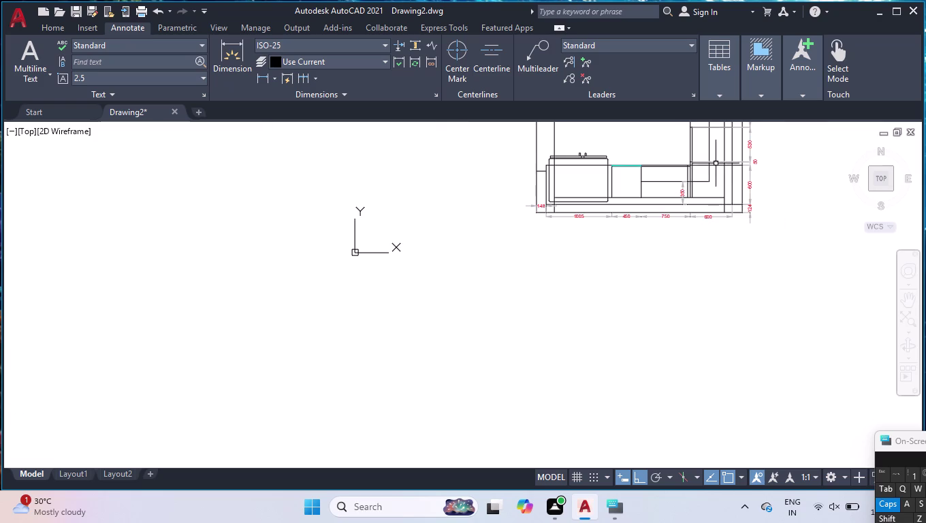
scroll(down, 3)
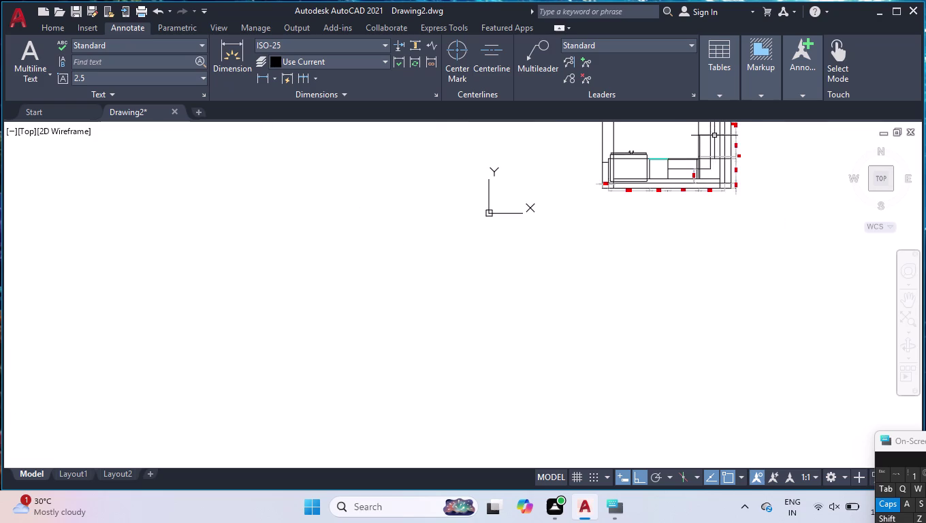
scroll(up, 3)
Add a vertical 1075 dimension along the corner cabinet's inner edge and select it.
scroll(up, 3)
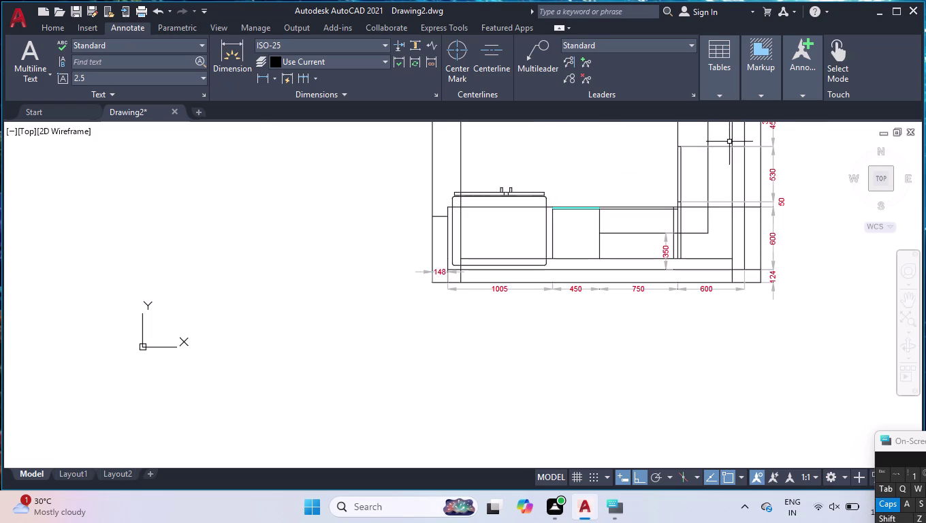
scroll(down, 3)
scroll(up, 3)
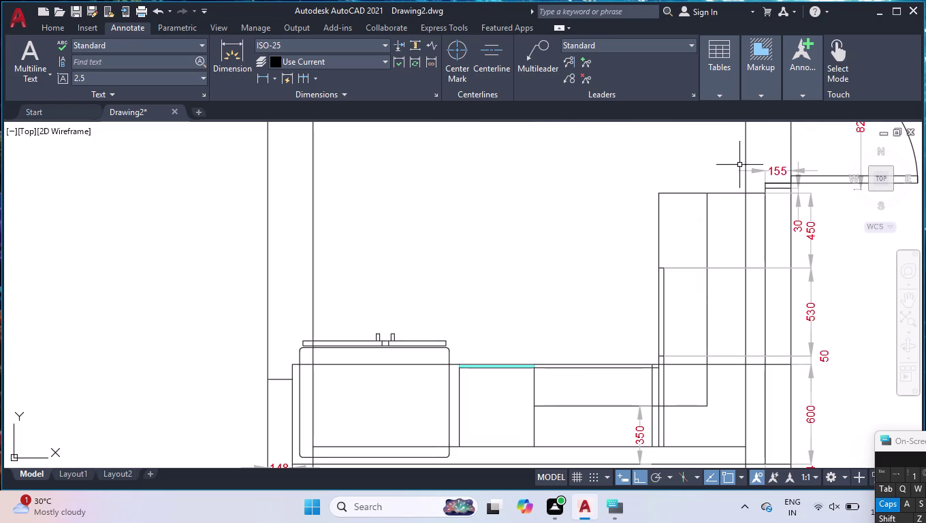
key(space)
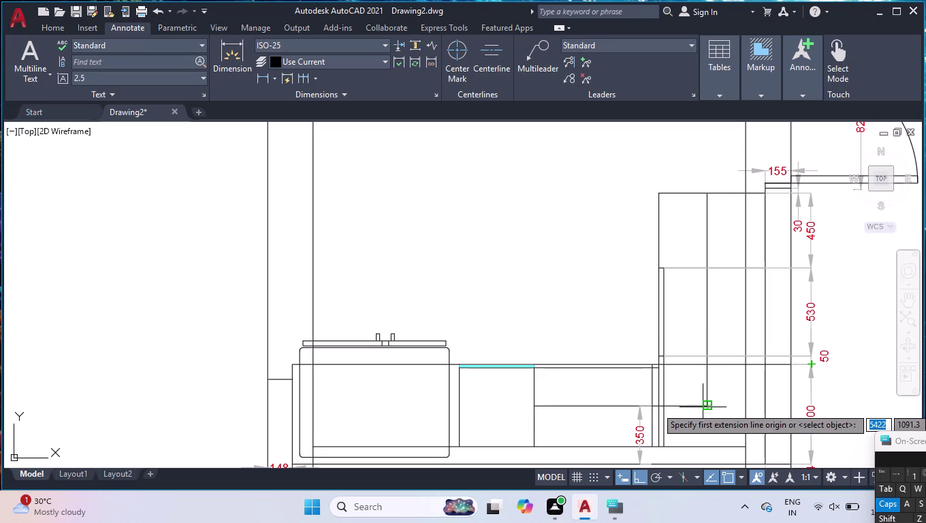
click(706, 267)
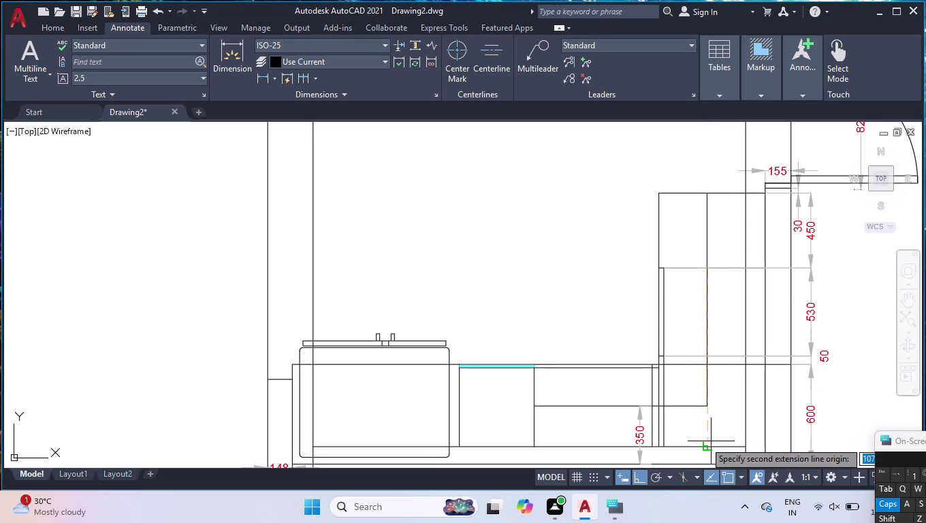
click(711, 446)
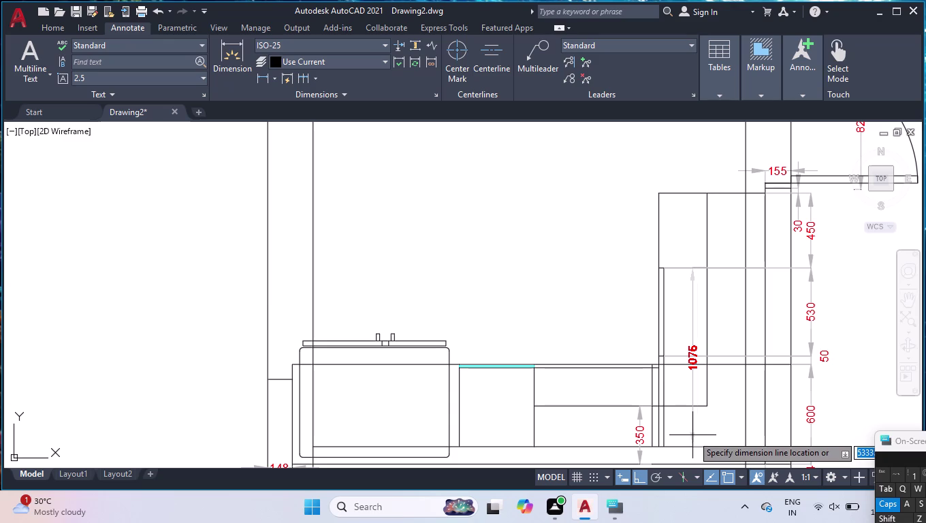
click(693, 436)
scroll(down, 3)
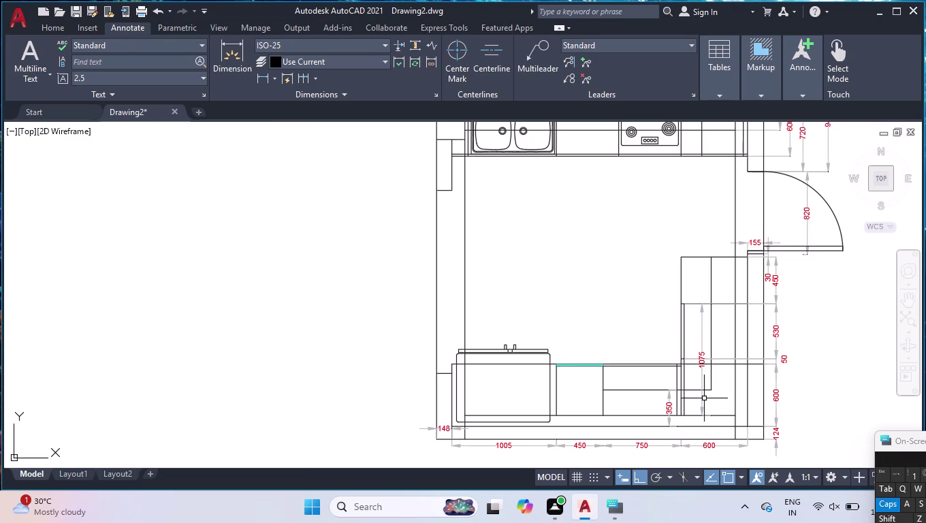
click(702, 404)
Stretch the corner cabinet's vertical dimension's lower end to the base line, making it 1180.
click(705, 416)
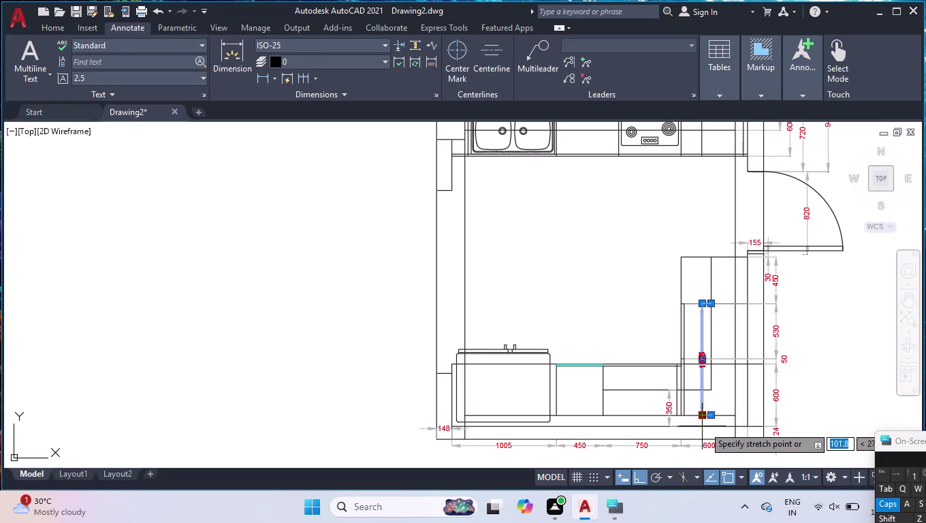
click(702, 430)
scroll(up, 3)
scroll(down, 3)
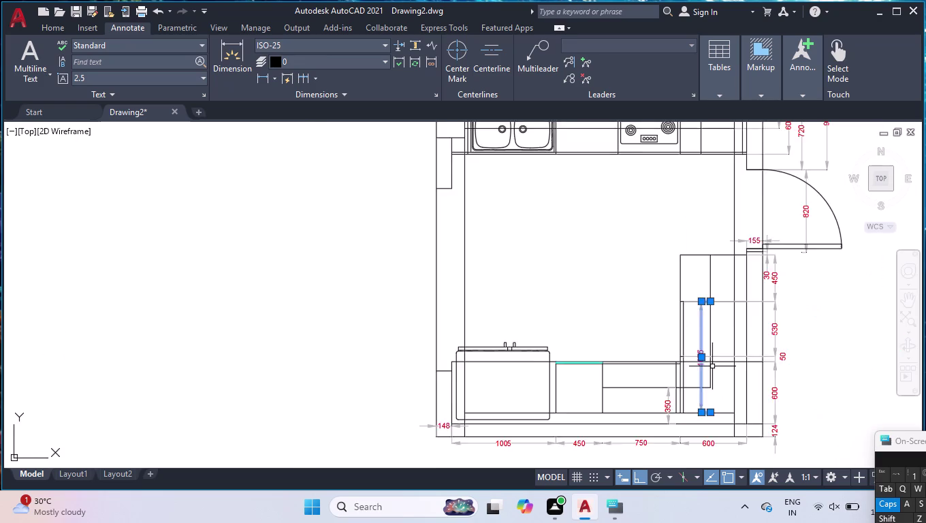
scroll(down, 3)
scroll(up, 3)
scroll(down, 3)
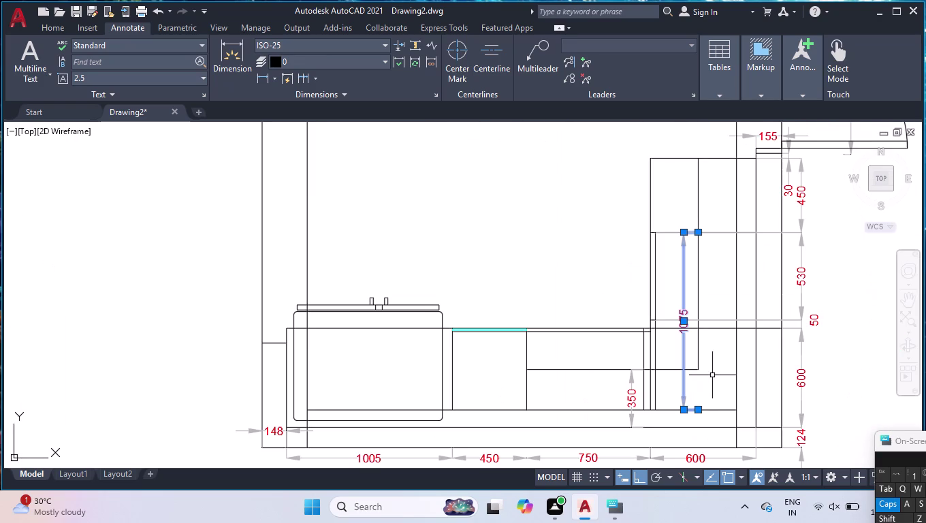
click(700, 409)
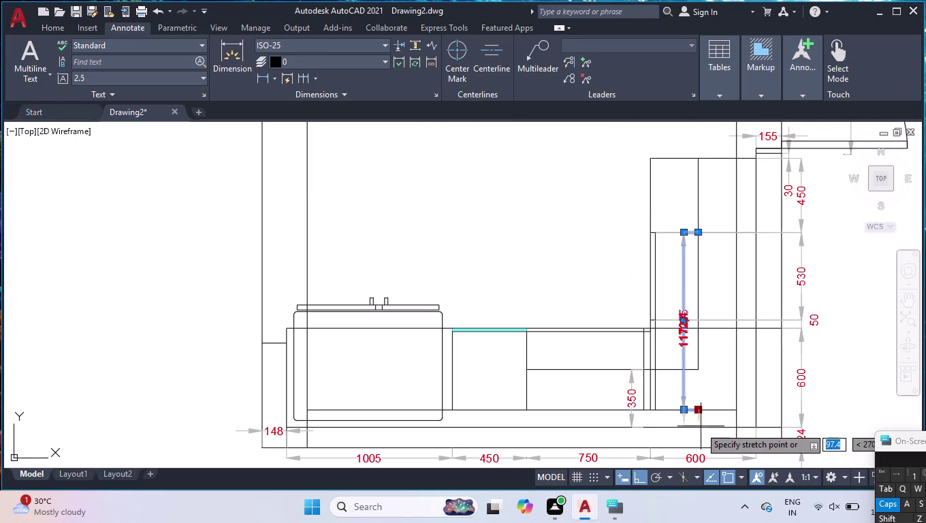
click(701, 429)
key(Return)
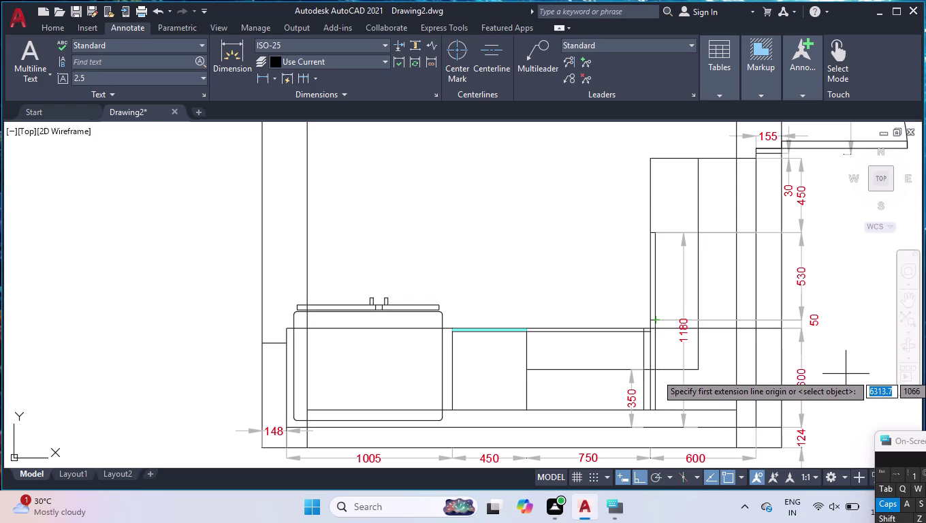
Add a horizontal 320 linear dimension from the tall unit's inner edge to its outer edge.
key(space)
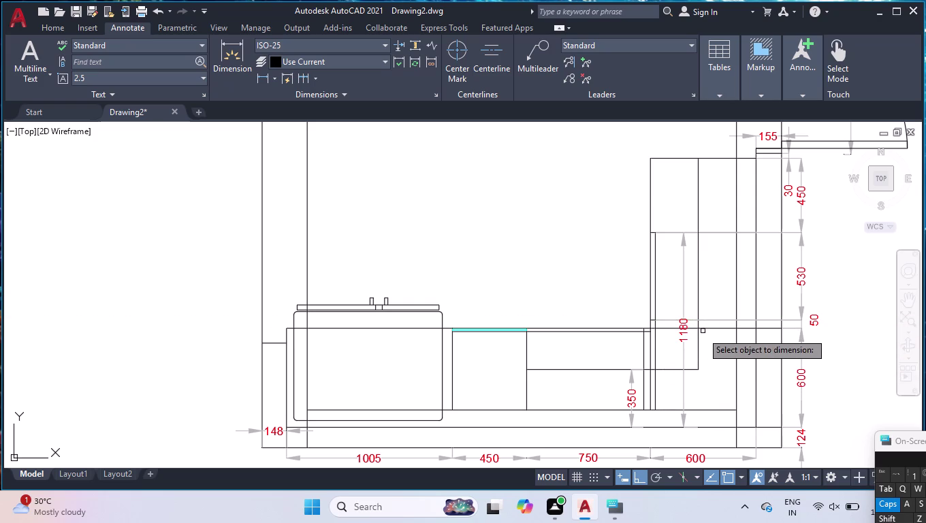
key(space)
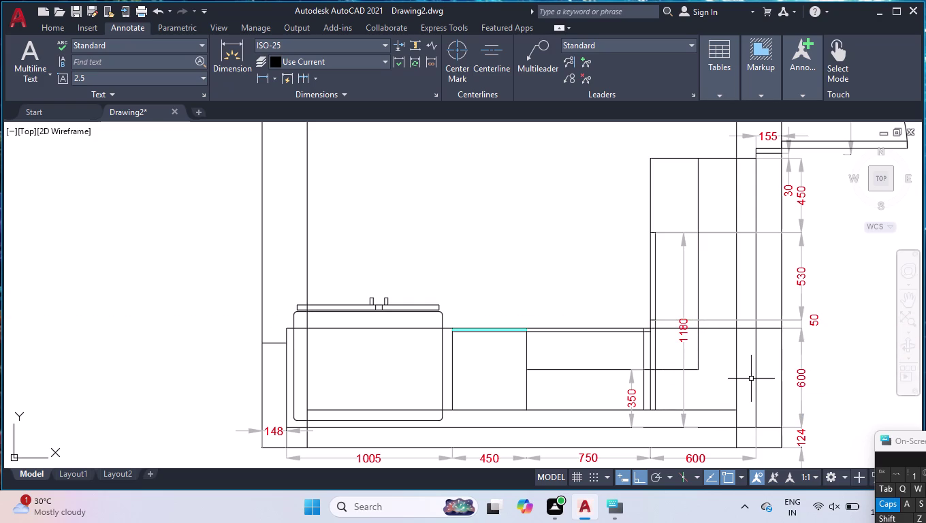
key(d)
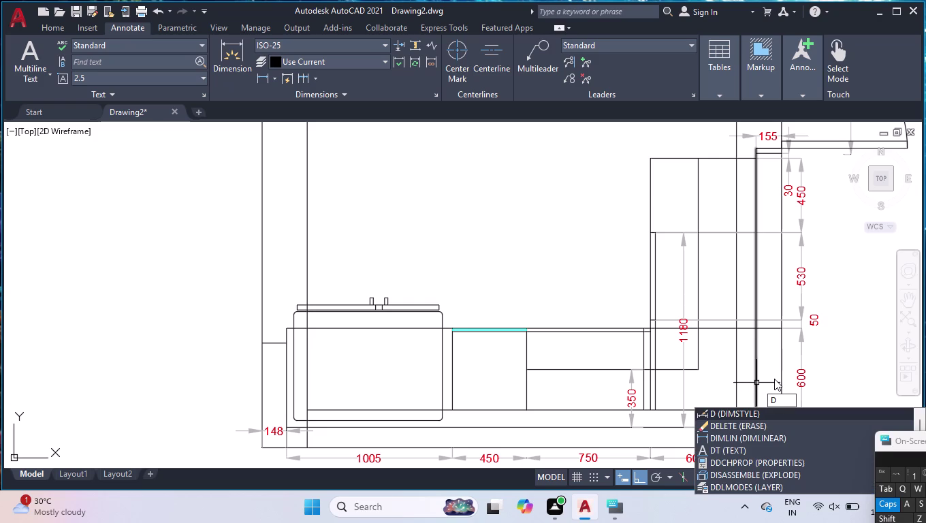
click(740, 438)
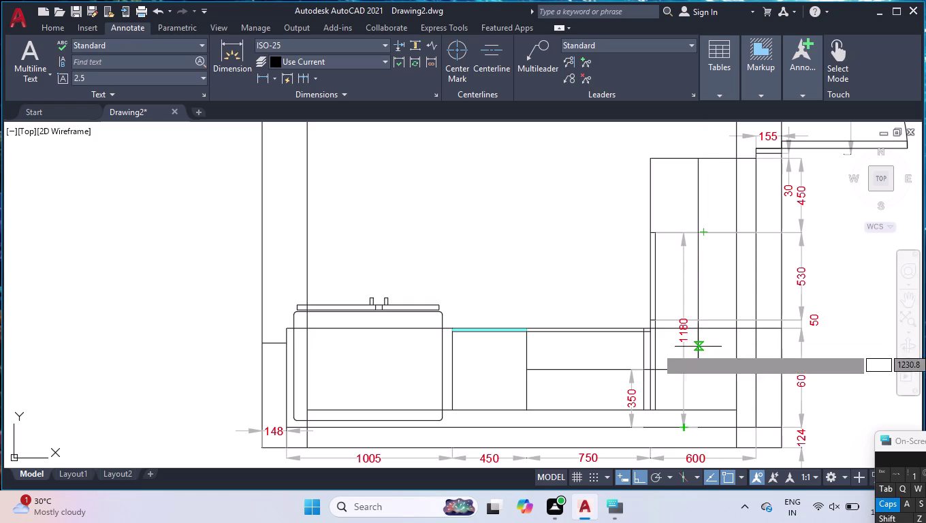
click(699, 369)
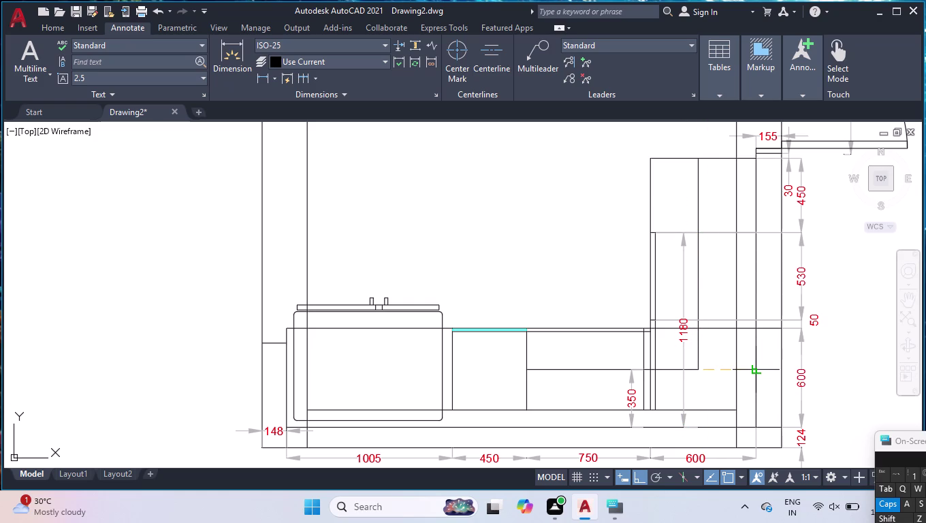
click(754, 367)
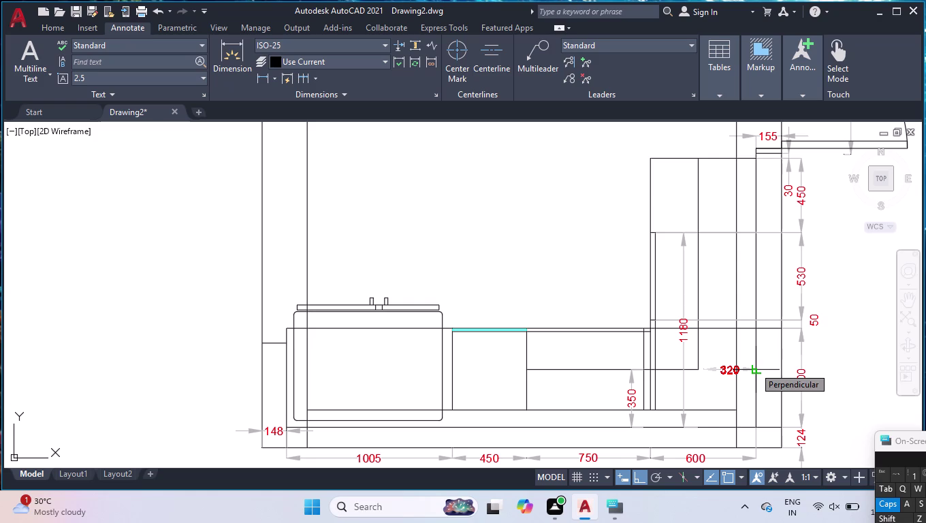
click(755, 364)
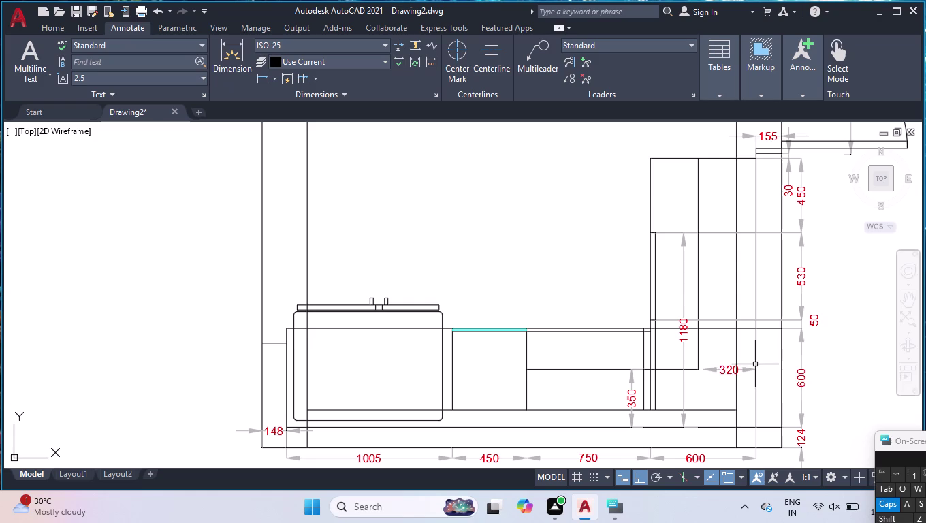
scroll(up, 3)
Move the 320 dimension's left end to the cabinet edge line so it reads 350.
click(696, 383)
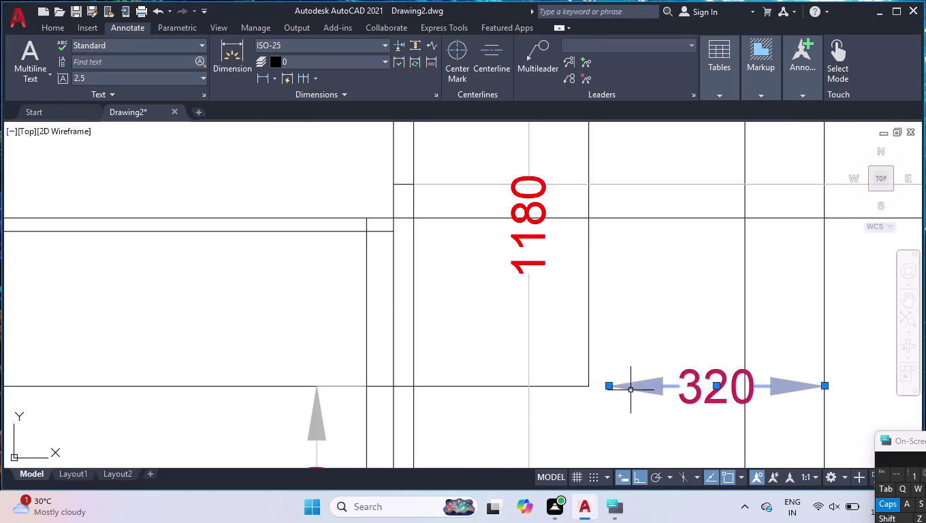
click(612, 385)
click(589, 386)
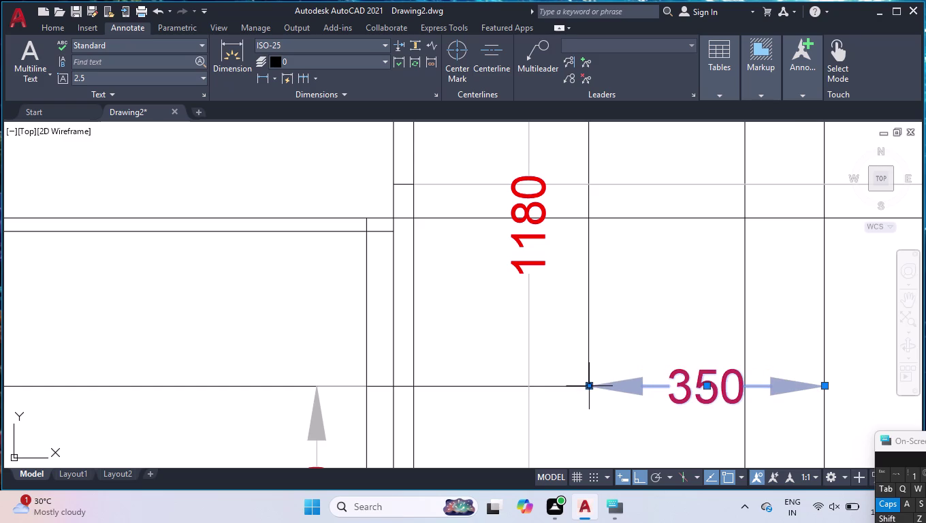
key(Return)
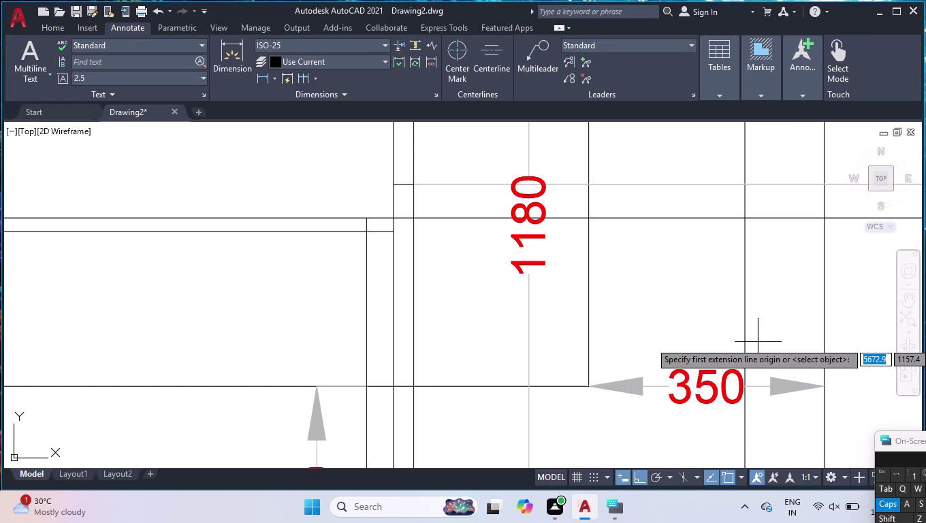
key(Escape)
scroll(down, 3)
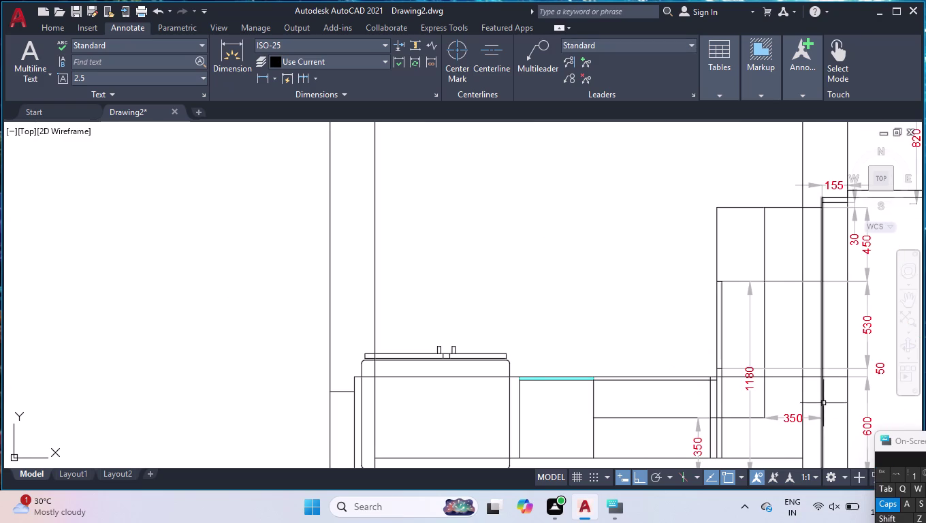
scroll(down, 3)
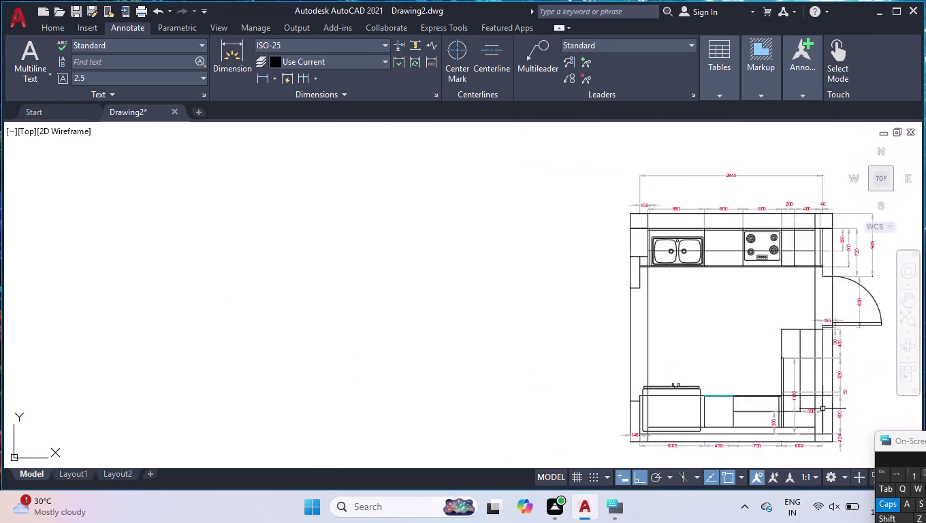
scroll(down, 3)
scroll(up, 3)
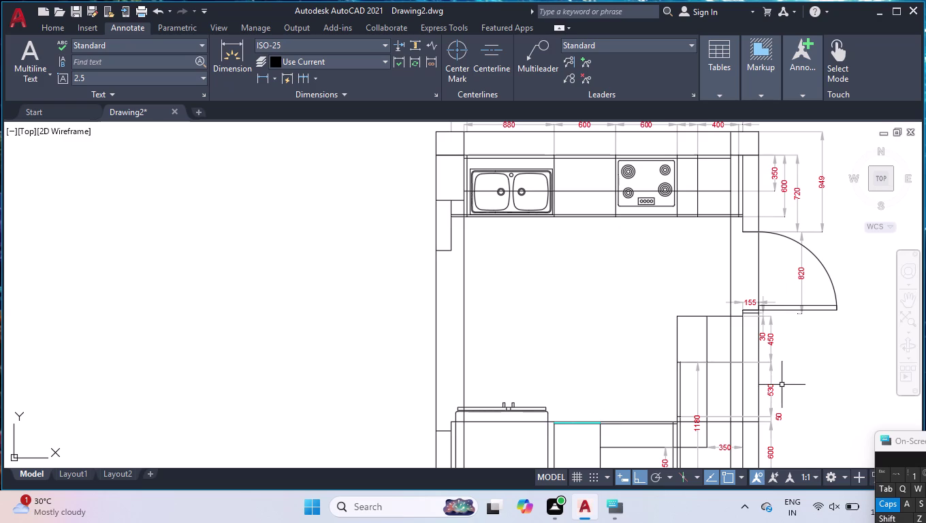
click(60, 25)
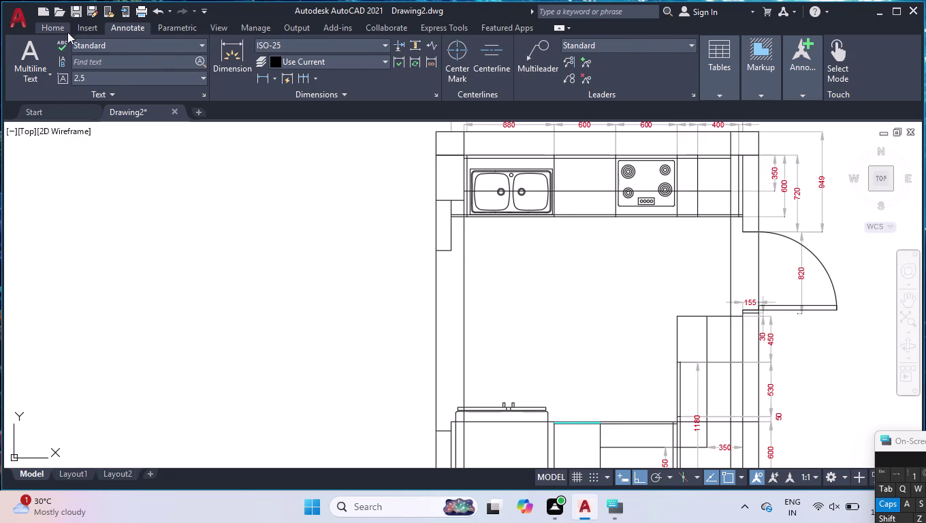
Hatch the small top-left corner square with ANSI31, coloured ByBlock.
click(132, 75)
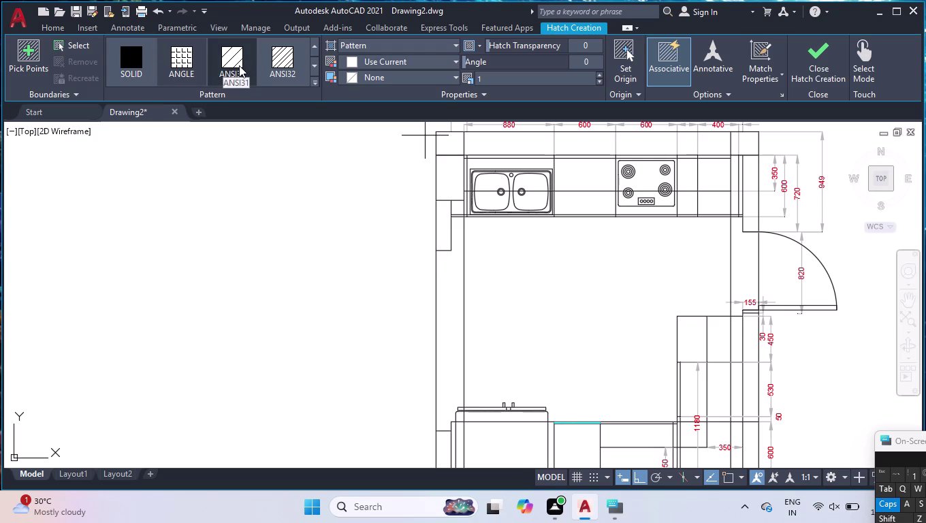
click(278, 60)
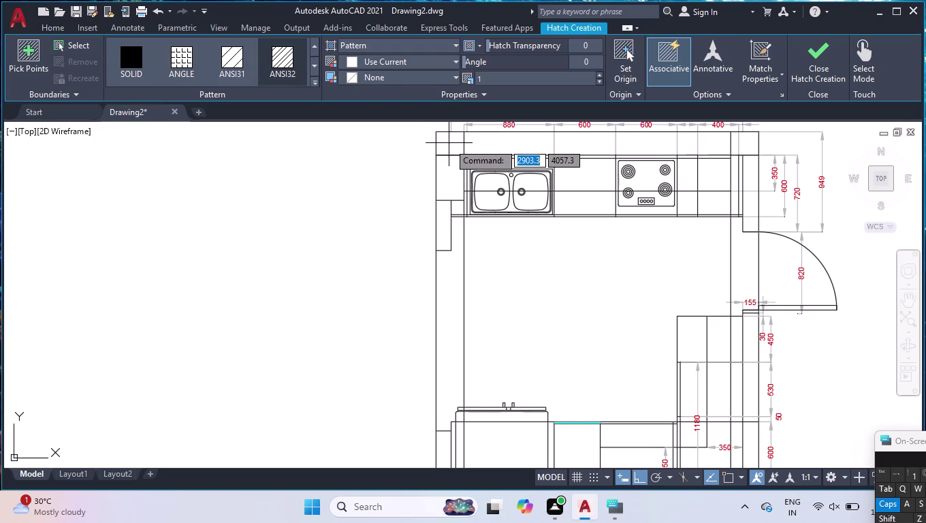
click(449, 142)
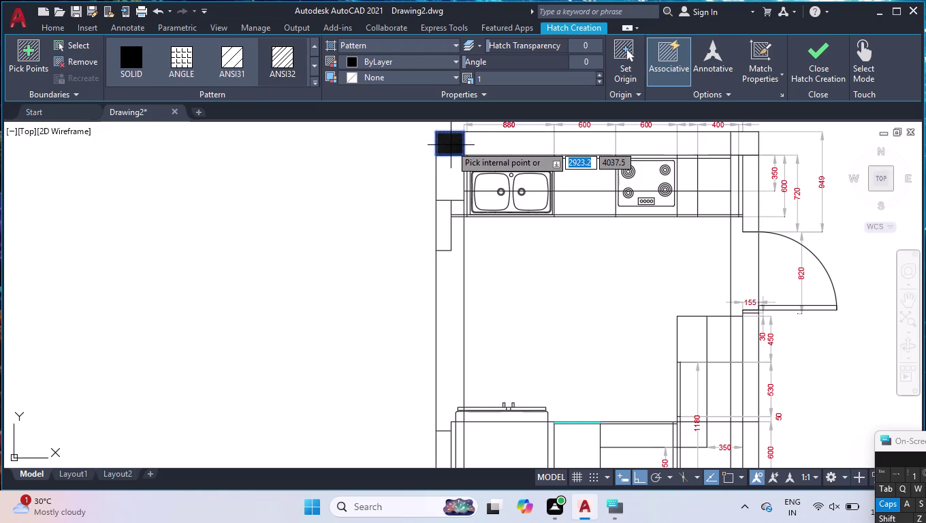
click(278, 66)
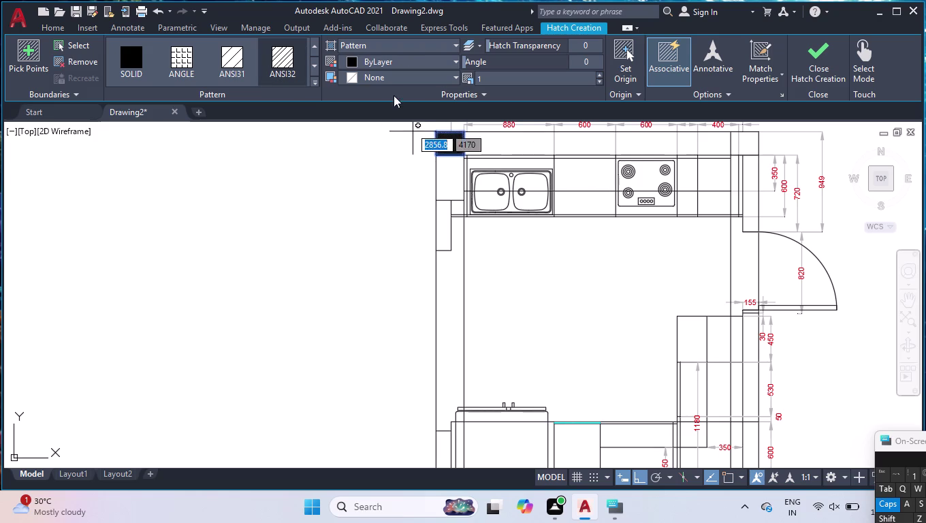
click(391, 62)
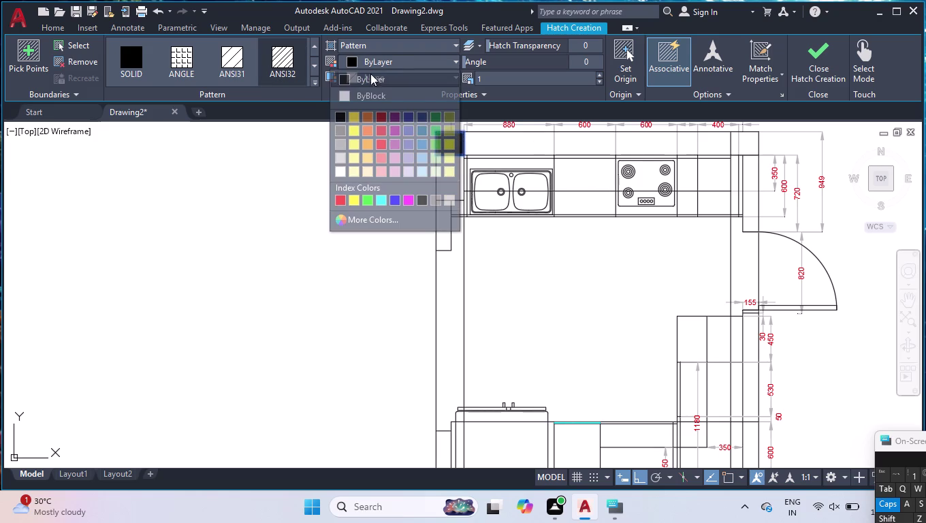
click(341, 92)
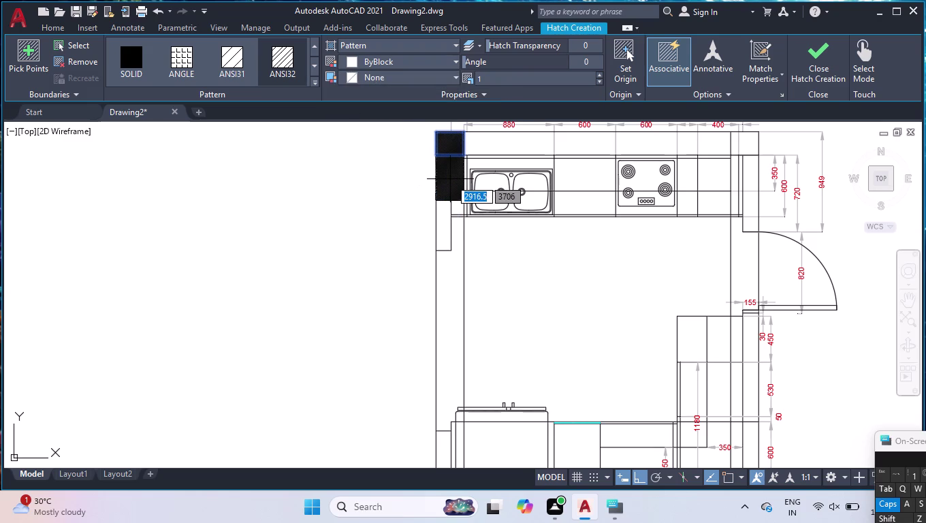
click(292, 68)
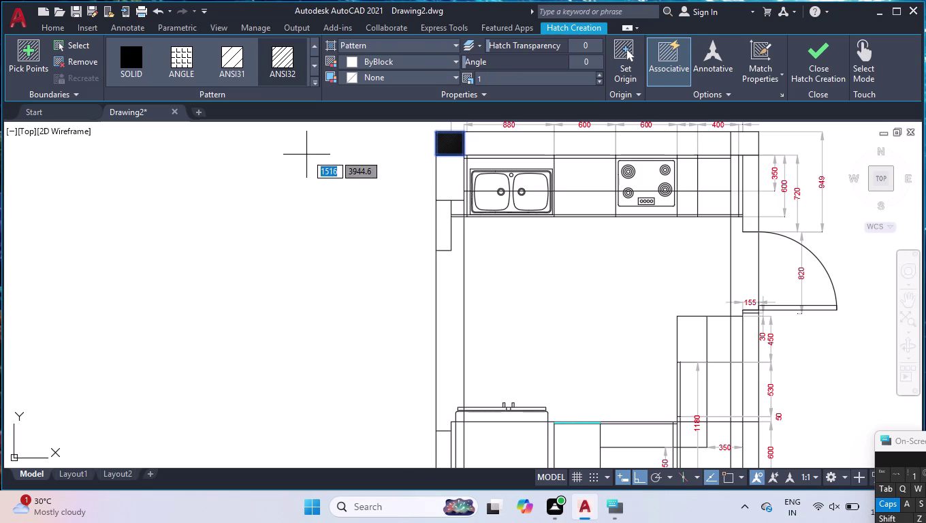
click(357, 41)
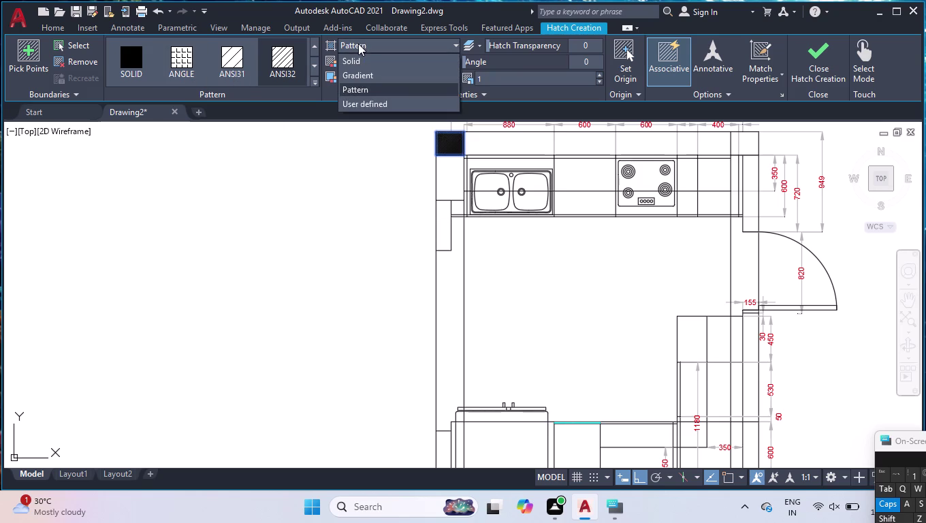
Set the corner hatch to Pattern type ANSI31 with a white (255,255,255) background.
click(362, 89)
click(284, 94)
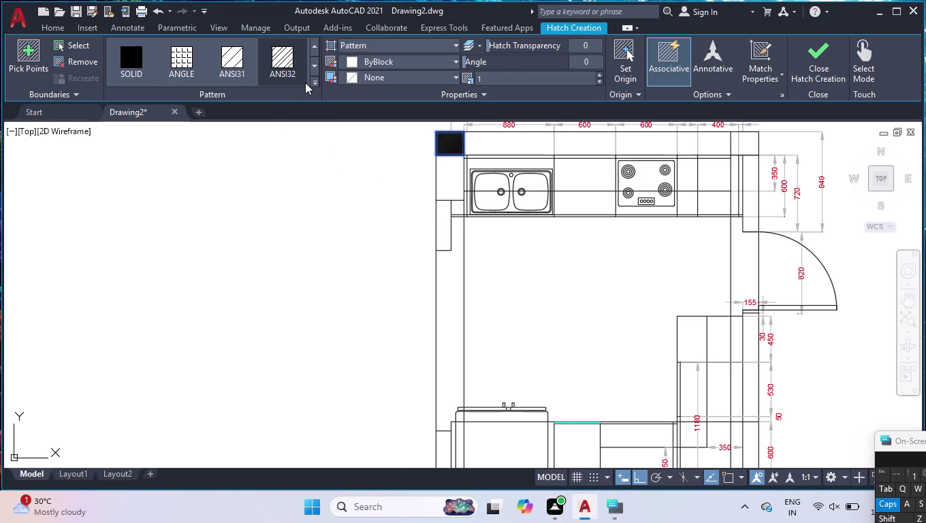
click(315, 81)
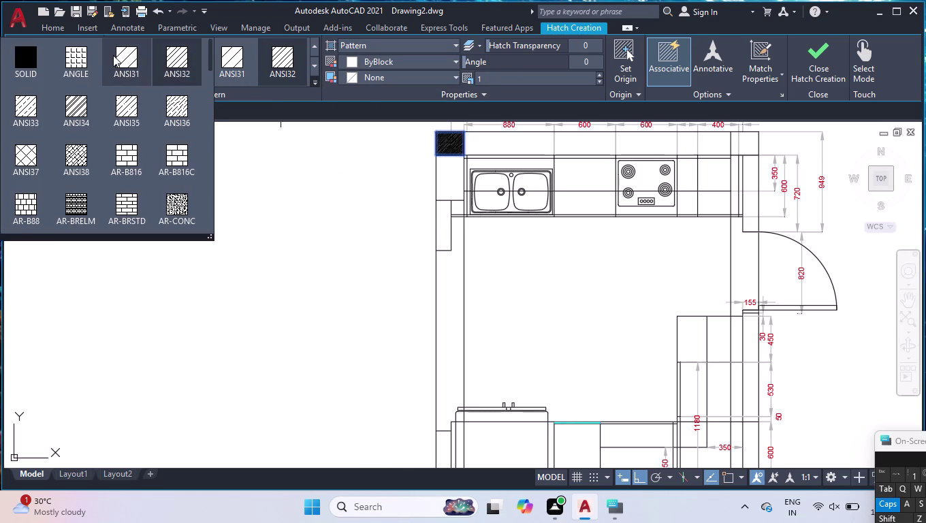
click(113, 55)
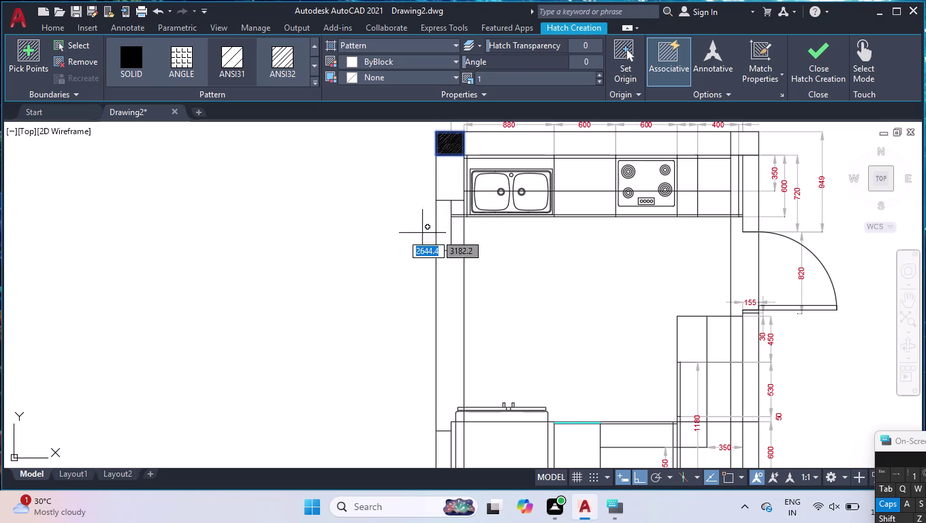
click(374, 77)
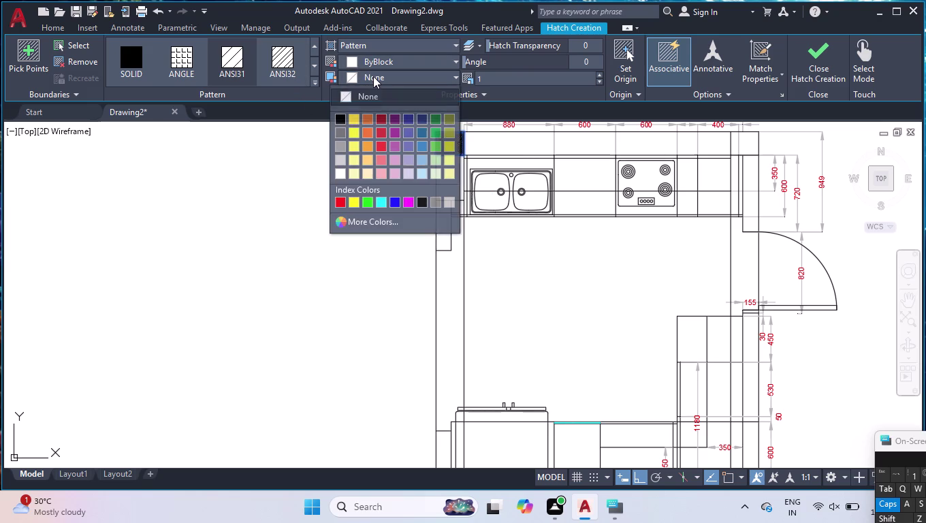
click(341, 173)
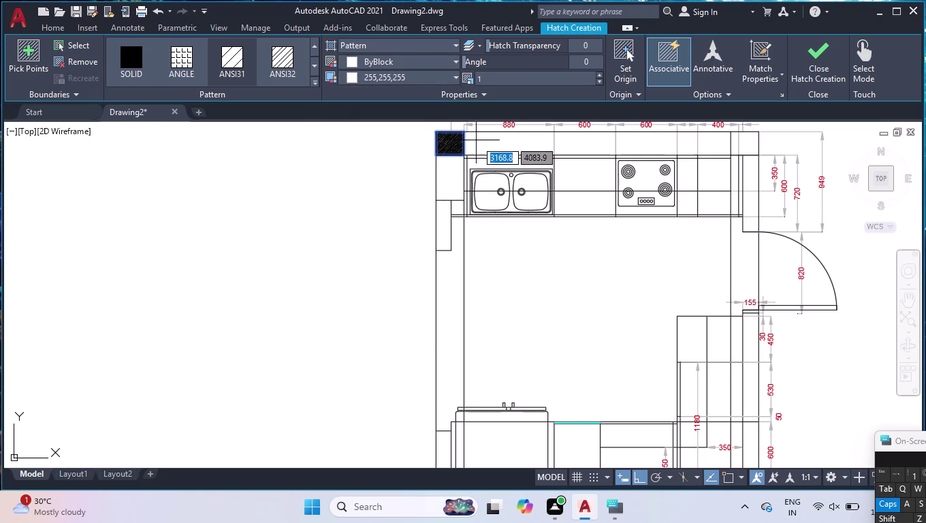
click(452, 178)
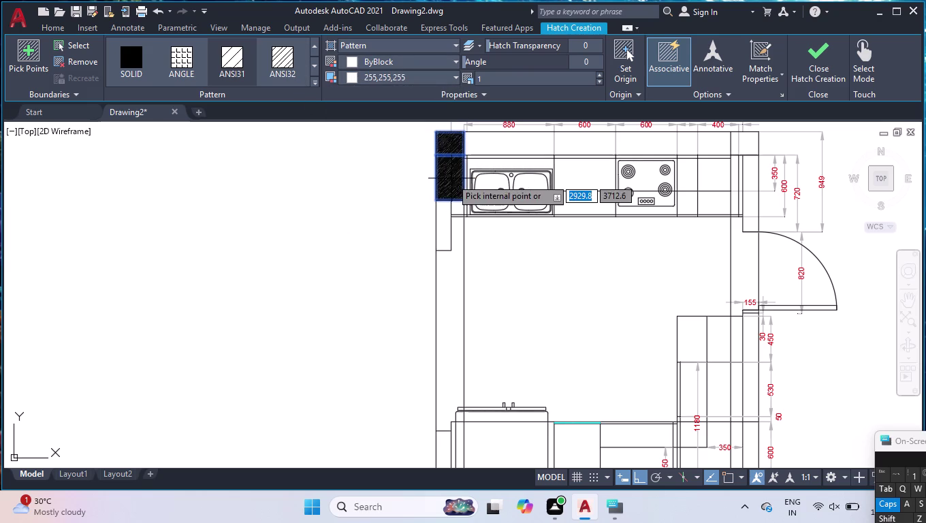
scroll(up, 3)
scroll(up, 3)
scroll(down, 3)
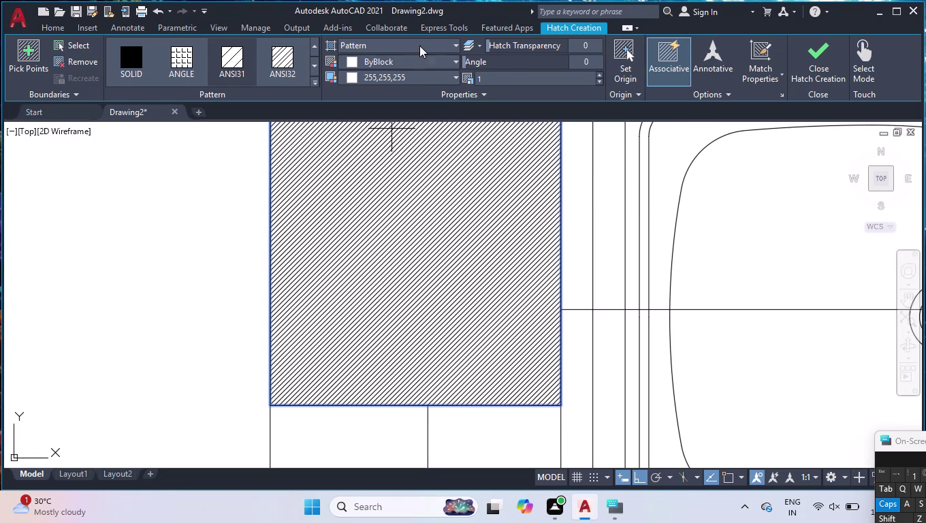
click(520, 76)
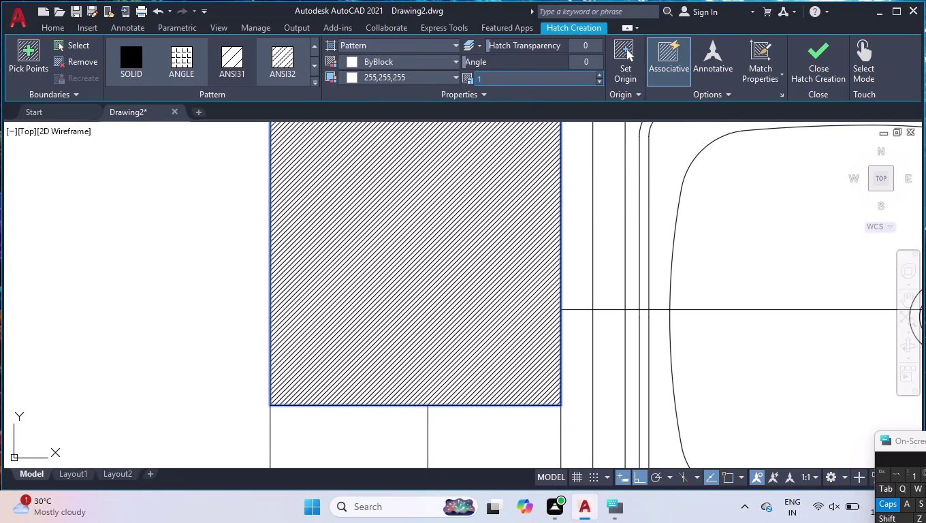
Set the hatch pattern scale to 20.
text(20)
key(Return)
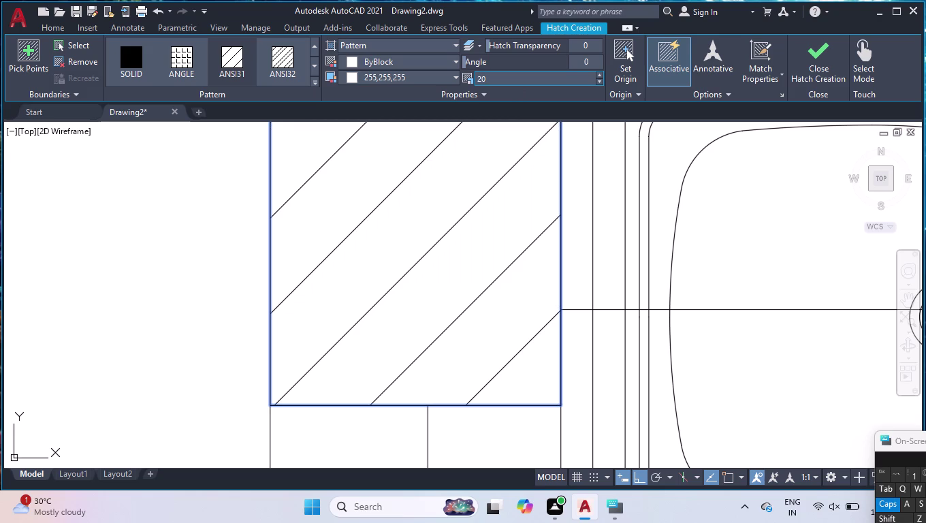
scroll(down, 3)
scroll(down, 3)
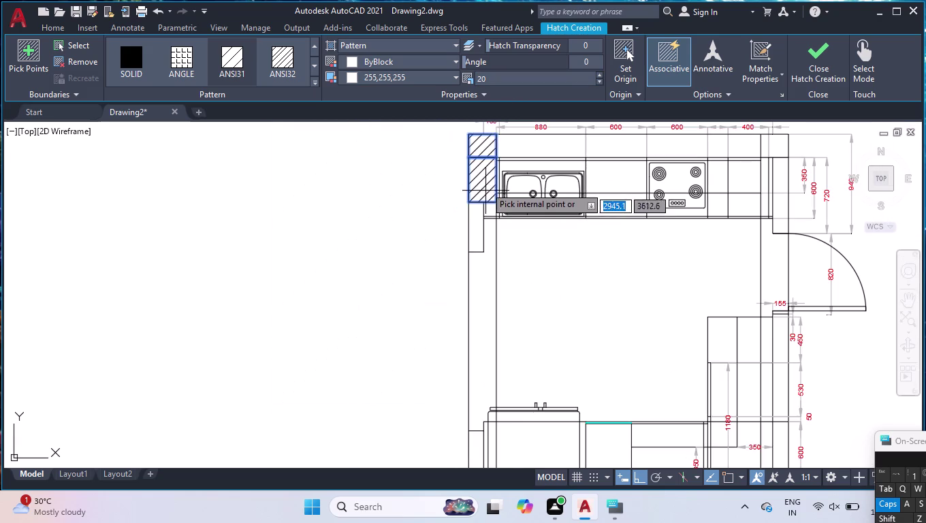
scroll(up, 3)
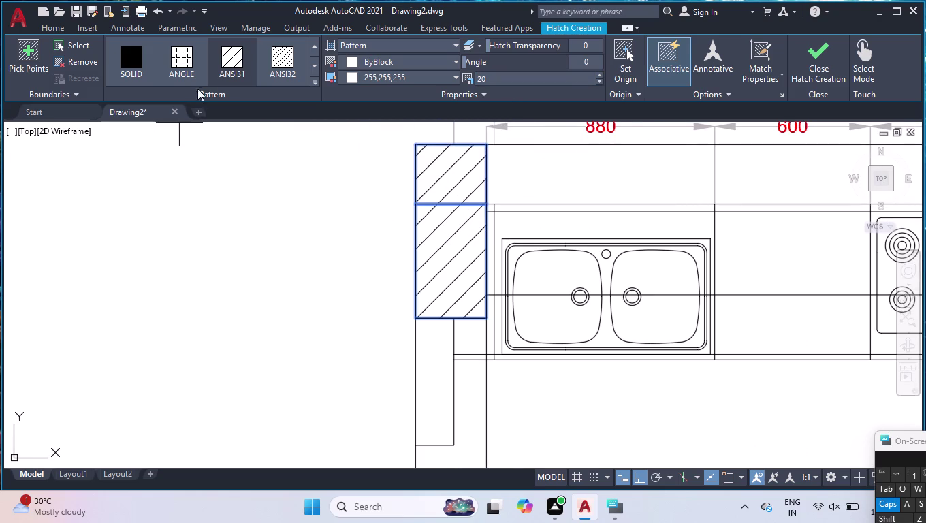
click(285, 68)
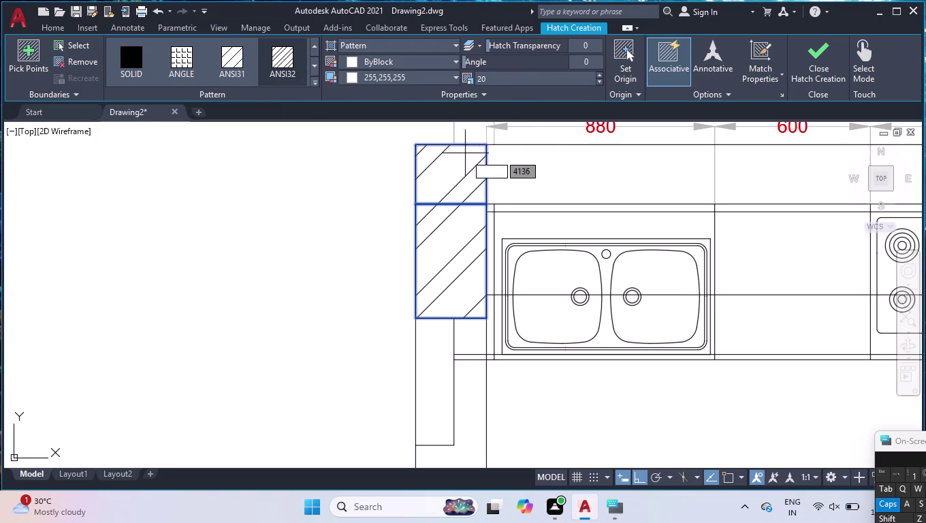
Set the hatch angle to 92 and scale to 15, then hatch the top wall strip.
drag(498, 64, 546, 67)
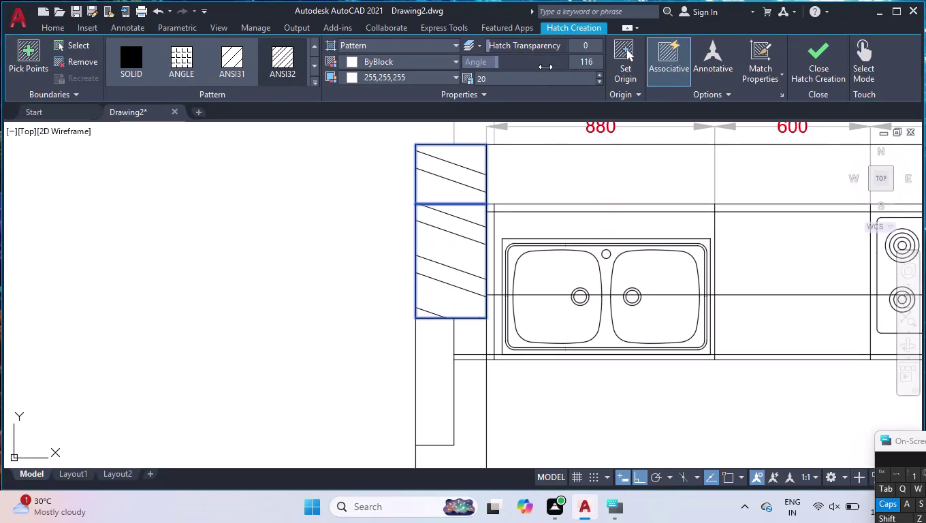
drag(545, 67, 538, 63)
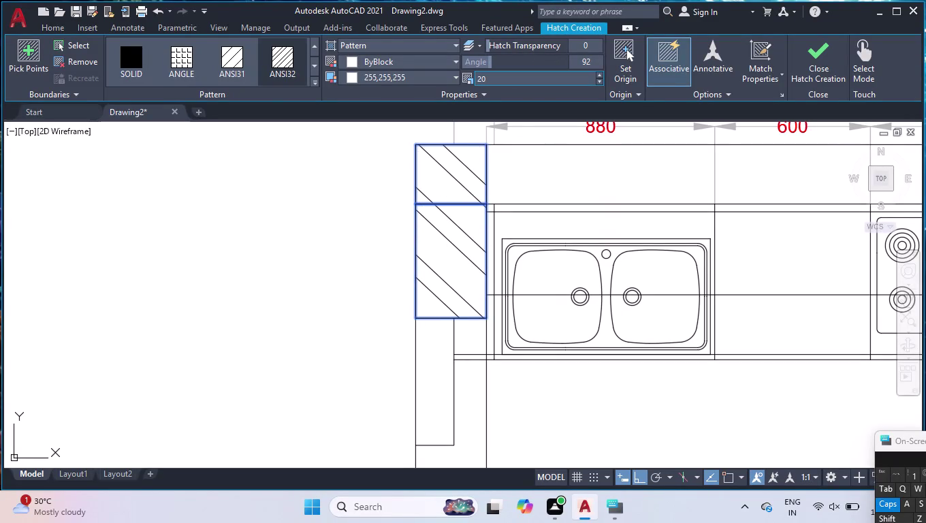
click(516, 77)
text(15)
key(Return)
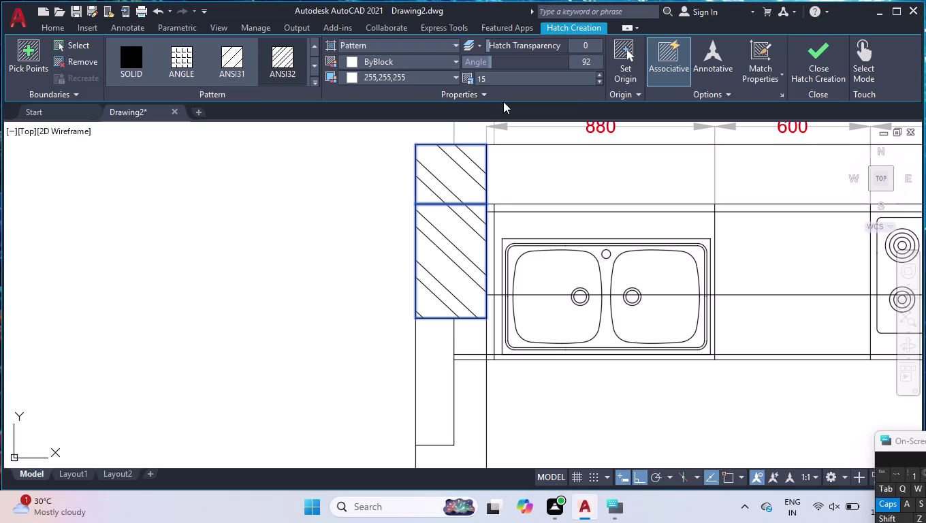
click(538, 167)
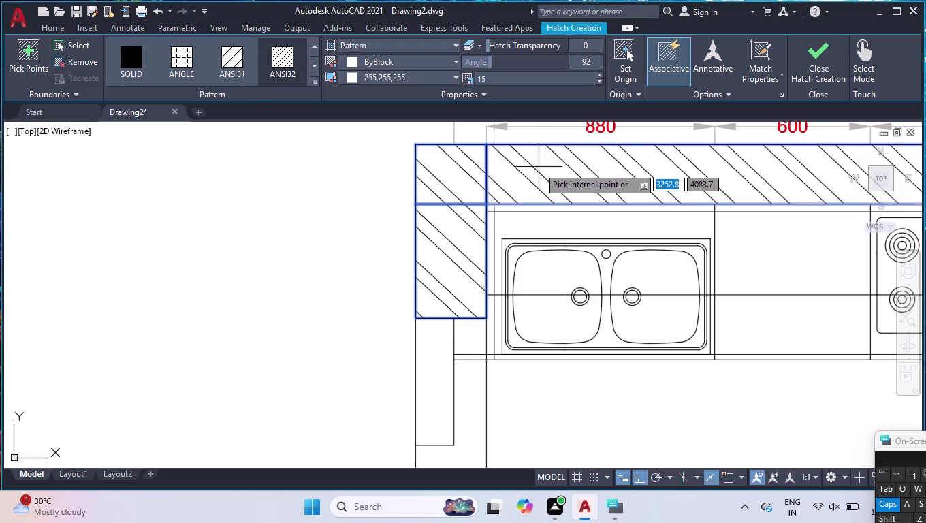
scroll(down, 3)
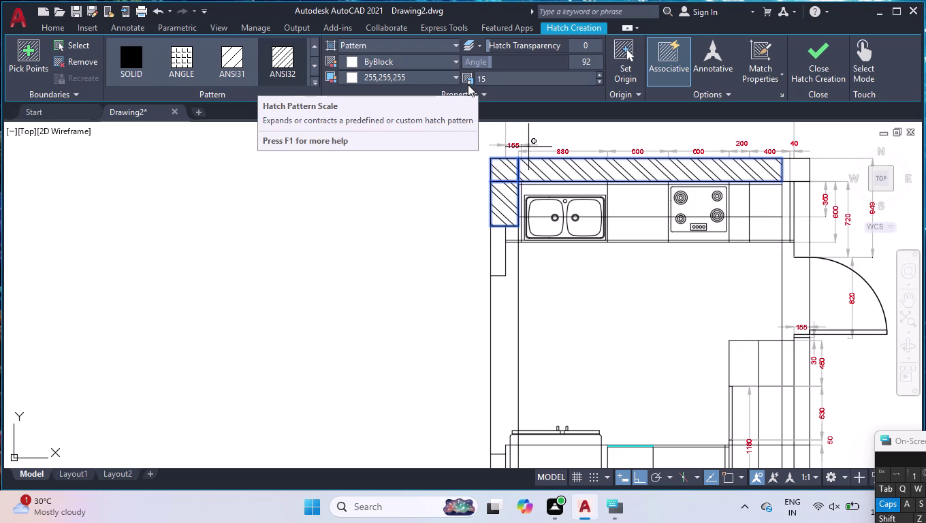
click(494, 79)
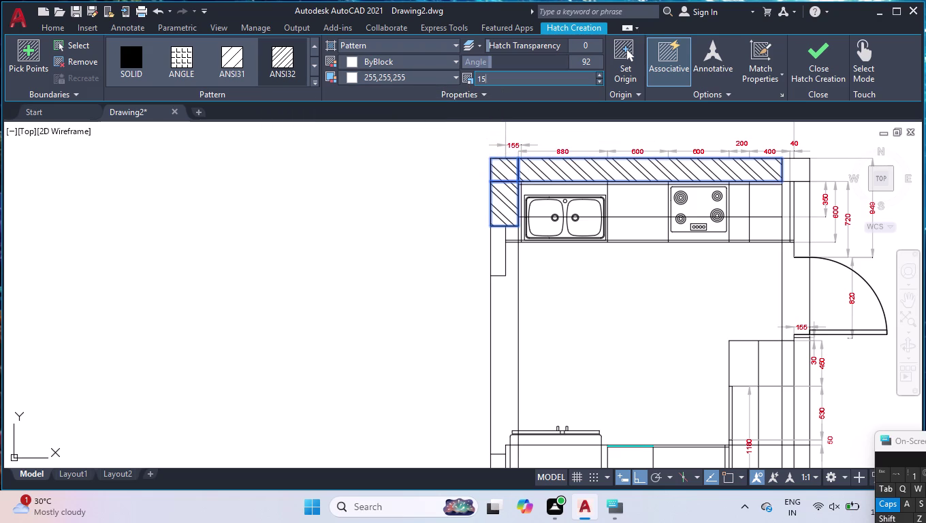
Set the hatch scale to 10 and hatch the top-right corner and right wall sections.
text(10)
key(Return)
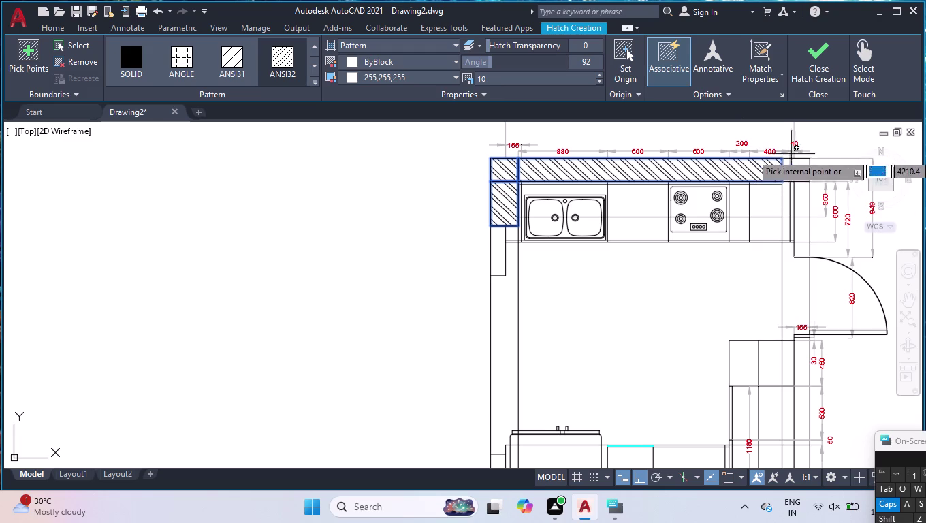
click(796, 171)
click(800, 197)
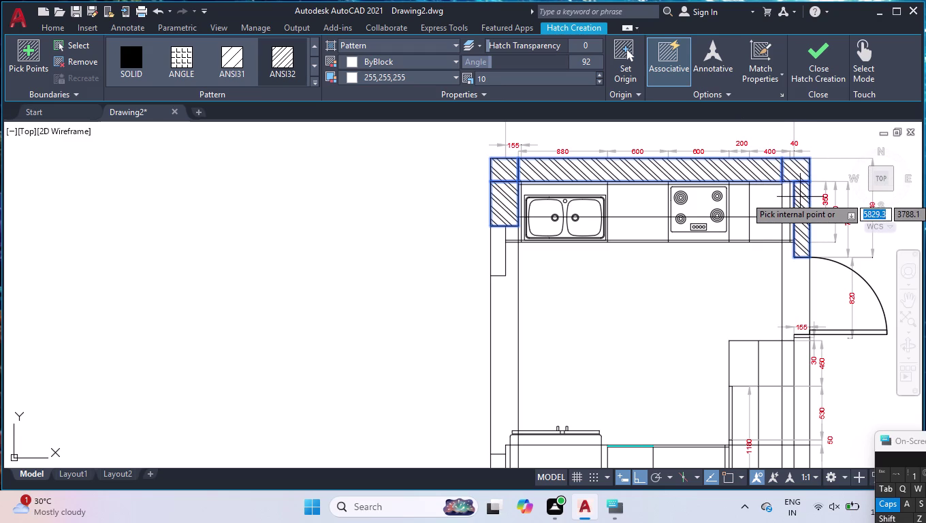
click(805, 361)
scroll(down, 3)
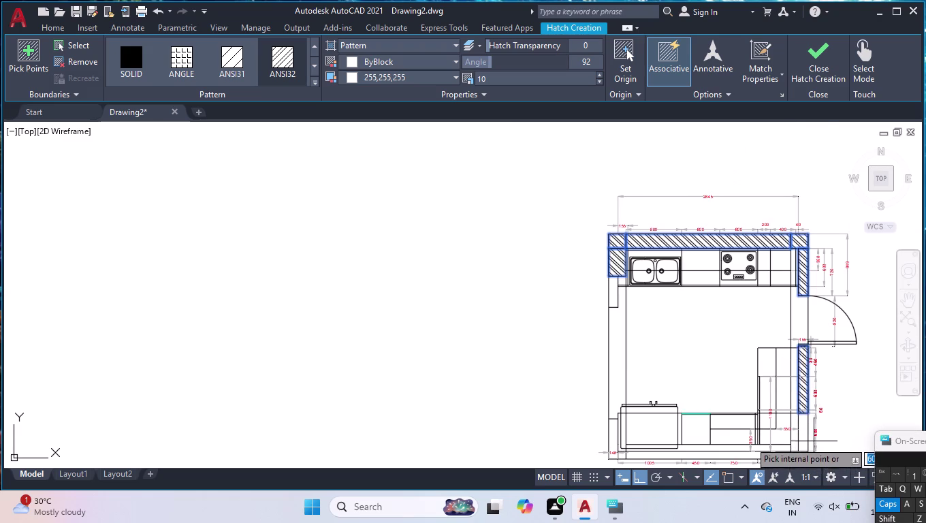
scroll(up, 3)
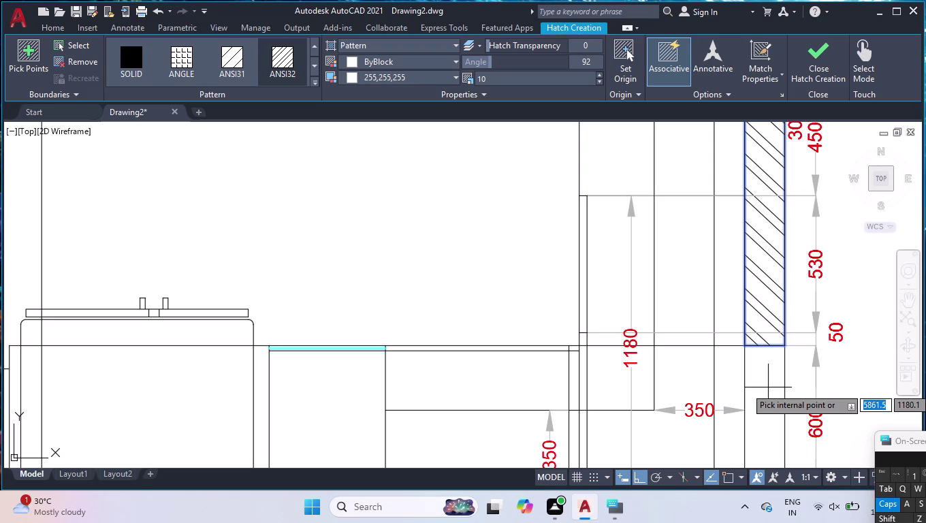
Hatch the lower-right, bottom-right corner, bottom, lower-left and upper-left wall pieces.
click(768, 388)
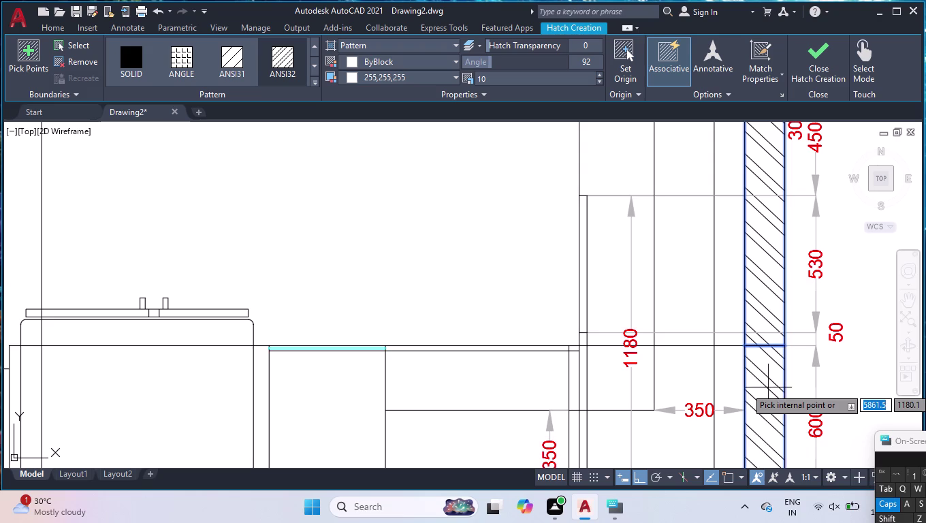
scroll(down, 3)
scroll(up, 3)
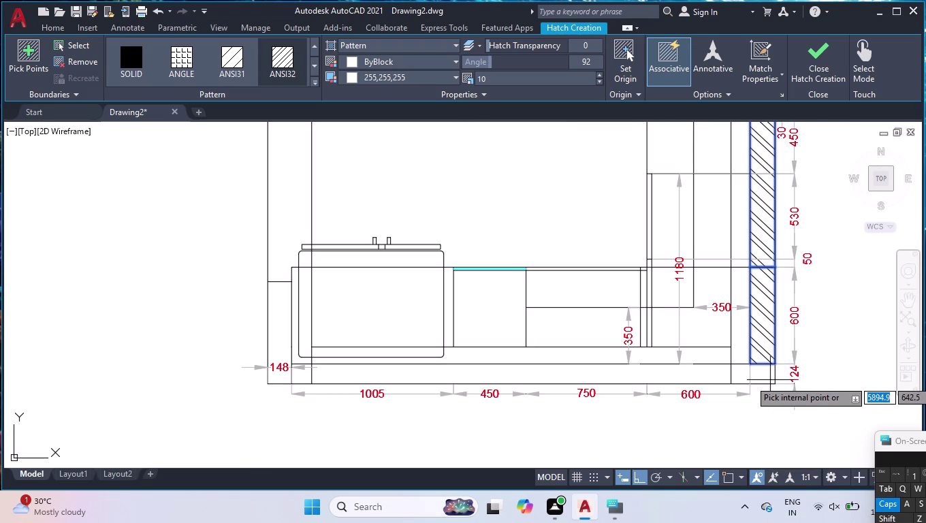
click(769, 380)
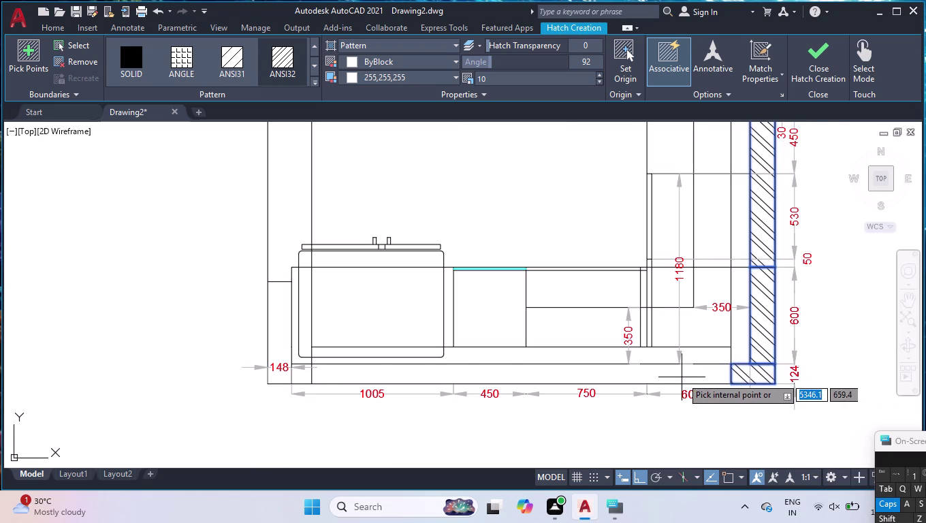
click(682, 377)
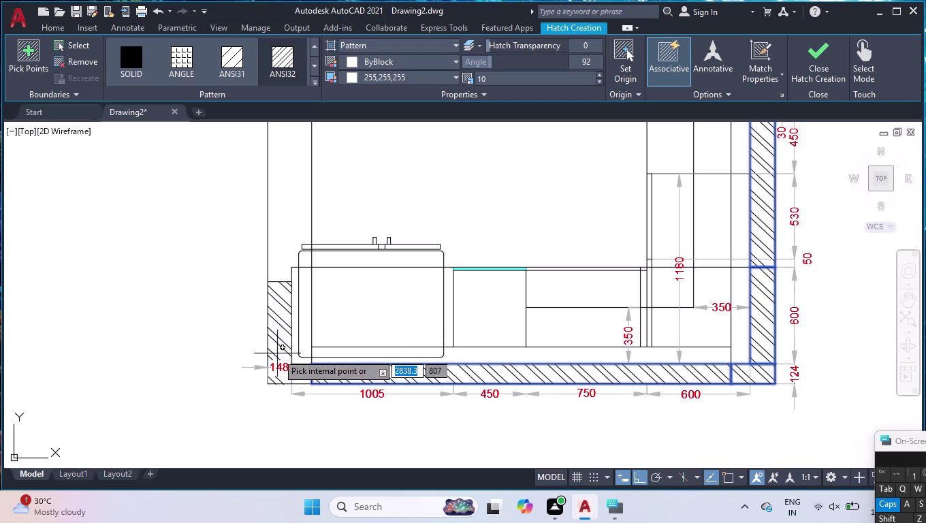
click(277, 353)
click(297, 374)
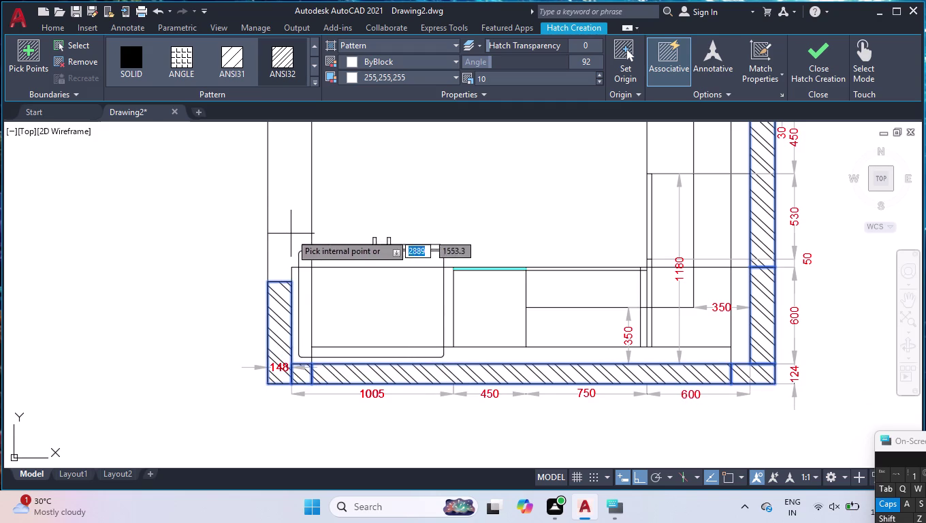
scroll(down, 3)
scroll(up, 3)
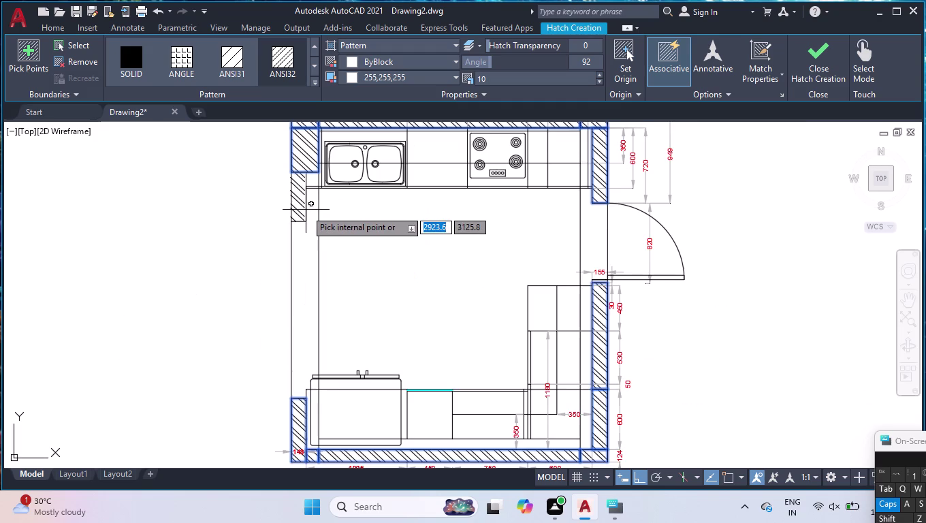
scroll(up, 3)
click(430, 242)
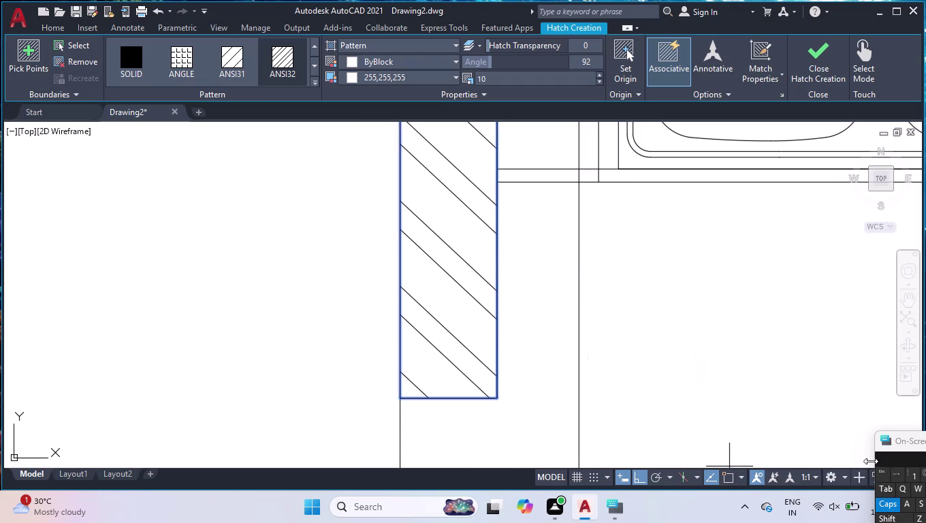
Finish the wall hatching and pan the kitchen plan toward the middle of the view.
key(Escape)
scroll(down, 3)
scroll(down, 3)
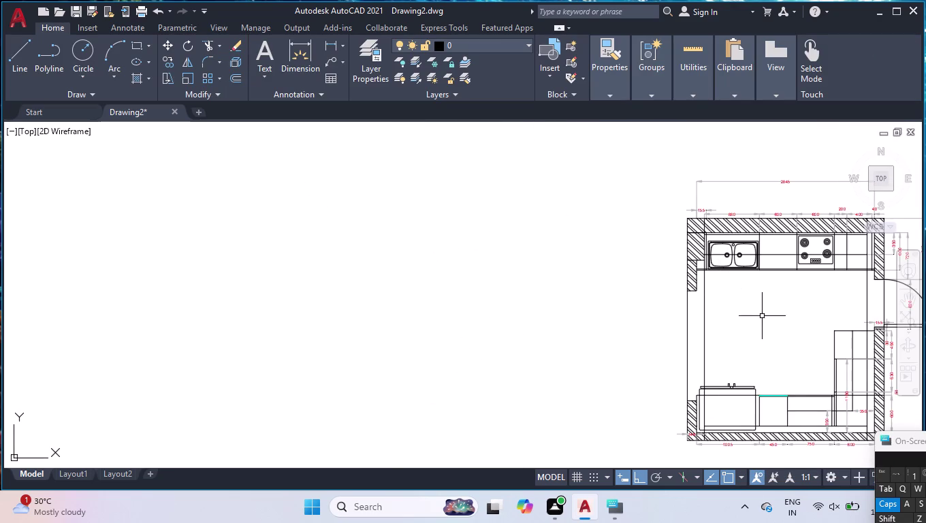
click(916, 302)
drag(813, 304, 608, 270)
key(Return)
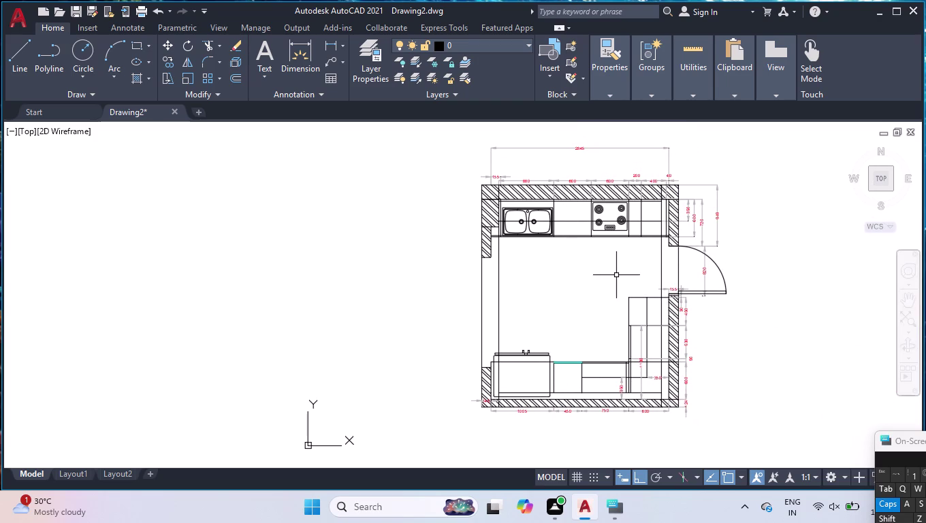
scroll(up, 3)
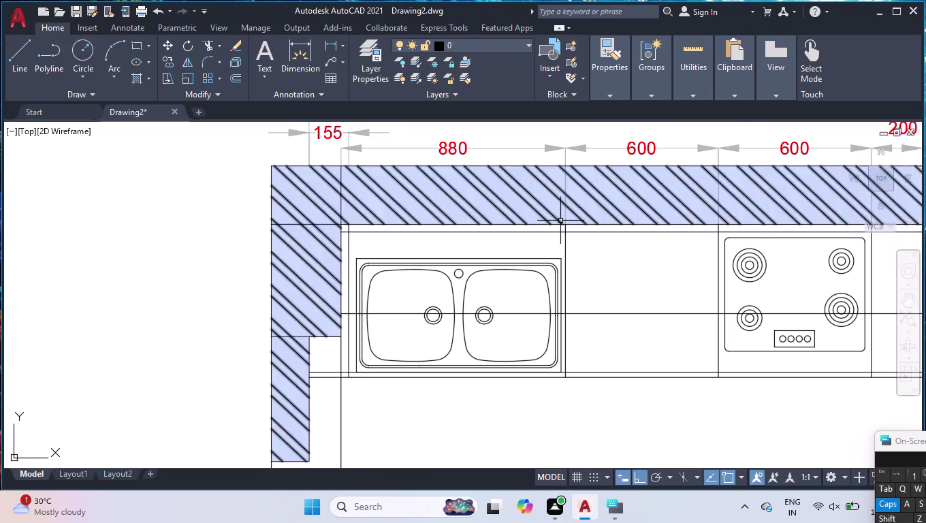
Clear a stray dimension selection, pan the plan, and select the countertop and cabinet edge lines.
click(568, 225)
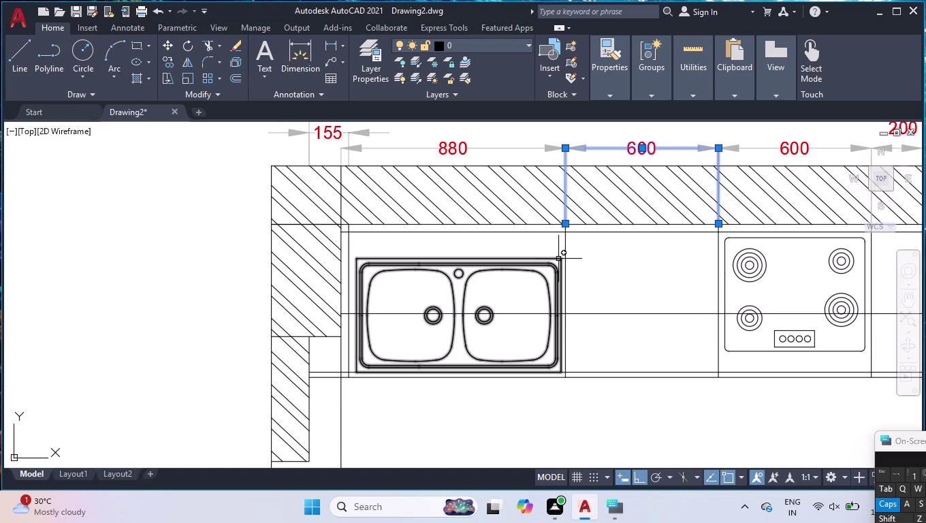
key(Return)
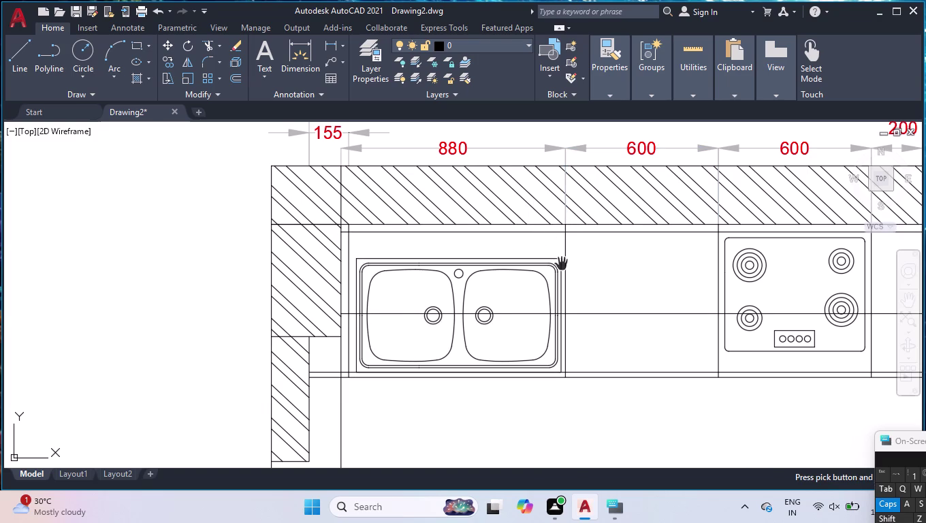
key(Return)
scroll(up, 3)
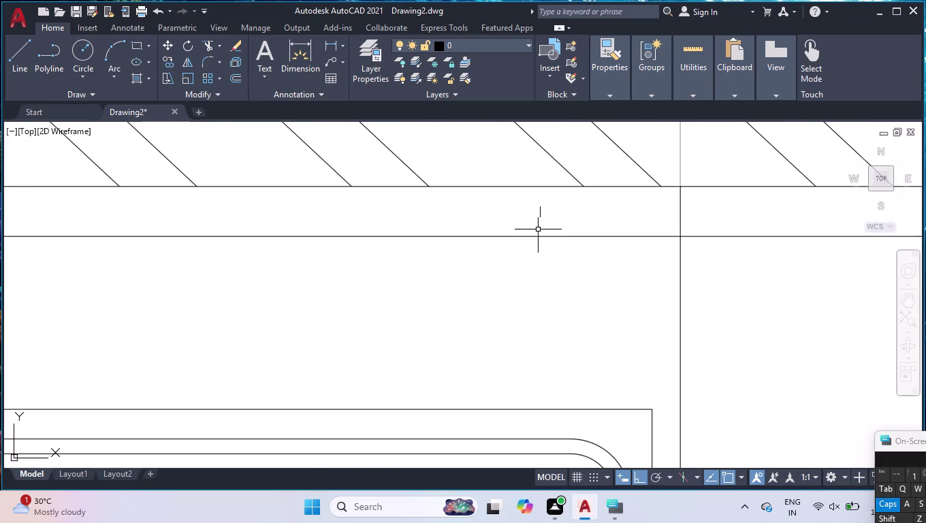
click(512, 187)
right_click(514, 229)
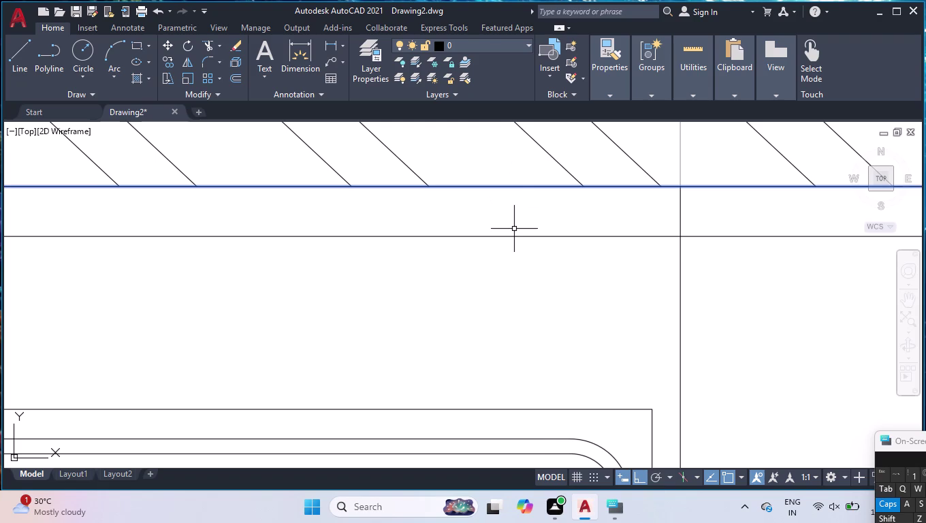
click(572, 367)
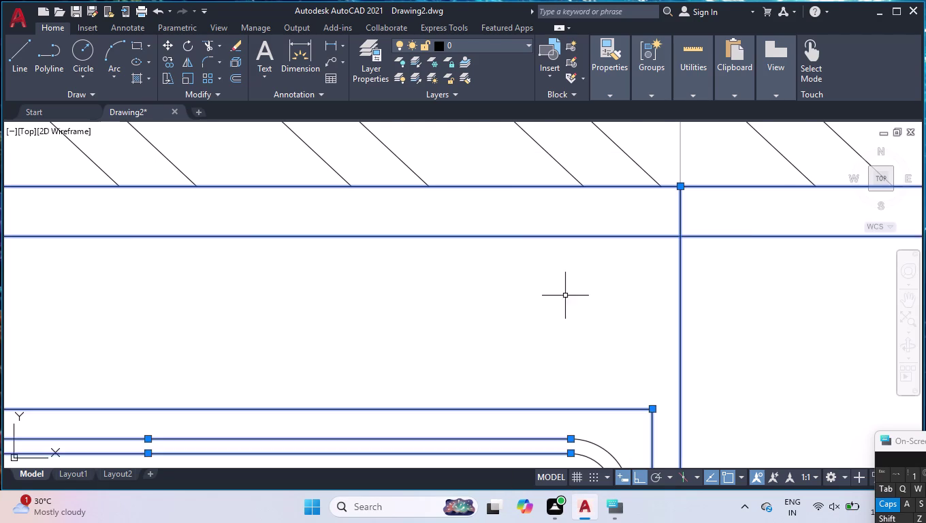
scroll(down, 3)
scroll(down, 3)
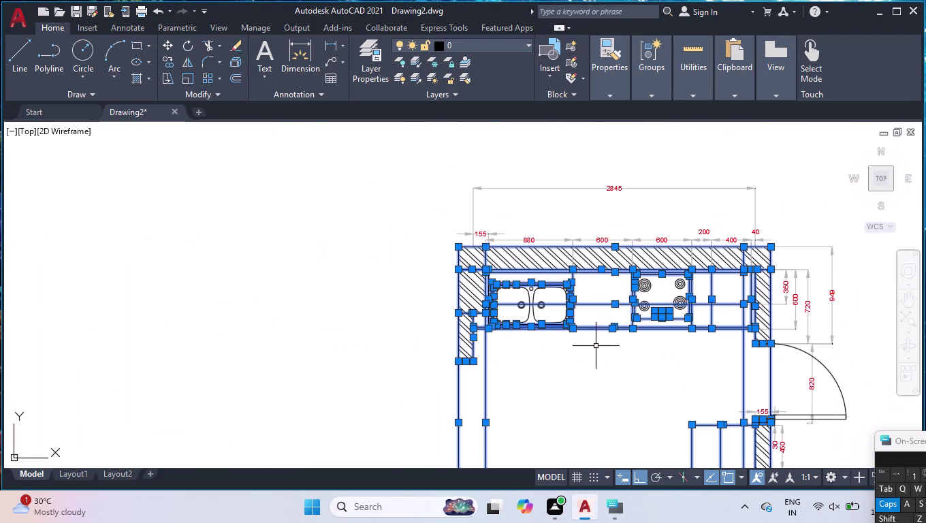
Remove the lower sink outline from the selection.
scroll(up, 3)
scroll(up, 3)
scroll(down, 3)
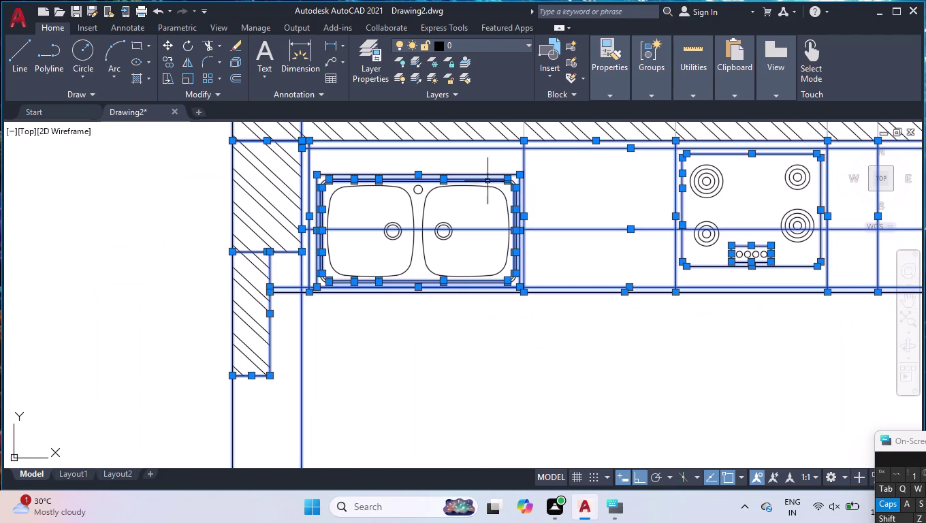
click(504, 170)
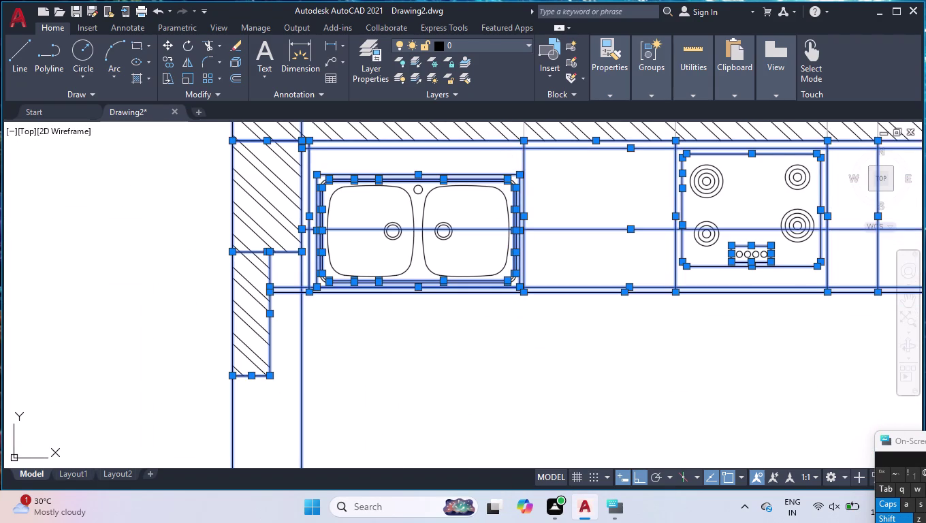
click(474, 197)
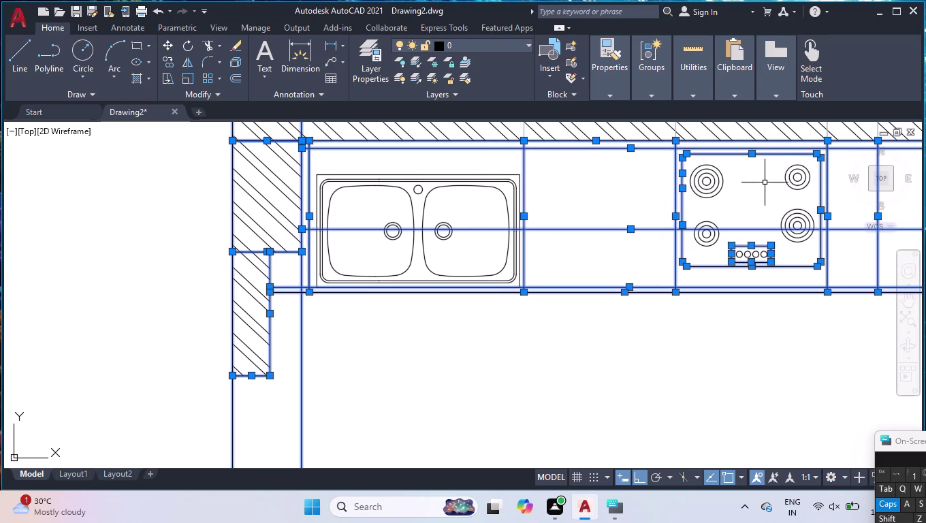
Window the hob burners out of the selection and pick further lower-counter lines.
click(727, 178)
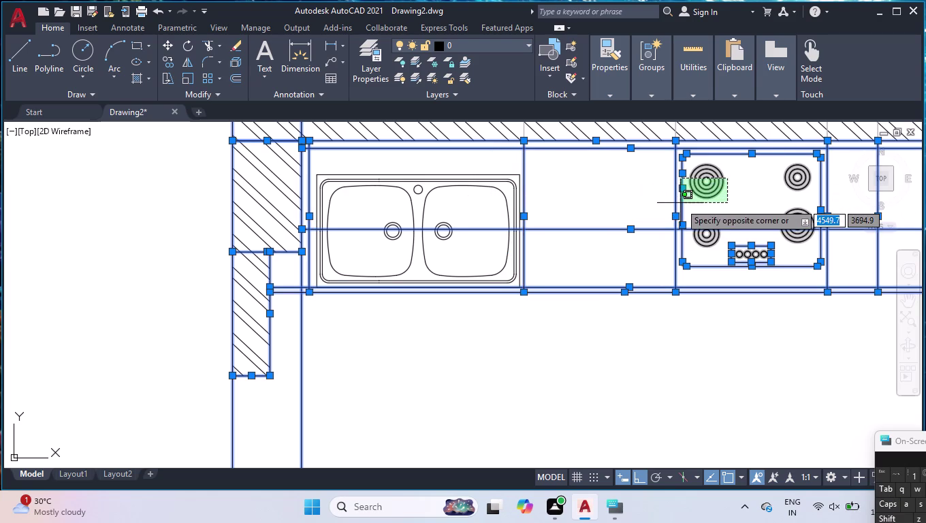
click(681, 203)
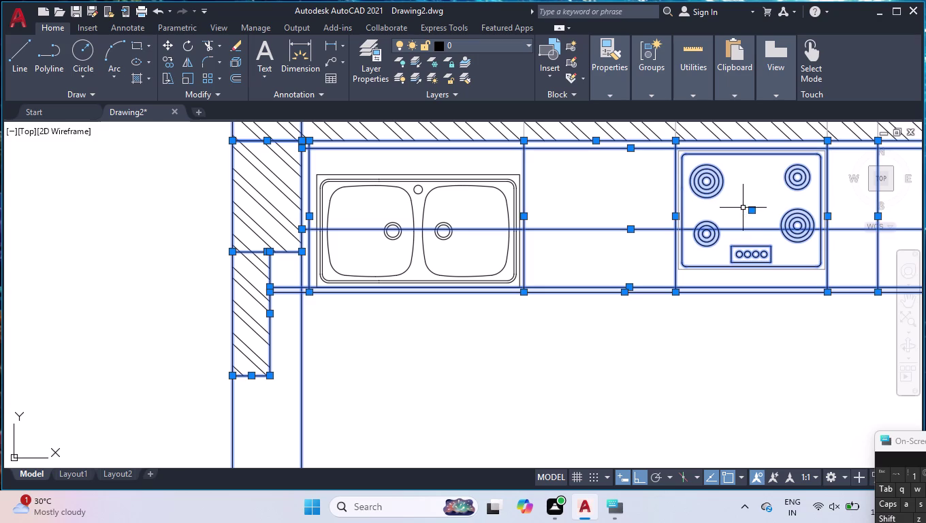
click(732, 204)
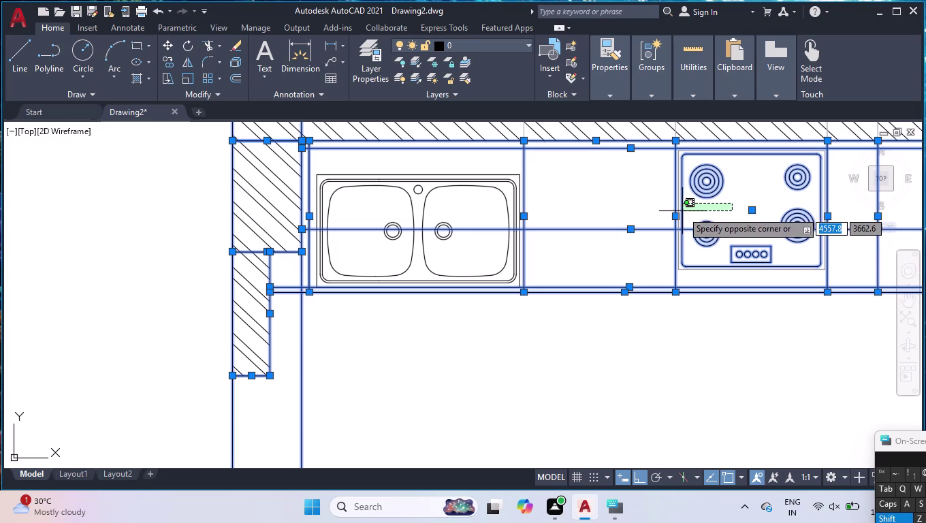
click(683, 211)
scroll(down, 3)
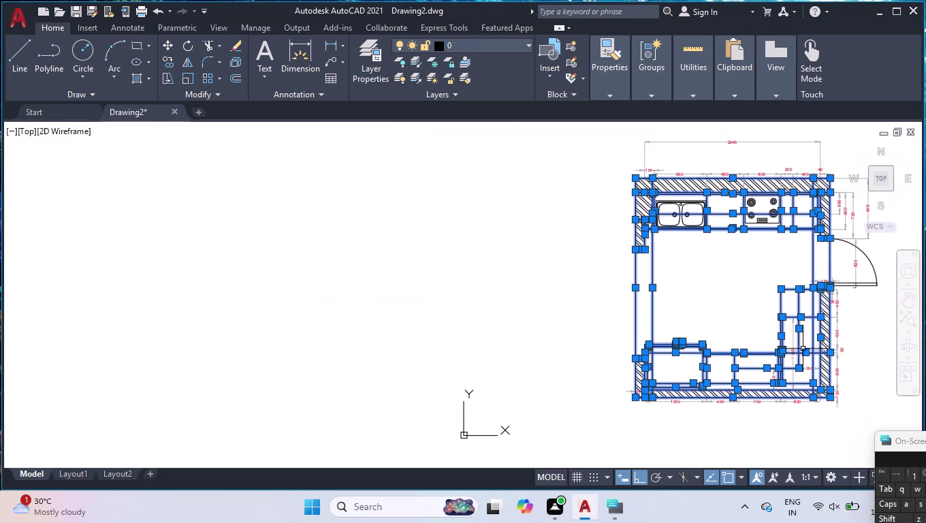
scroll(up, 3)
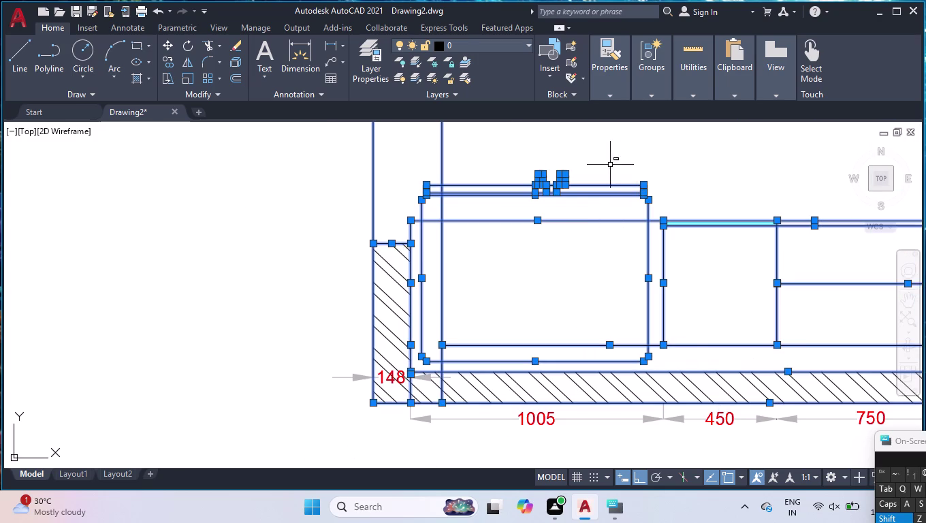
click(609, 154)
click(580, 201)
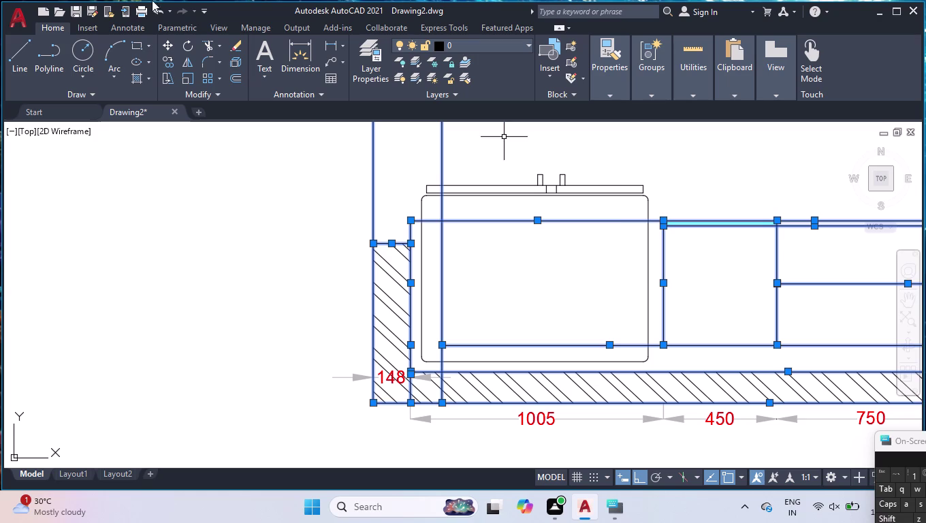
scroll(down, 3)
Drop the fridge's top edge and the cyan counter edge lines from the selection.
scroll(down, 3)
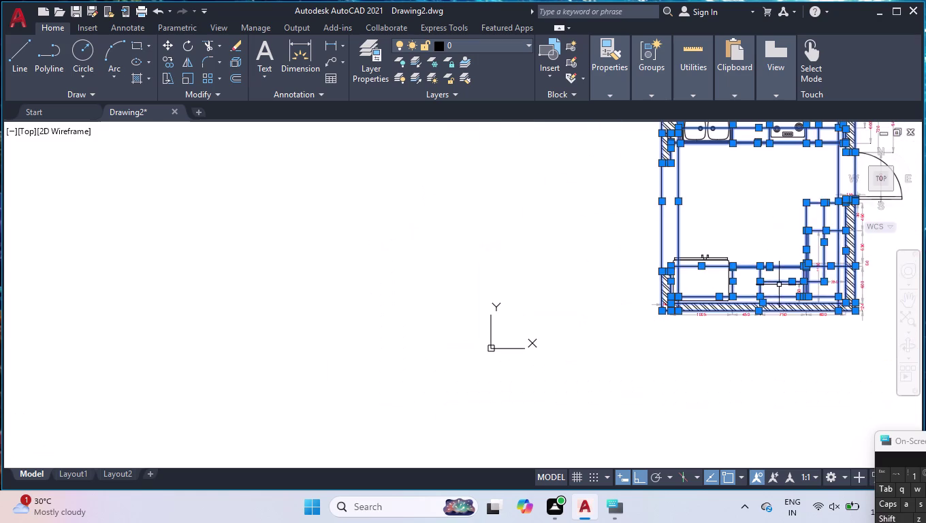
scroll(up, 3)
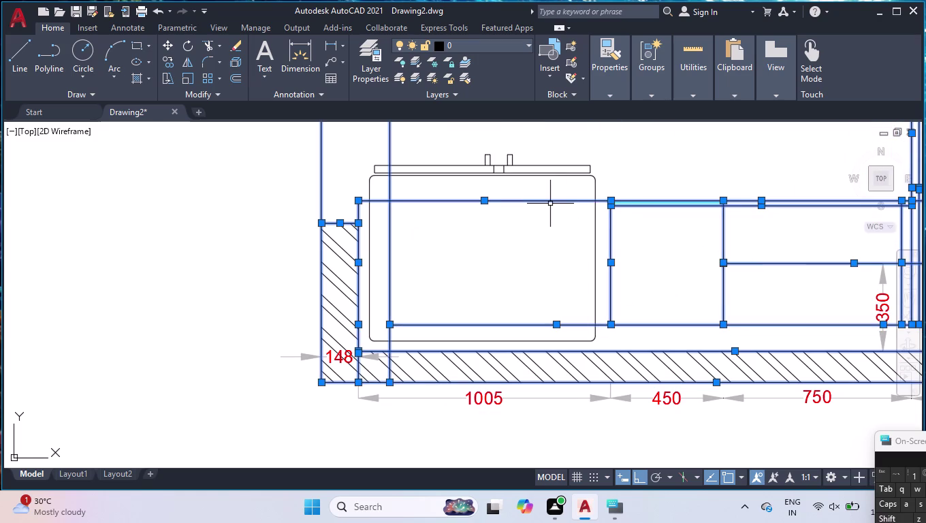
click(552, 200)
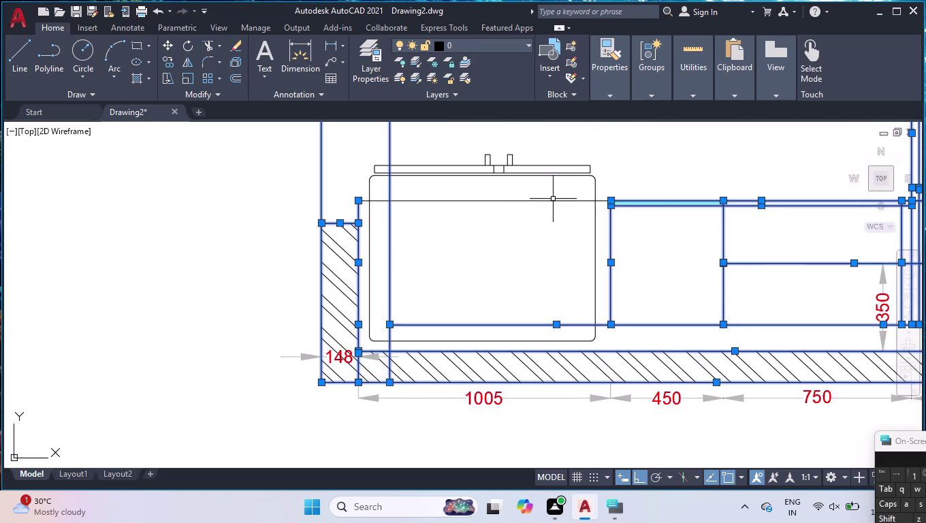
click(691, 201)
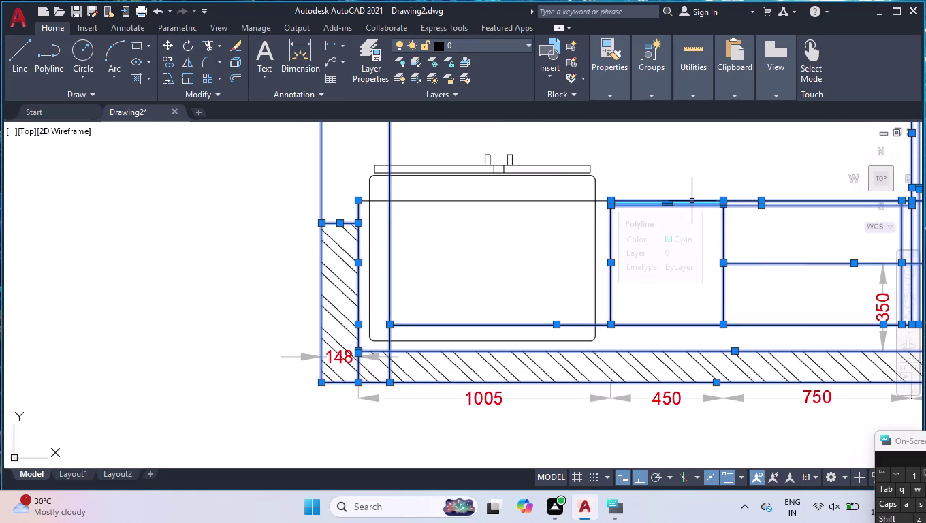
scroll(up, 3)
scroll(up, 3)
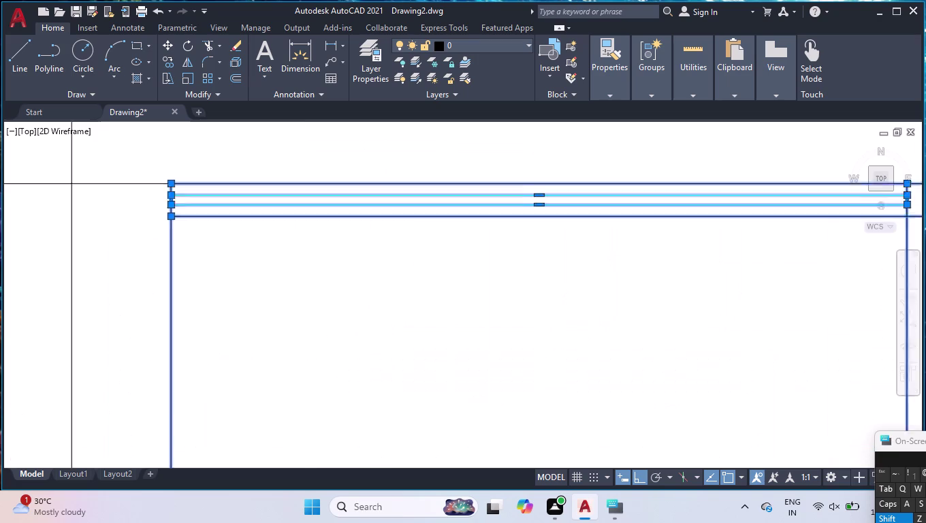
click(688, 204)
click(674, 172)
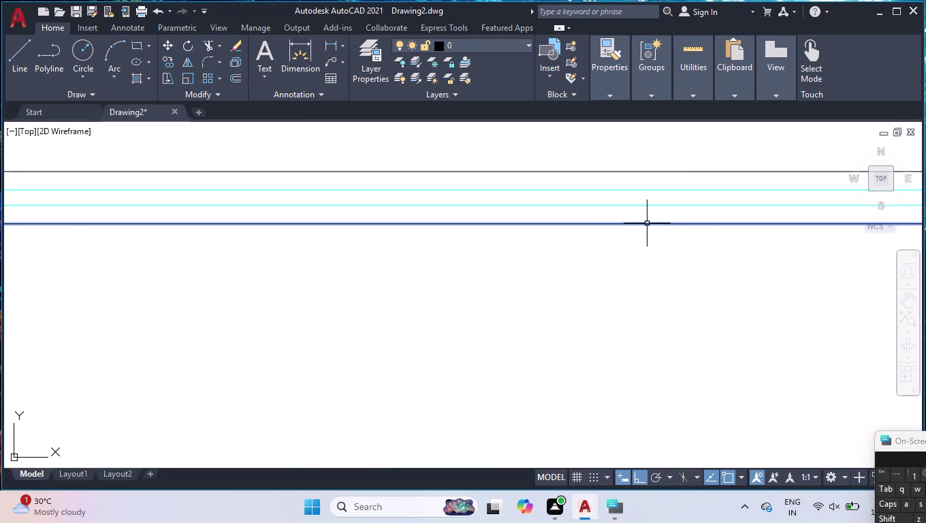
Deselect the counter's centre line and its two front edge lines.
scroll(down, 3)
scroll(down, 3)
scroll(down, 3)
scroll(down, 3)
scroll(up, 3)
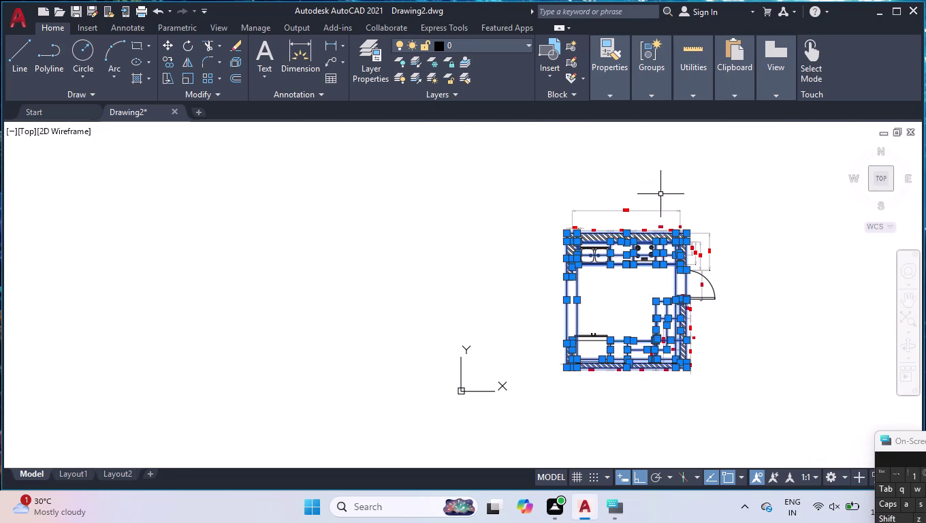
scroll(up, 3)
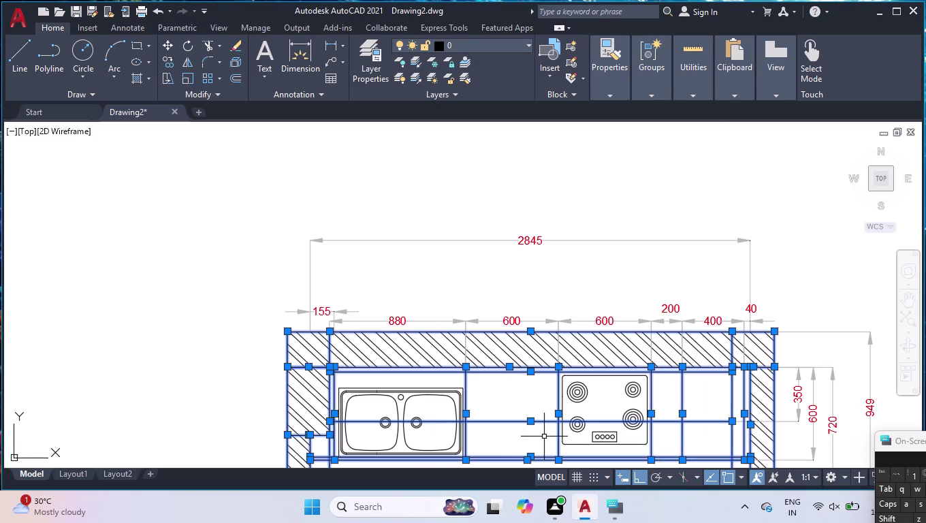
click(517, 420)
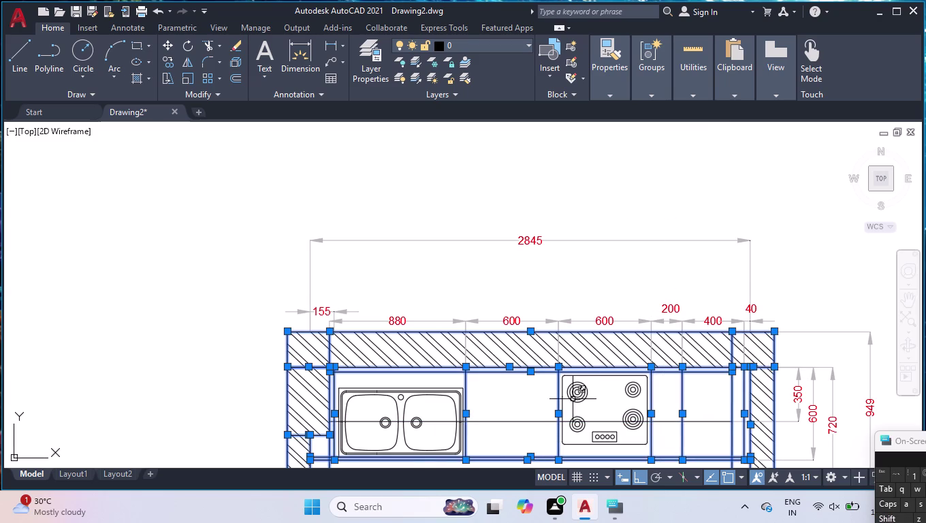
scroll(down, 3)
scroll(up, 3)
scroll(up, 3)
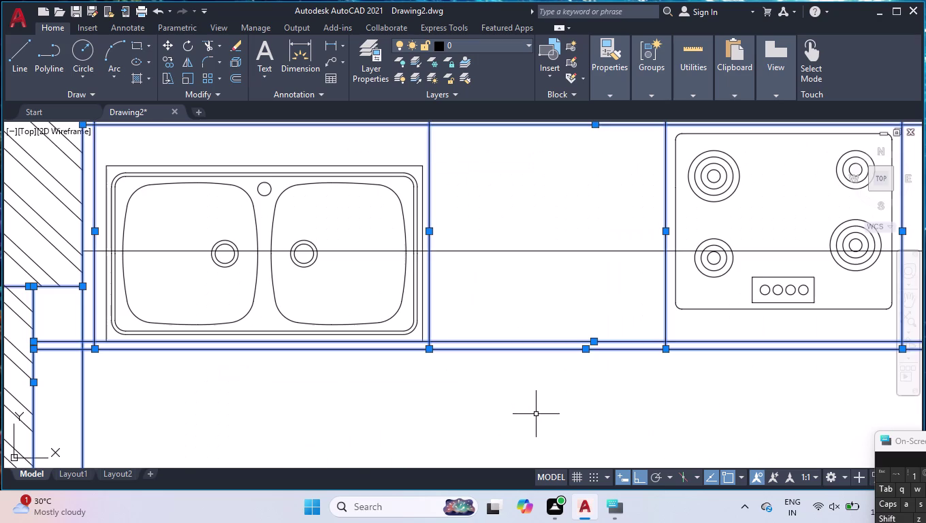
click(549, 316)
click(508, 362)
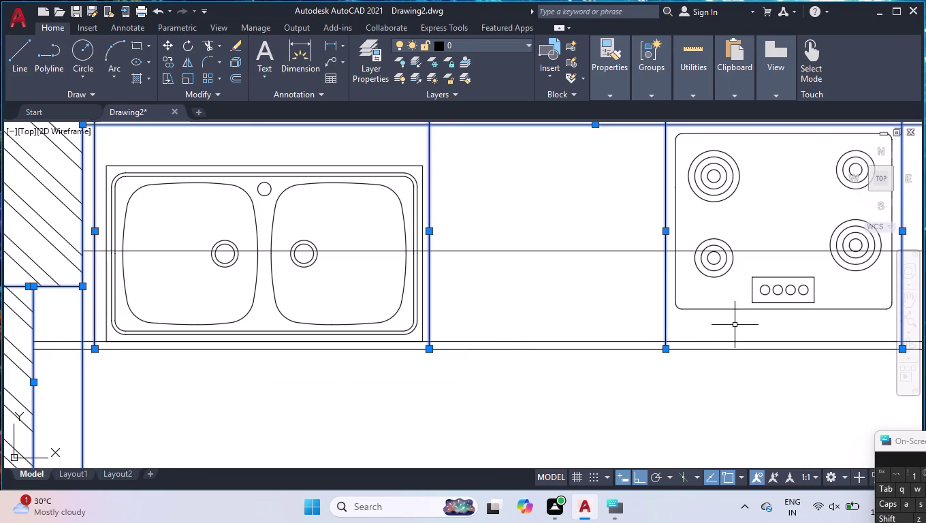
Deselect the thin line beside the wall and other remaining cabinet lines.
scroll(down, 3)
scroll(down, 3)
scroll(up, 3)
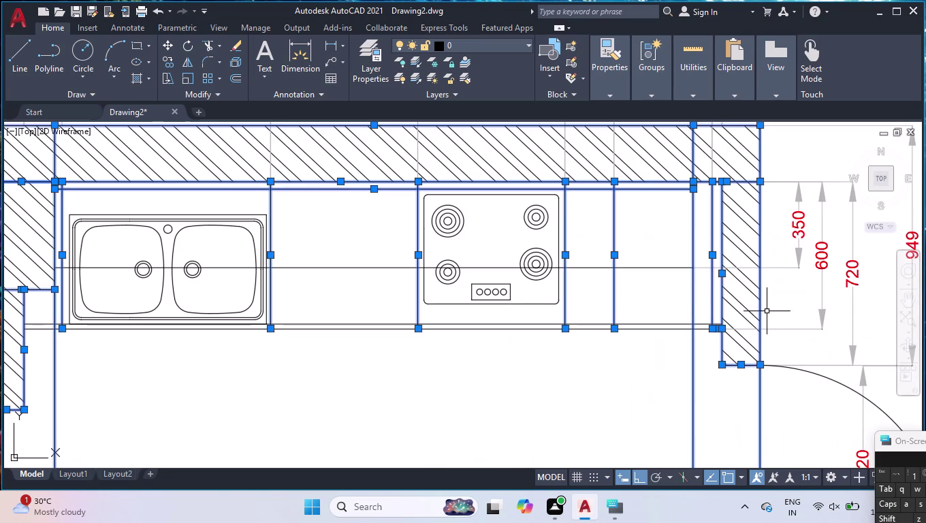
scroll(up, 3)
click(720, 277)
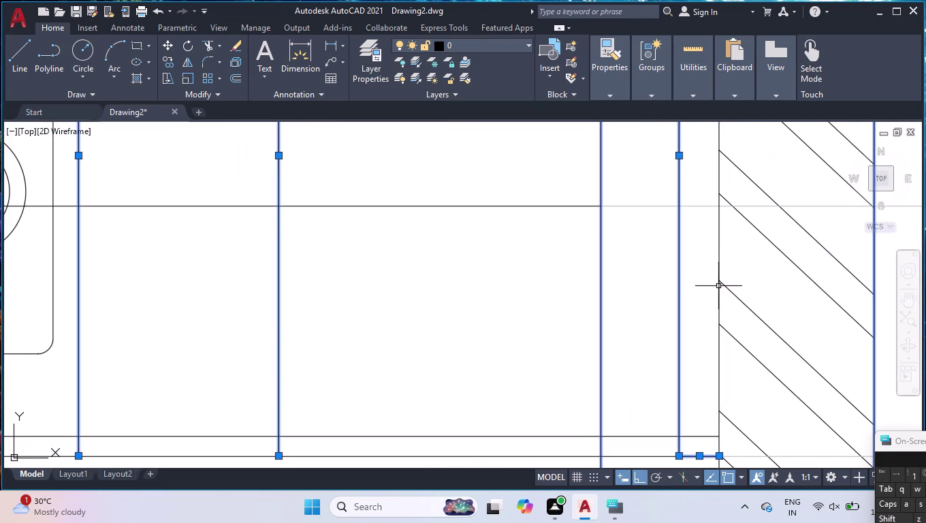
scroll(down, 3)
click(692, 308)
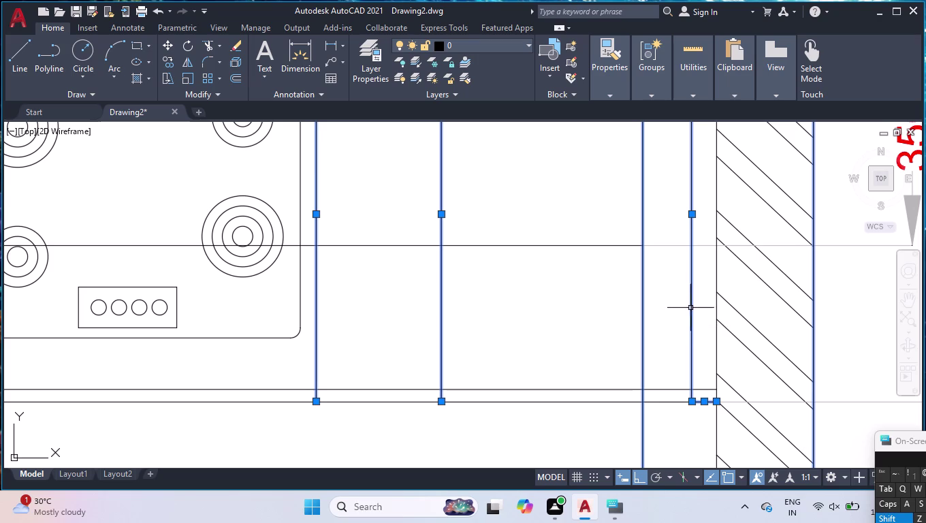
click(693, 306)
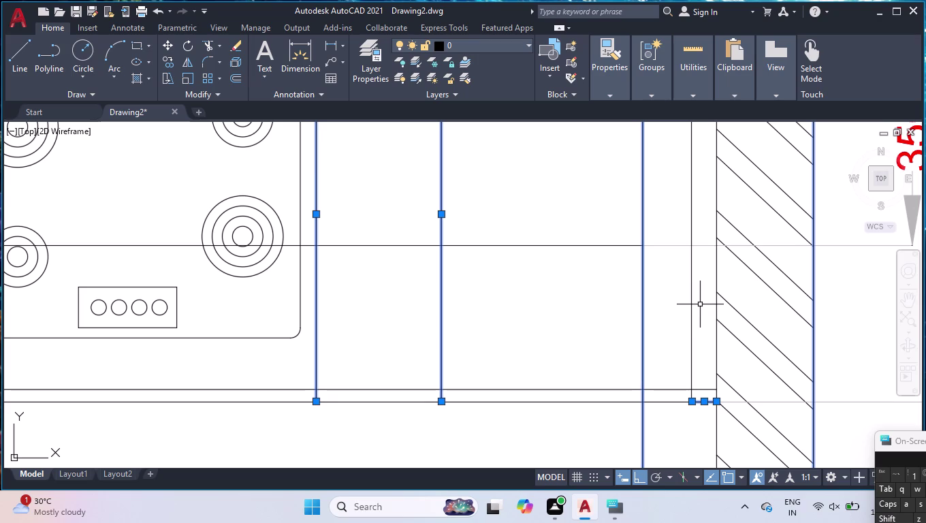
scroll(down, 3)
scroll(down, 3)
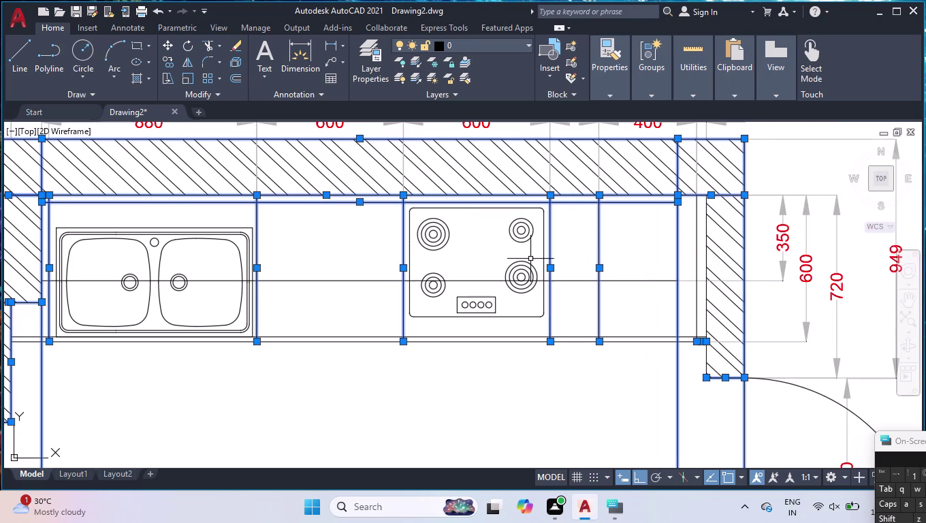
scroll(up, 3)
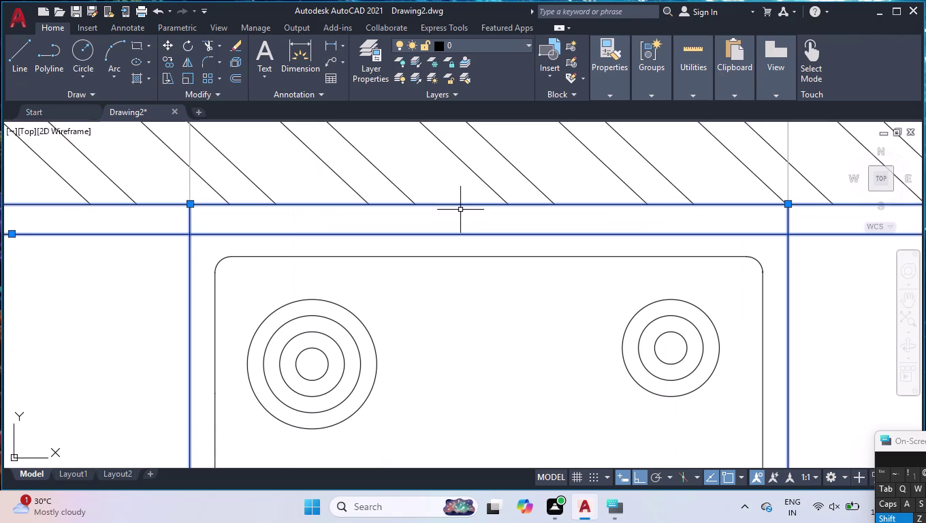
click(464, 203)
scroll(down, 3)
scroll(down, 3)
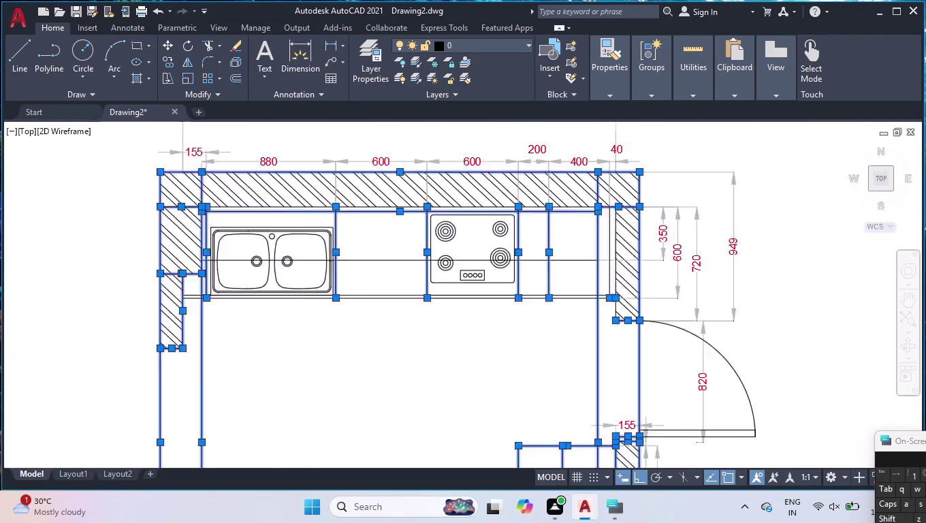
scroll(down, 3)
scroll(up, 3)
scroll(up, 3)
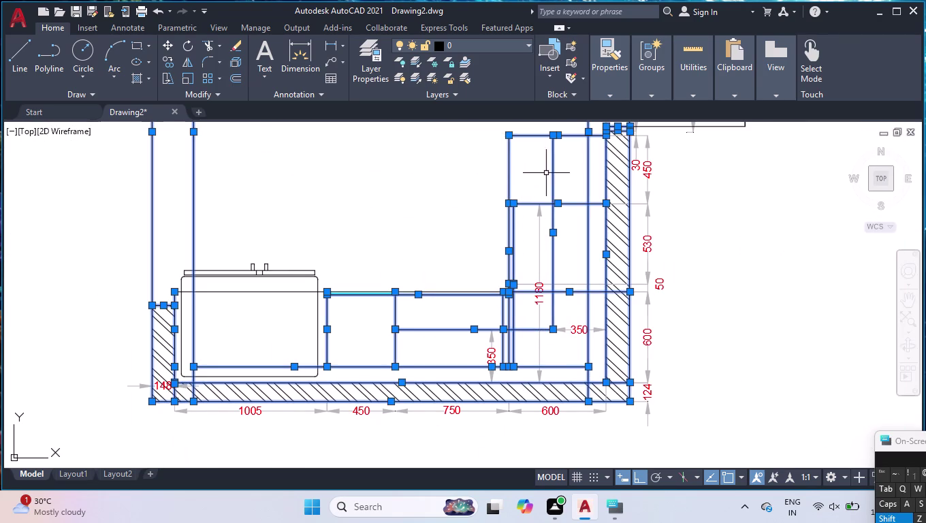
Remove the tall cabinet's edge, top and divider lines from the selection.
click(572, 164)
click(495, 167)
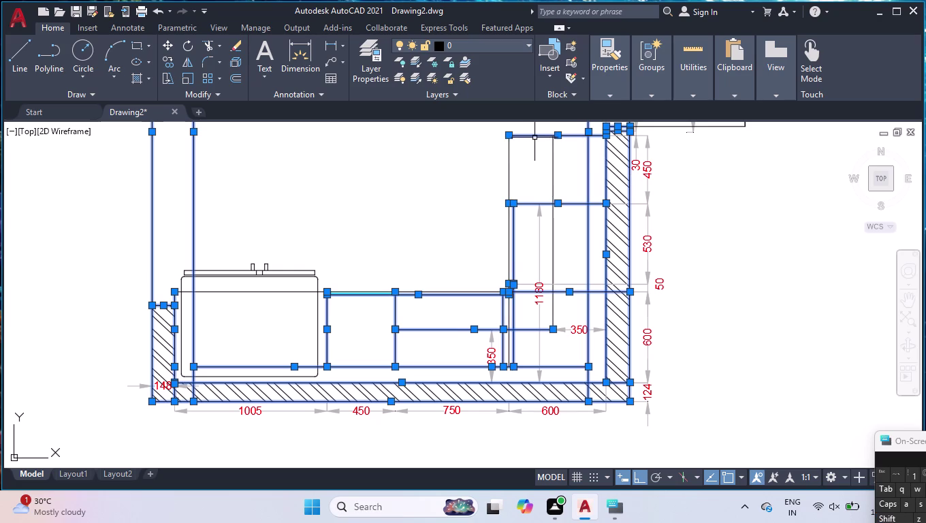
click(533, 138)
click(532, 138)
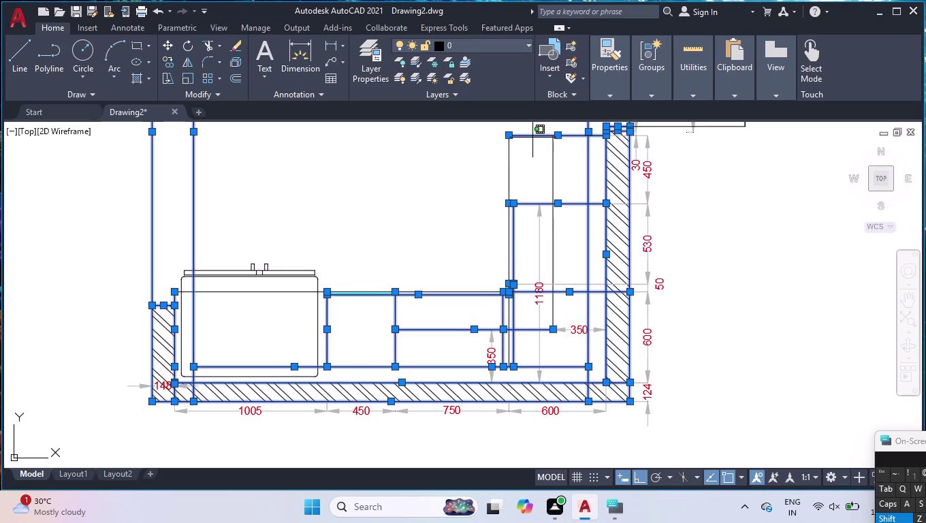
click(536, 135)
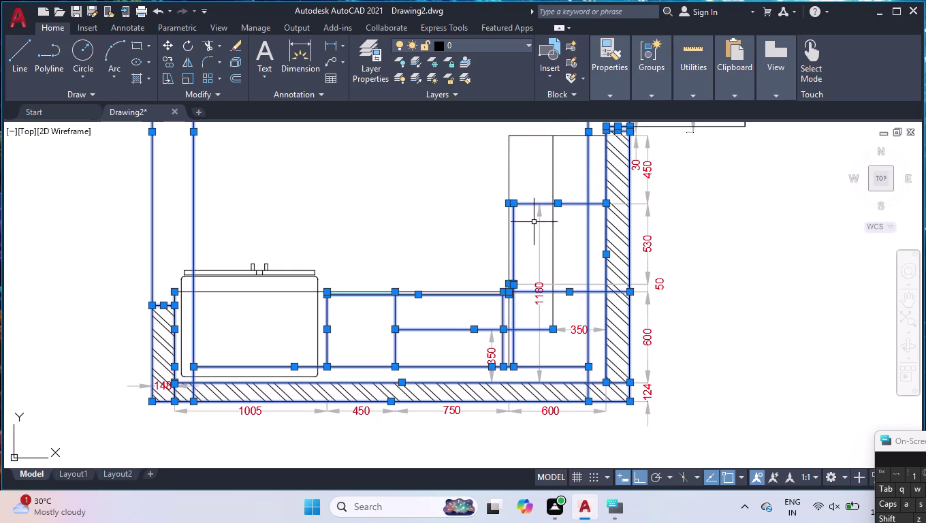
click(535, 194)
click(502, 214)
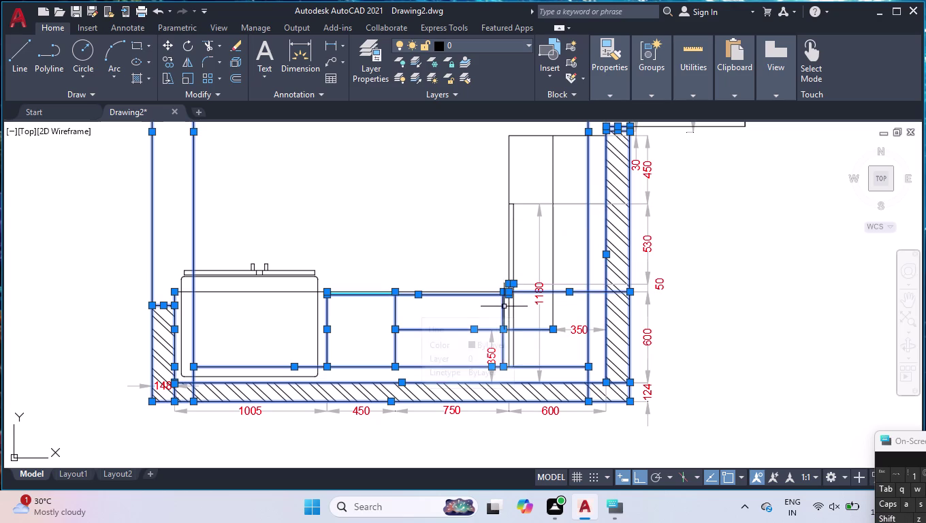
Window out the corner cabinet lines, deselect the sink cabinet lines, and show Properties.
click(526, 269)
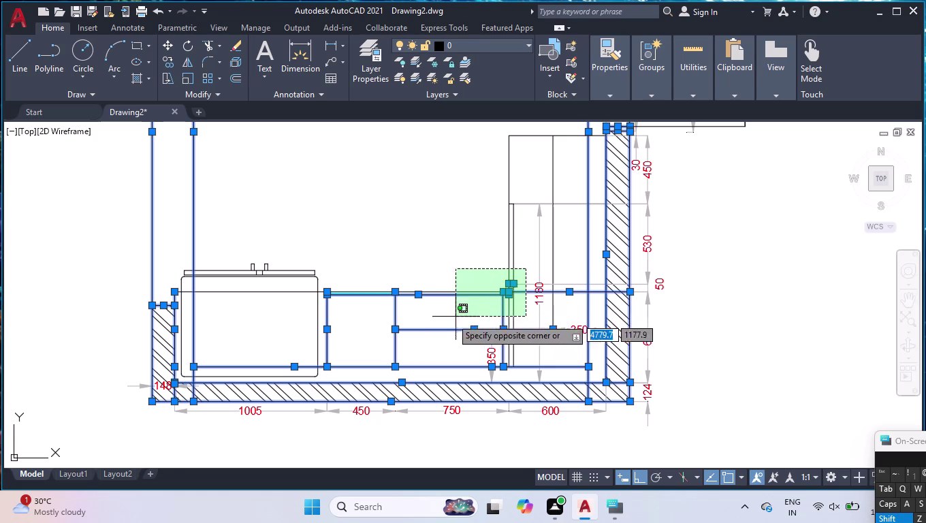
click(350, 335)
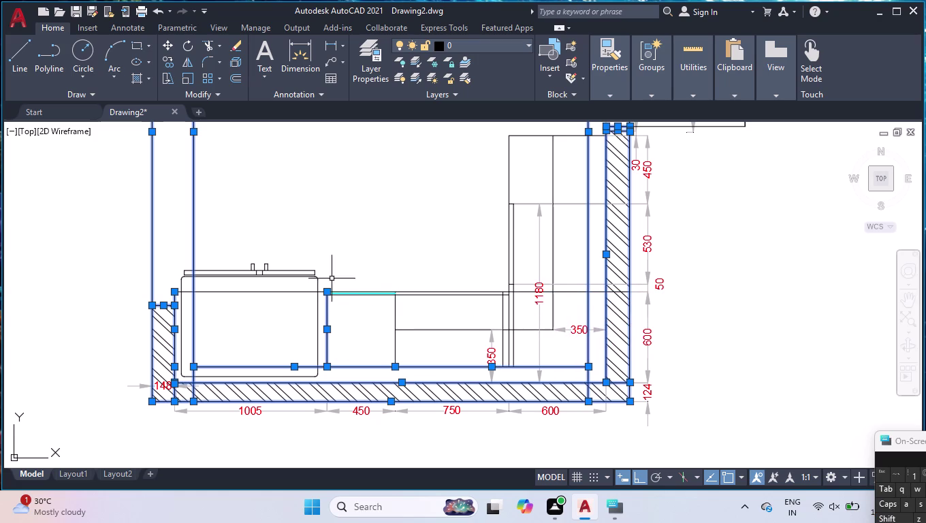
click(344, 280)
click(325, 339)
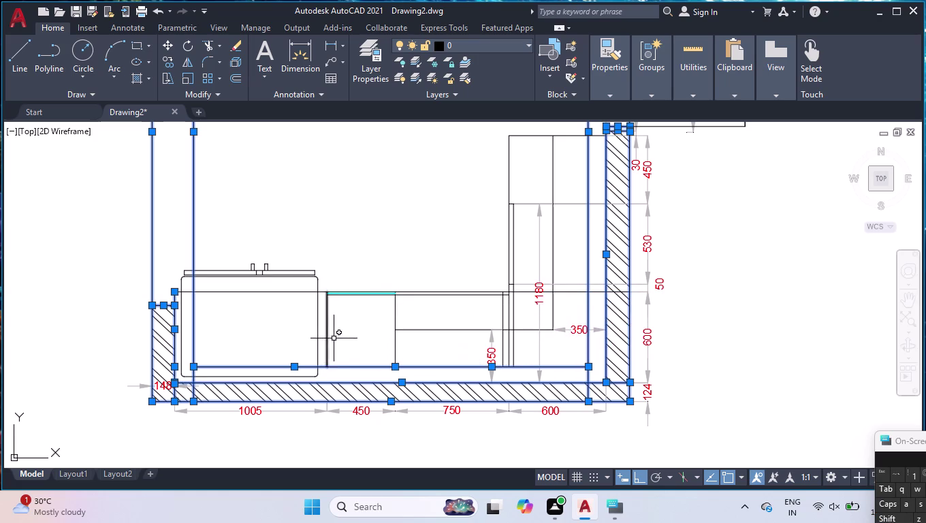
click(351, 383)
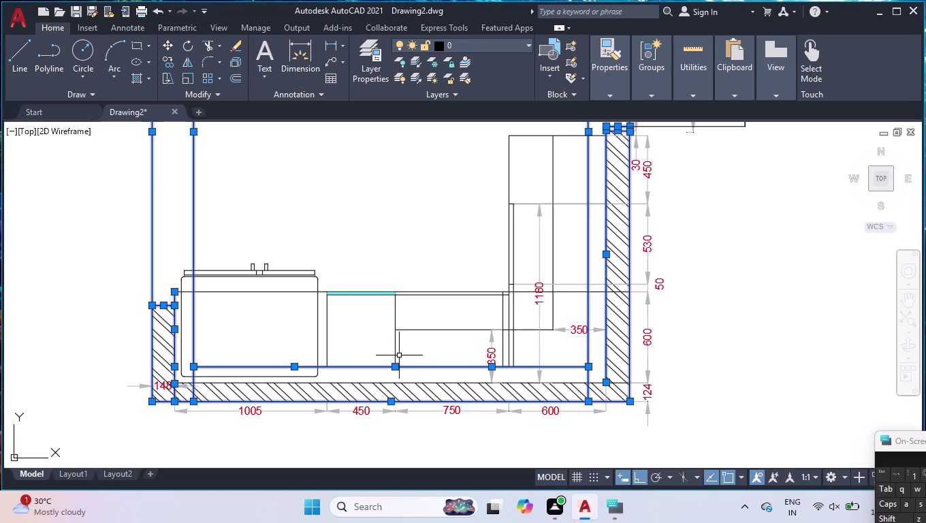
key(ctrl+1)
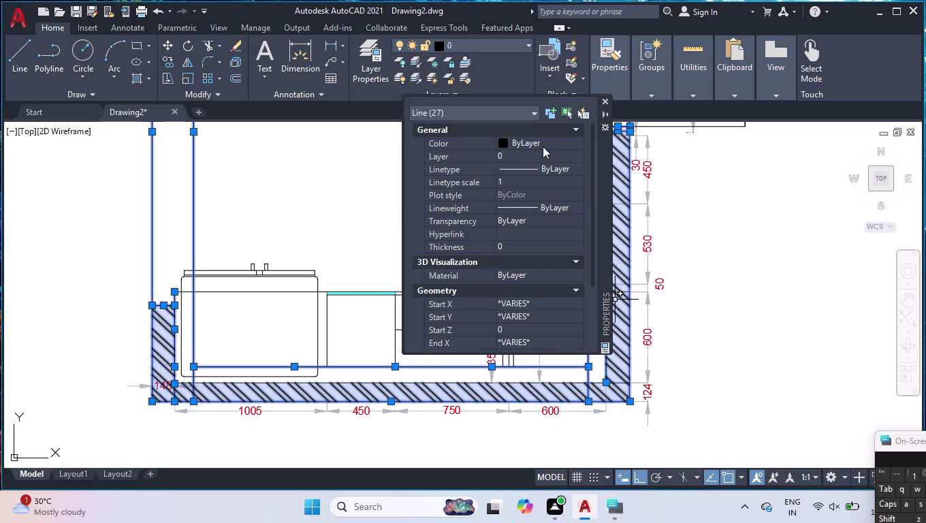
Change the 27 selected wall lines to magenta and close the Properties palette.
click(542, 146)
click(542, 146)
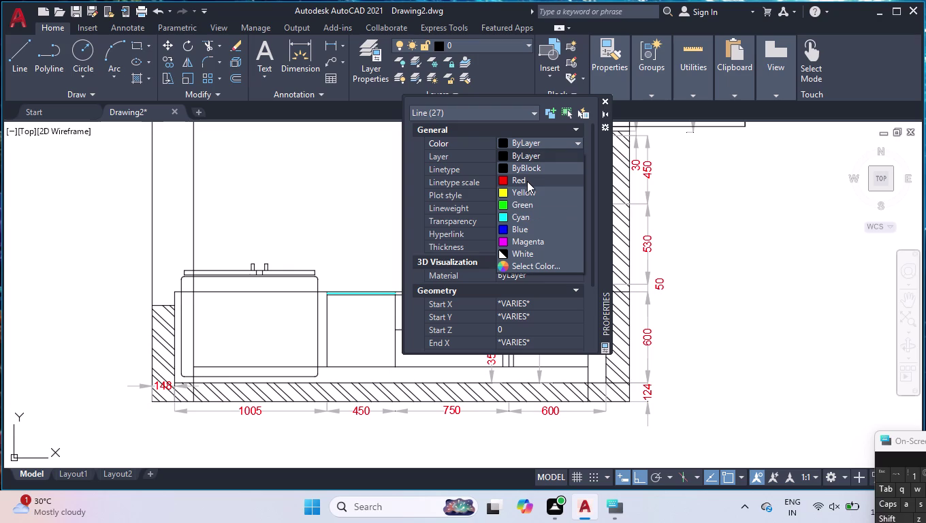
click(527, 181)
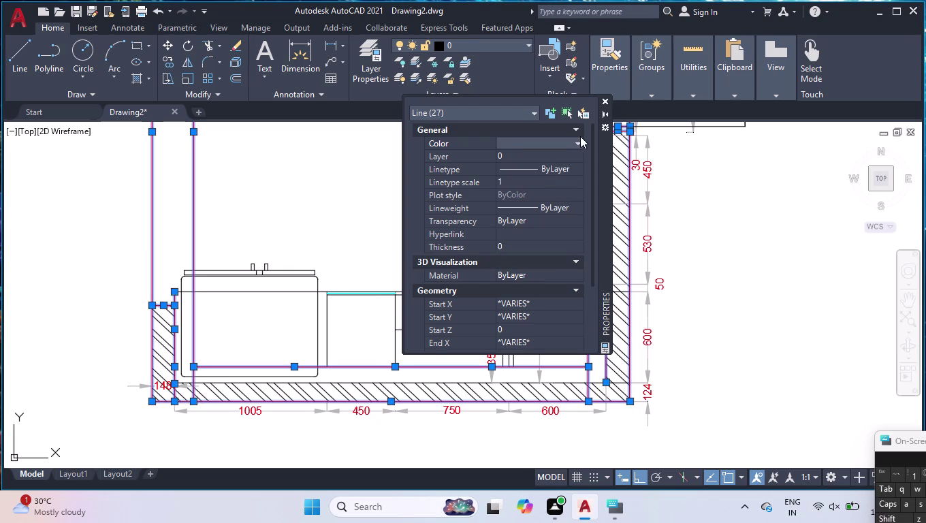
click(602, 102)
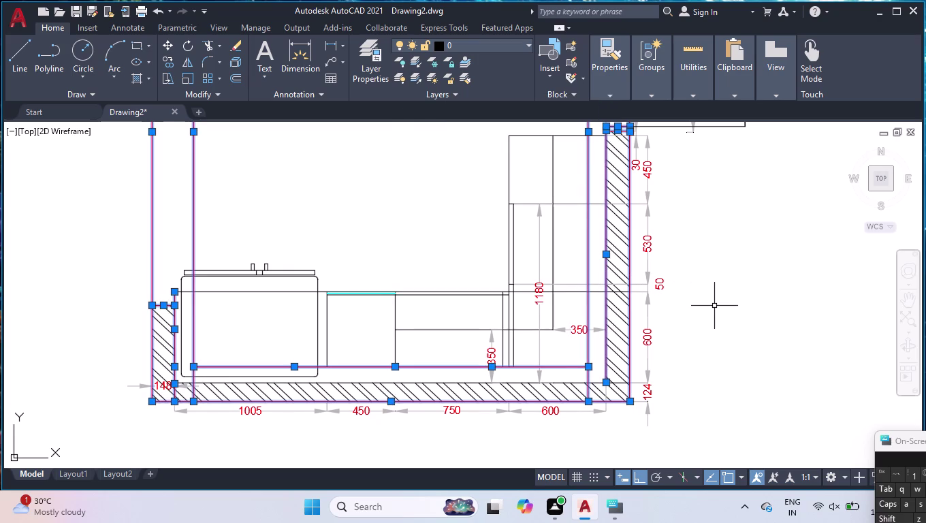
Group the magenta wall outlines with GROUP and hide them with Isolate > Hide Objects.
text(gro)
text(up)
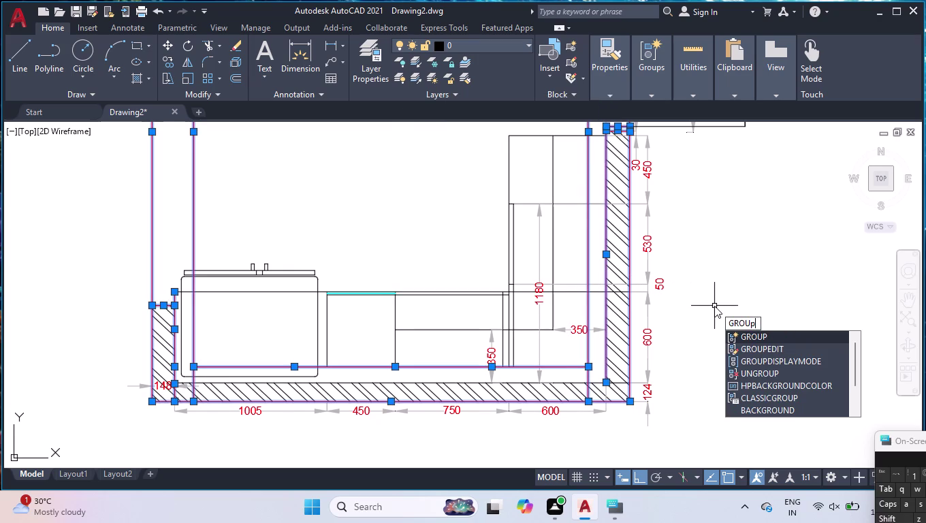
key(Return)
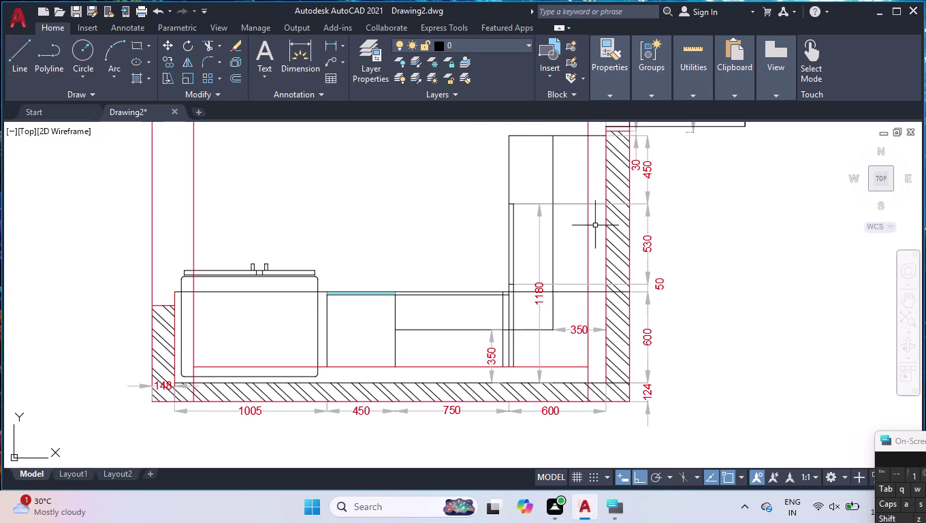
click(589, 244)
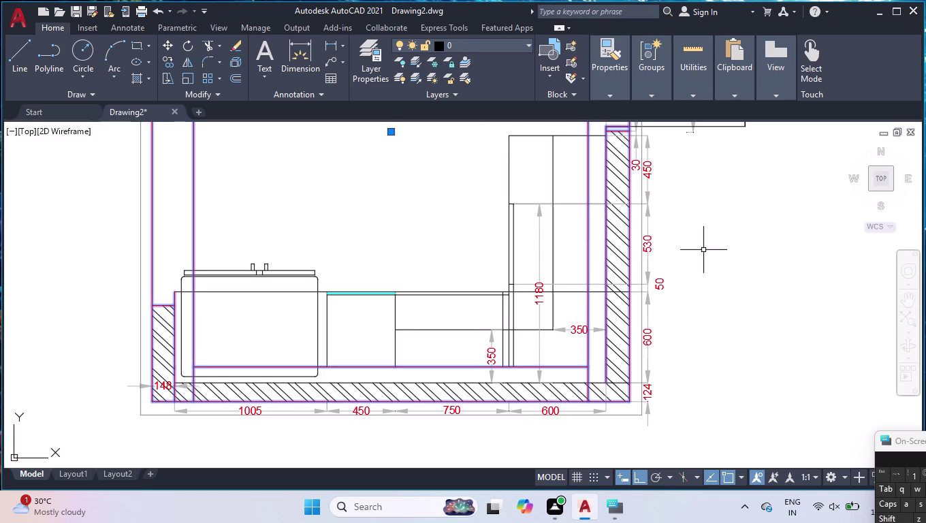
right_click(704, 250)
click(728, 239)
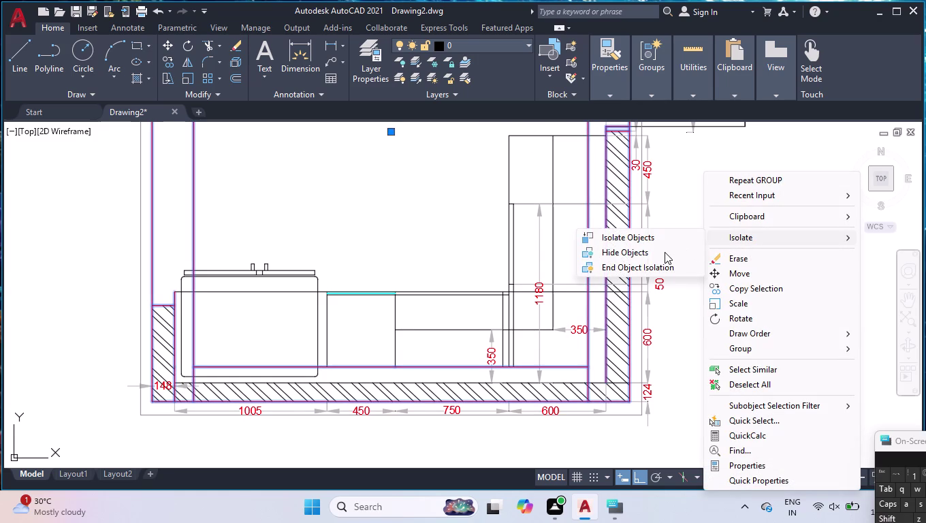
click(665, 252)
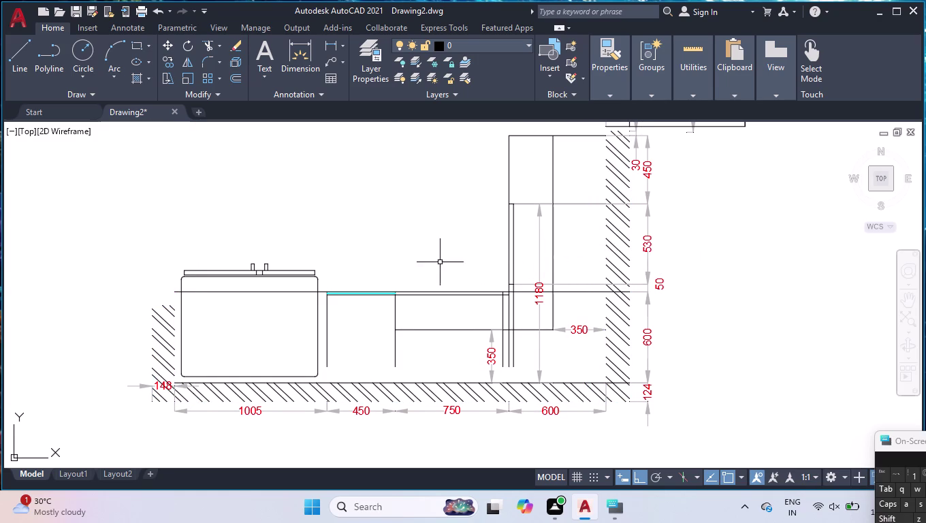
scroll(down, 3)
scroll(up, 3)
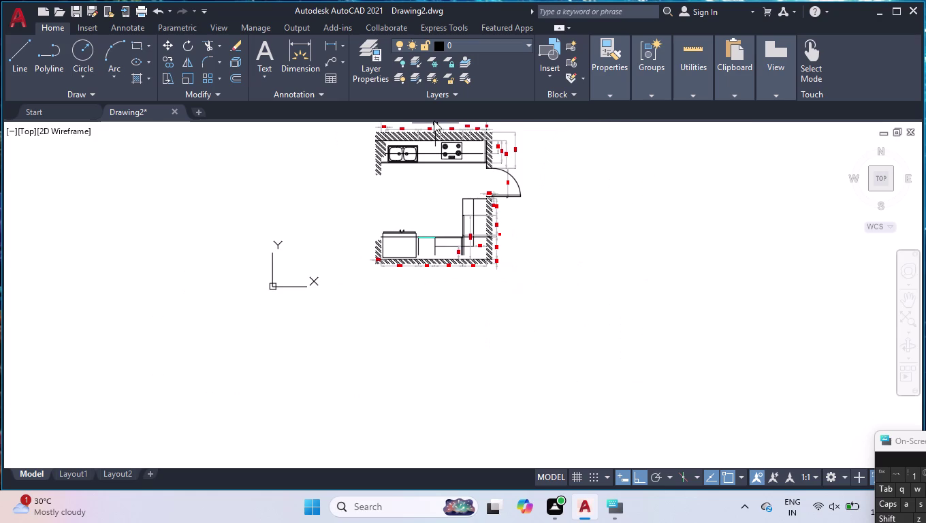
Select the door swing block beside the sink and hob run and show its properties with Ctrl+1.
scroll(up, 3)
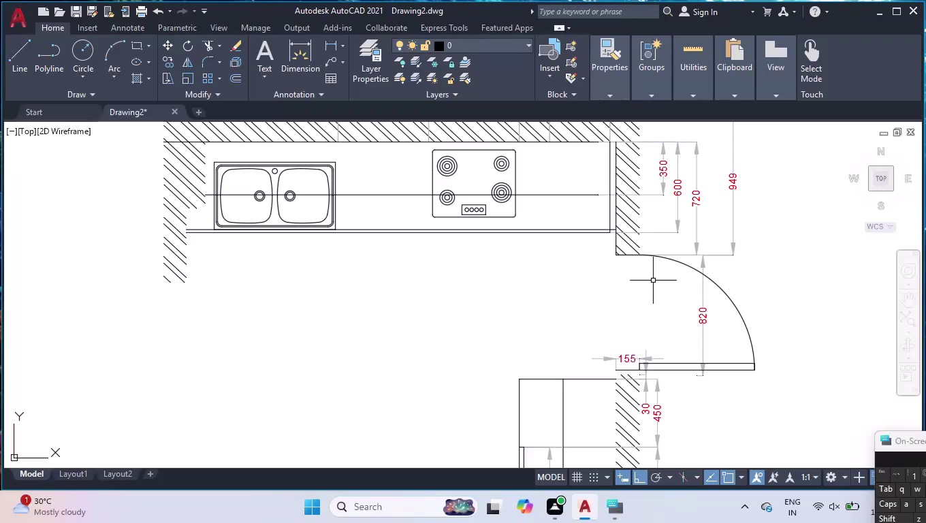
click(723, 287)
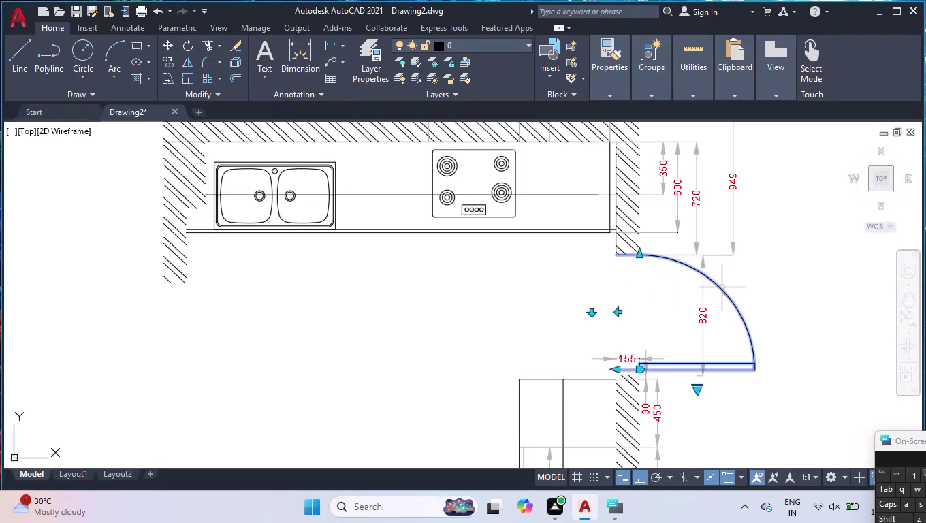
key(ctrl+1)
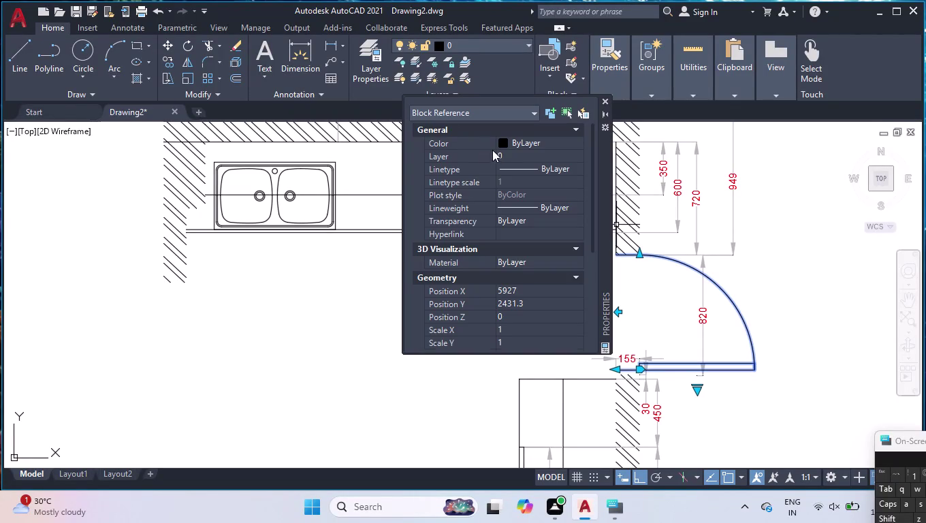
Set the door block's colour to index Color 10 and close Properties.
click(503, 144)
click(509, 143)
click(522, 268)
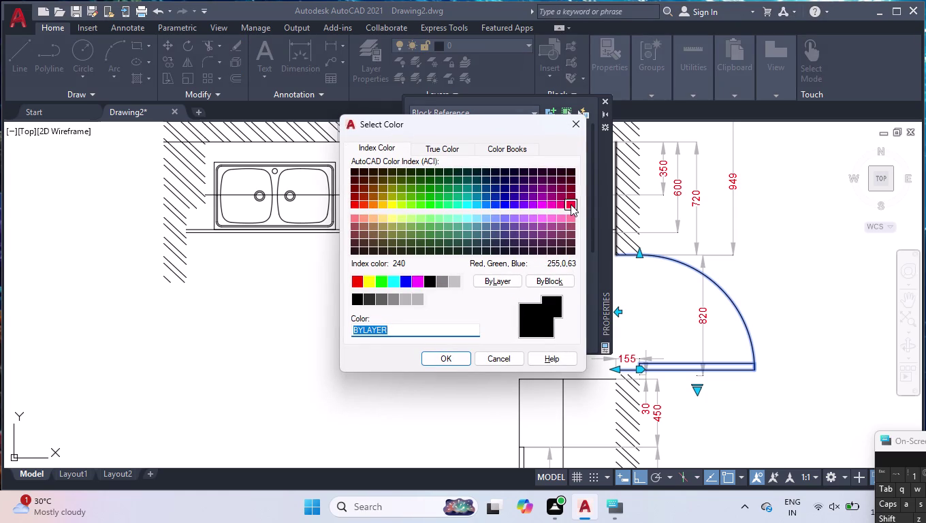
click(357, 207)
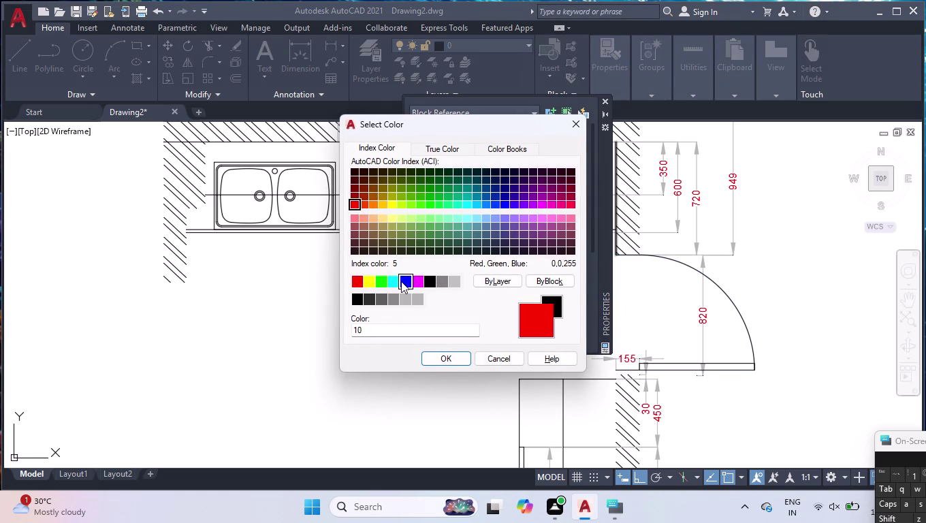
click(444, 355)
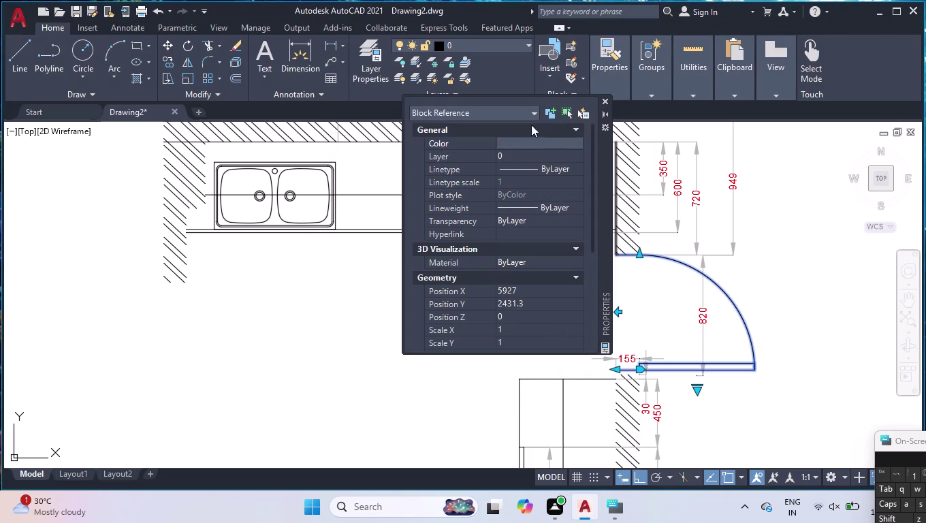
click(607, 101)
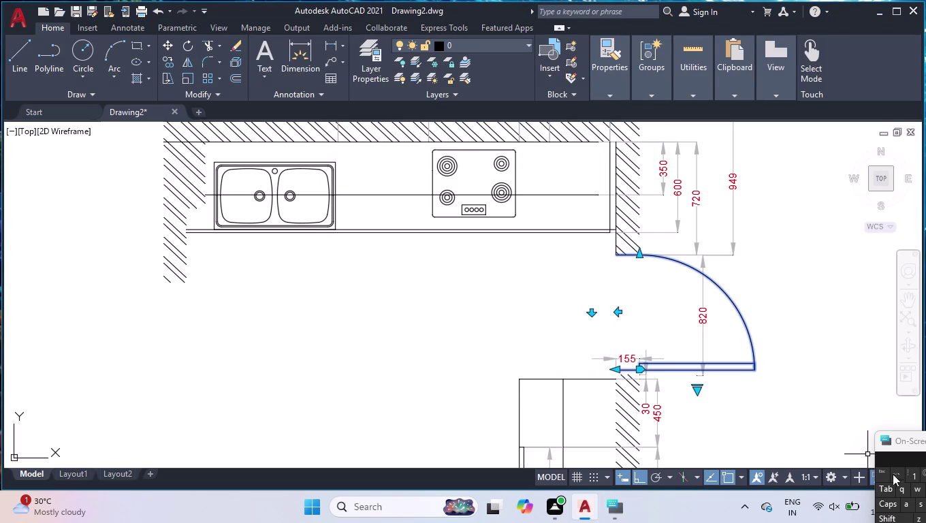
Reselect the door block and check that its colour is still Color 10.
key(Escape)
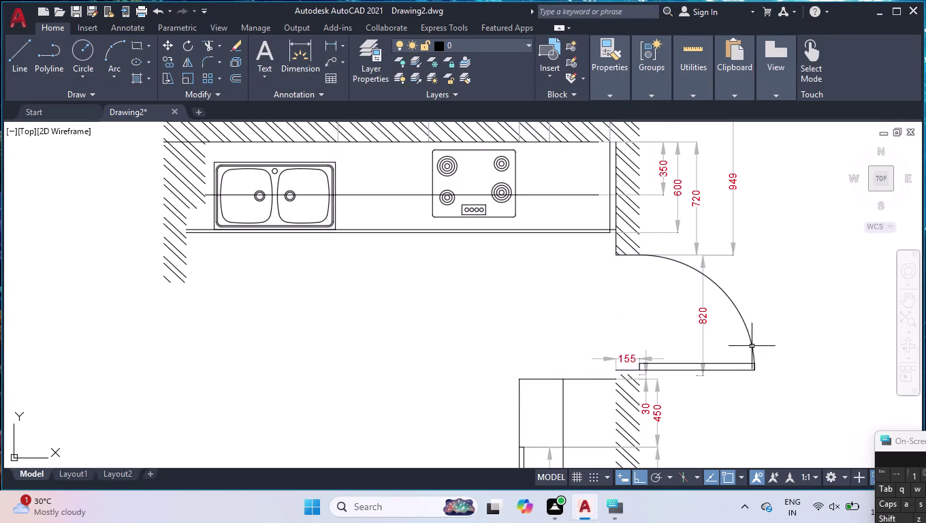
click(753, 345)
key(ctrl+1)
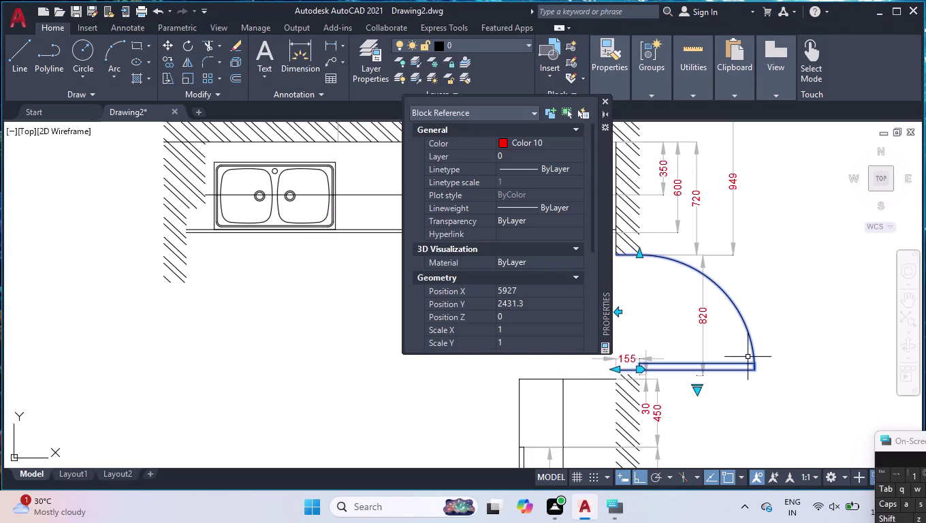
click(543, 143)
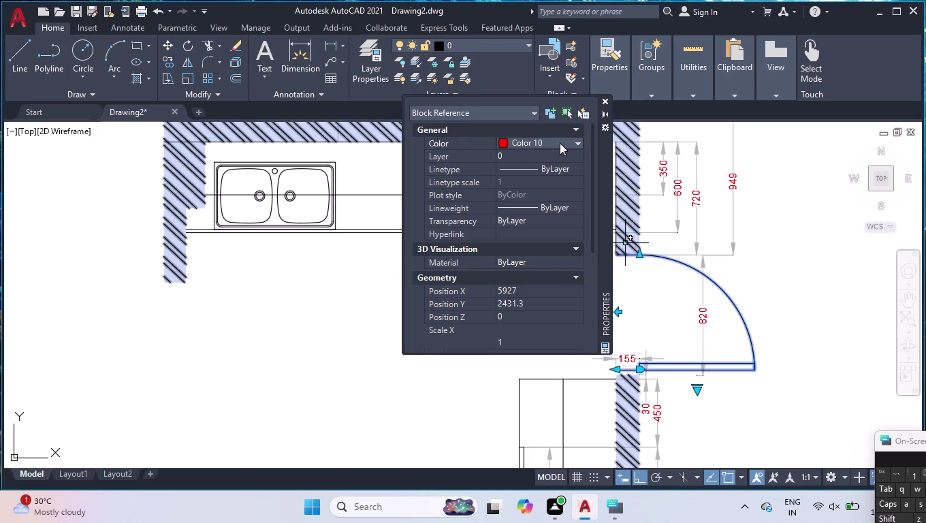
click(559, 143)
click(549, 252)
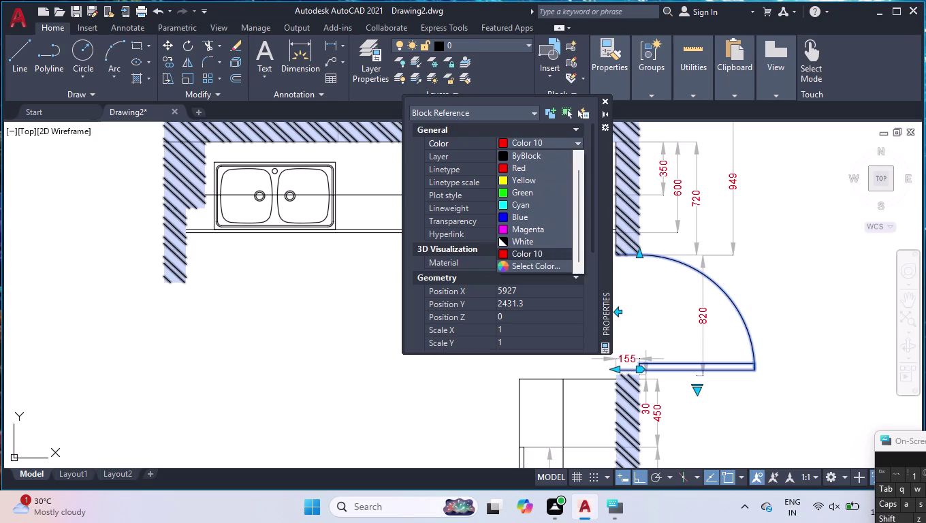
key(Return)
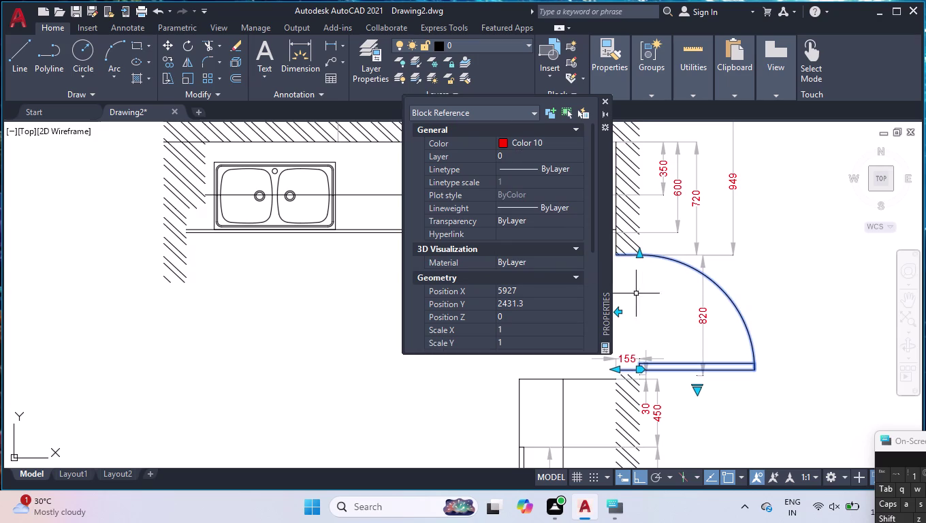
key(Escape)
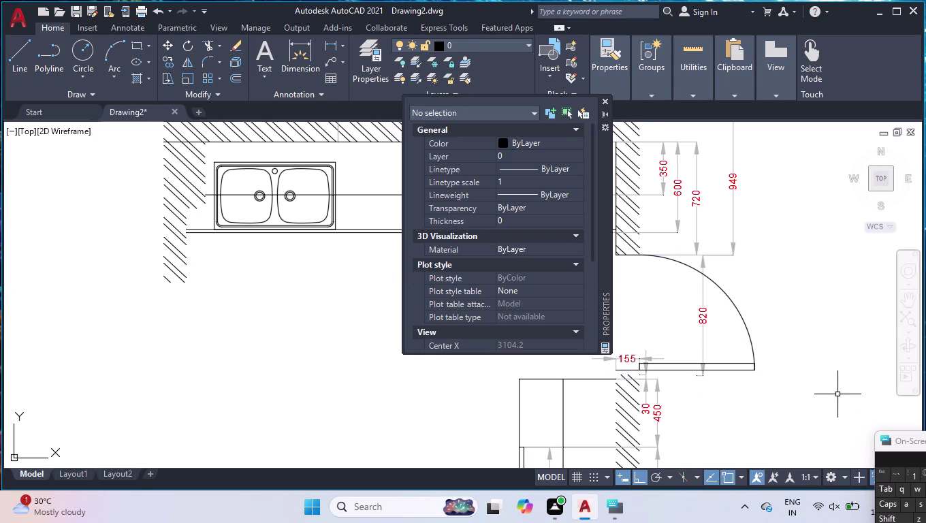
click(607, 101)
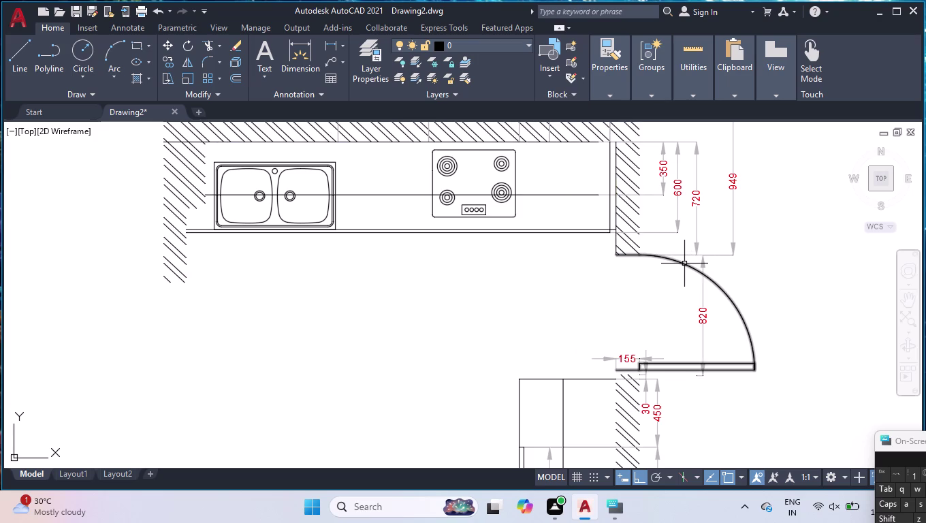
click(685, 264)
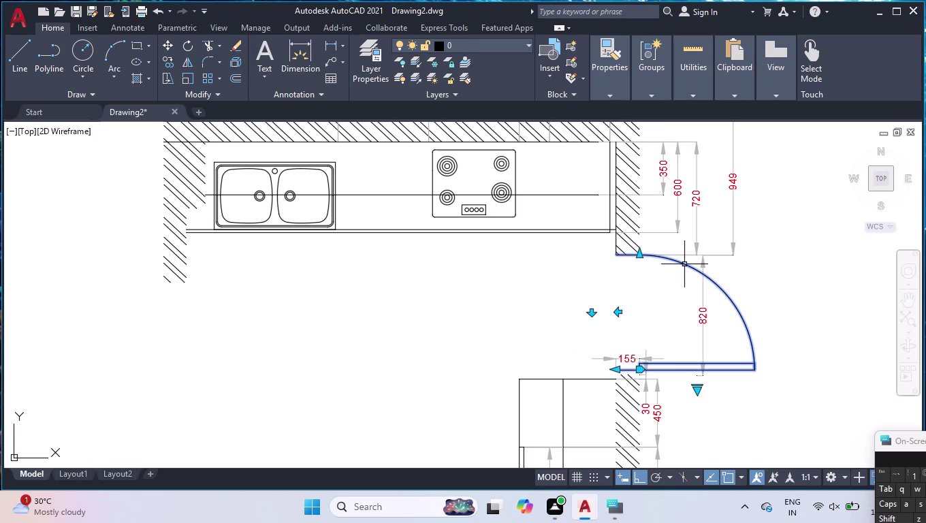
right_click(723, 282)
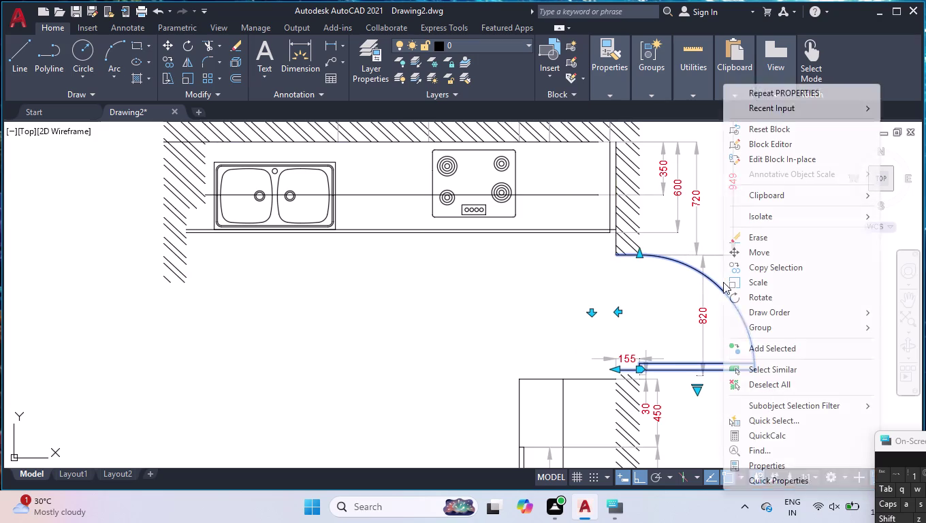
click(748, 460)
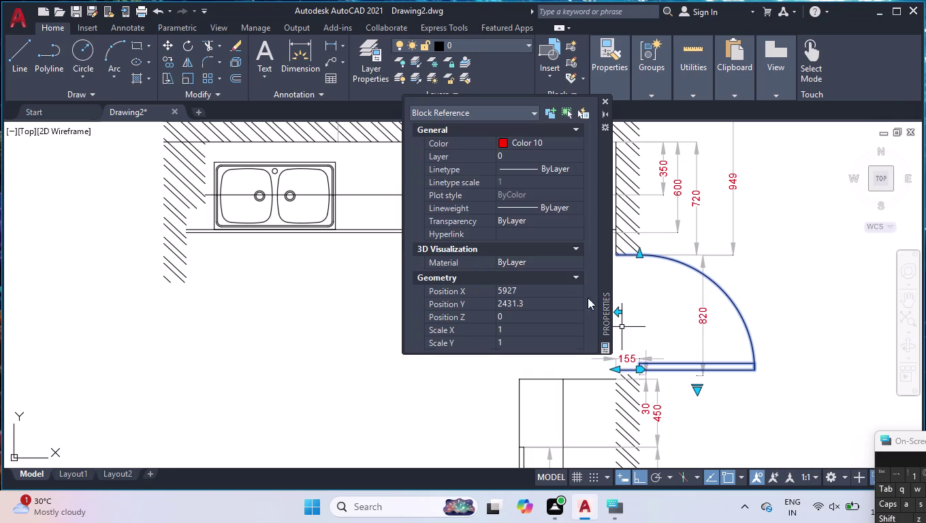
scroll(down, 3)
scroll(down, 3)
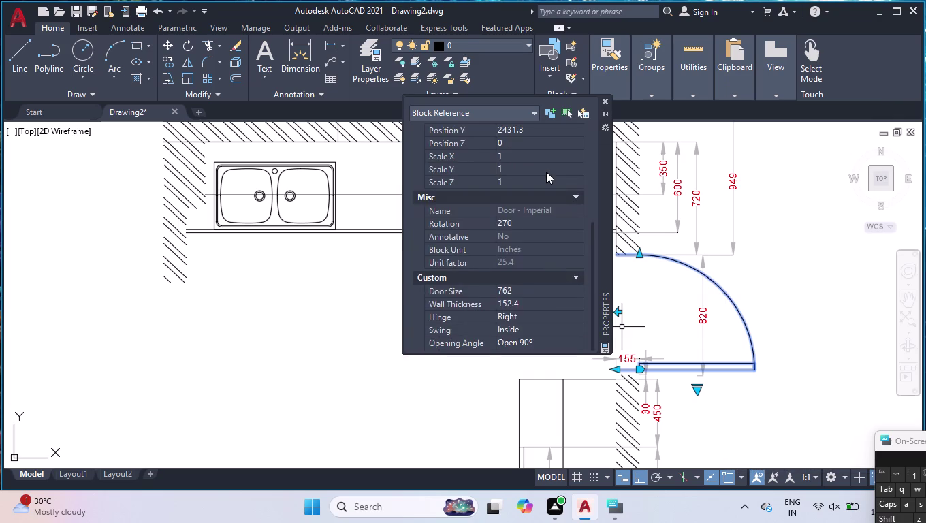
scroll(up, 3)
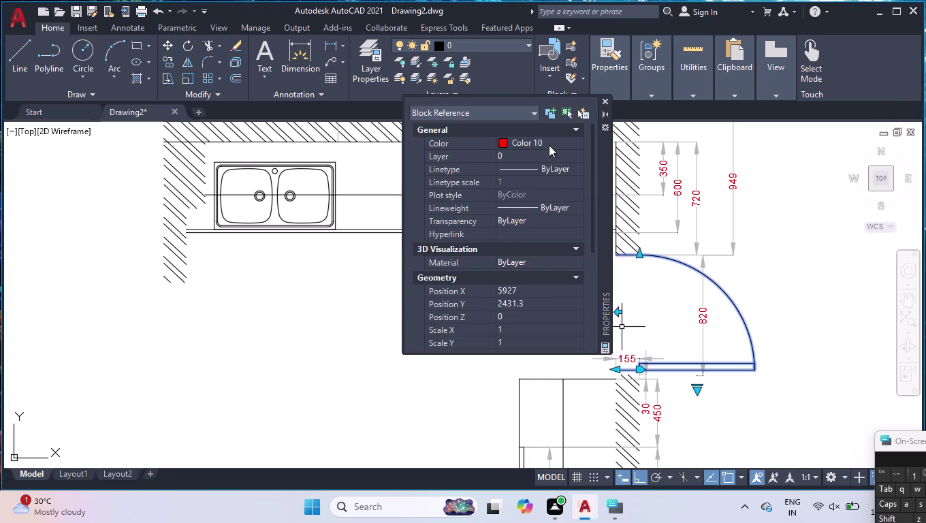
double_click(549, 145)
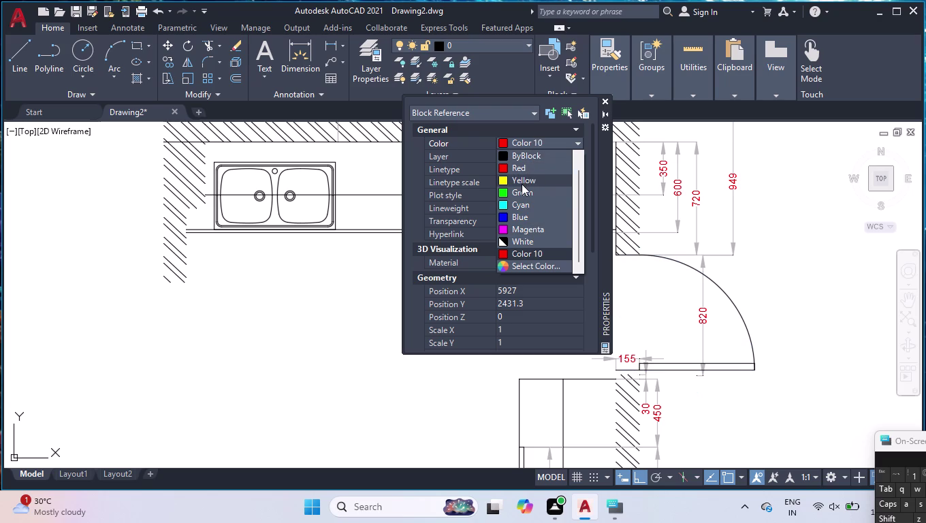
click(531, 144)
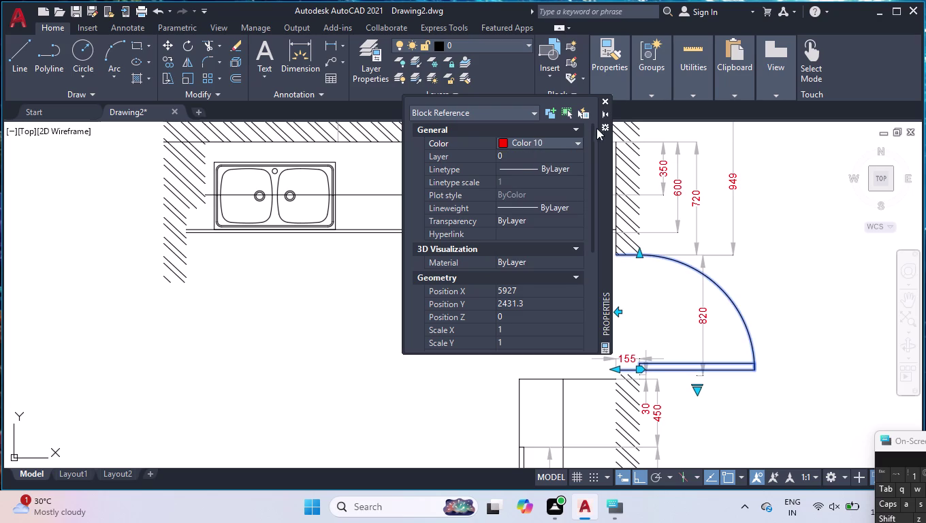
click(607, 101)
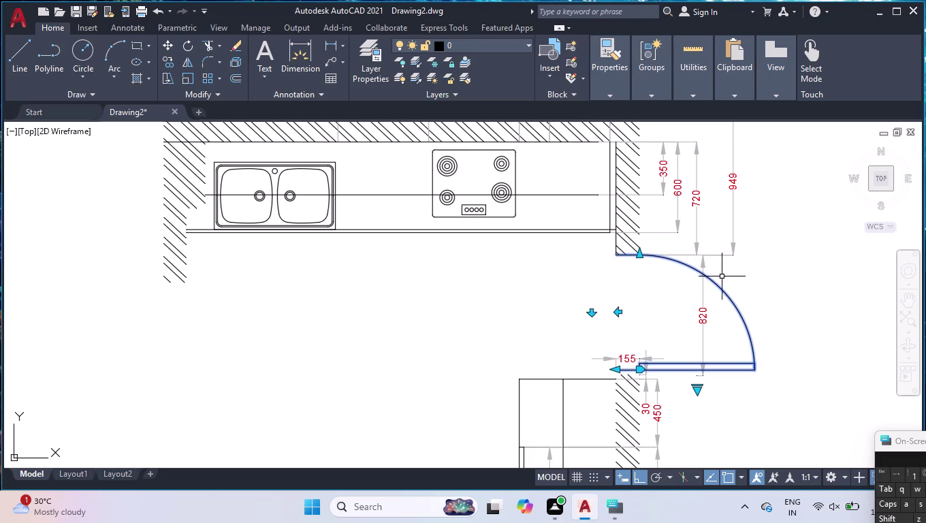
Hide the door block with Isolate > Hide Objects.
right_click(754, 280)
click(785, 211)
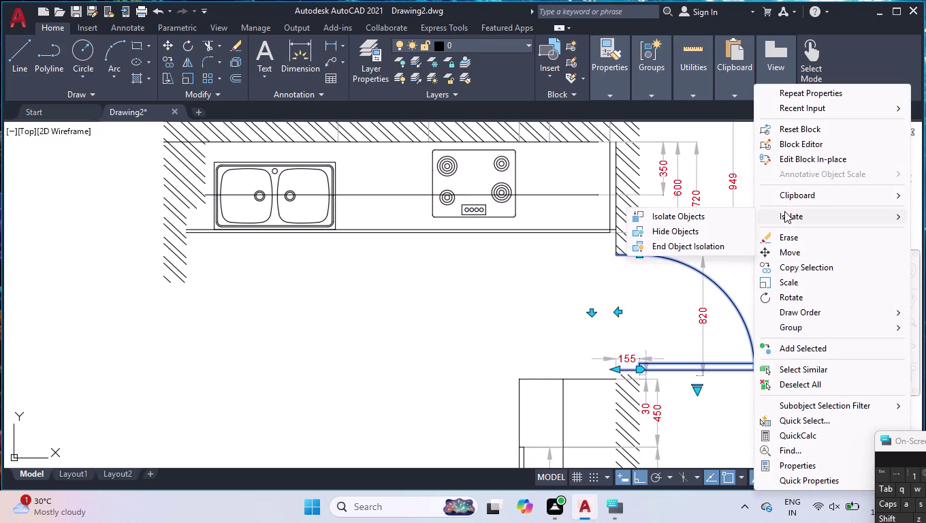
click(713, 231)
scroll(down, 3)
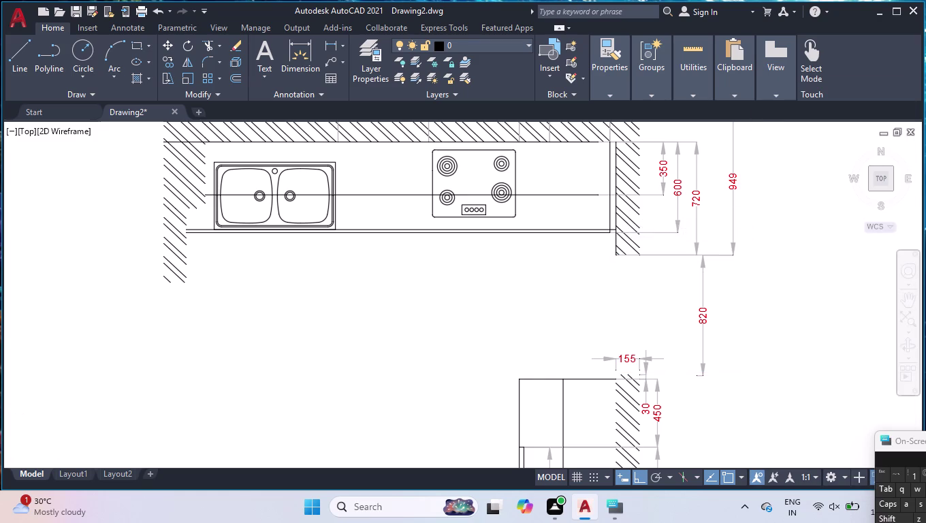
scroll(down, 3)
scroll(up, 3)
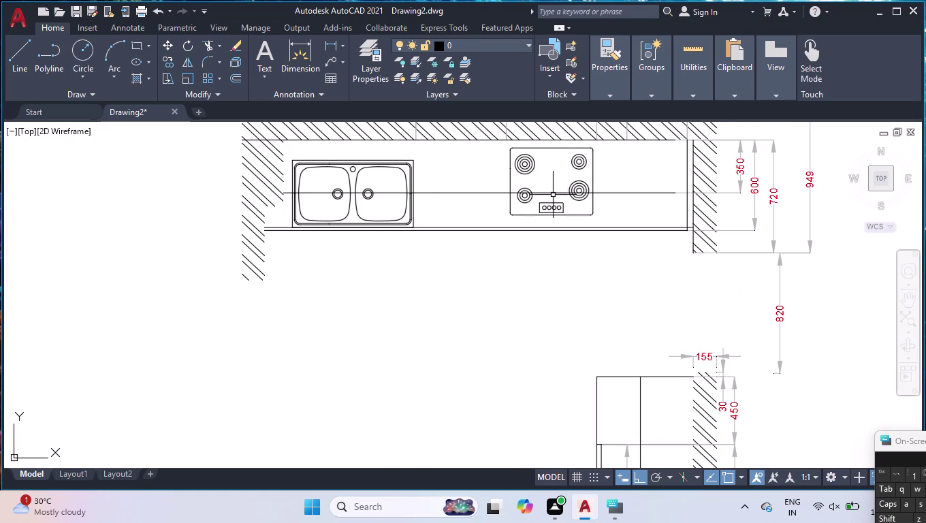
Hide the hatched wall areas with Isolate > Hide Objects.
click(340, 128)
right_click(340, 128)
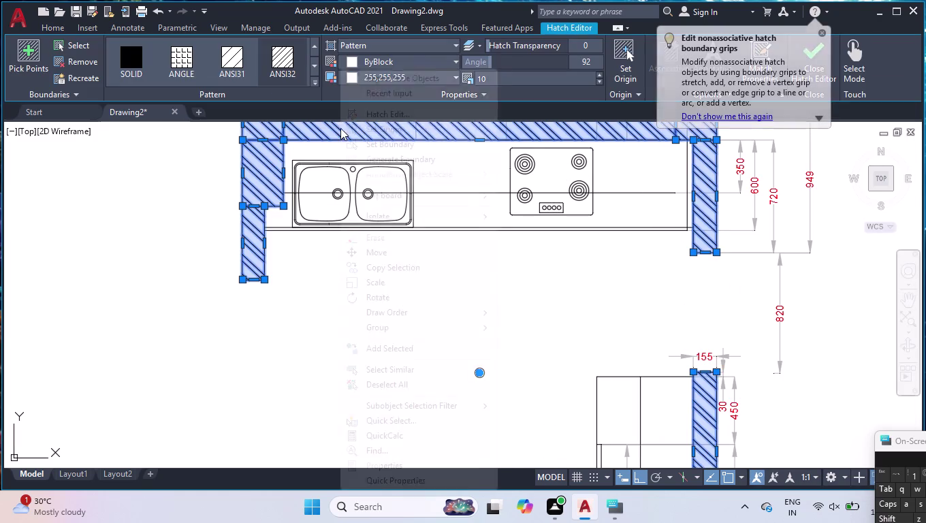
click(401, 215)
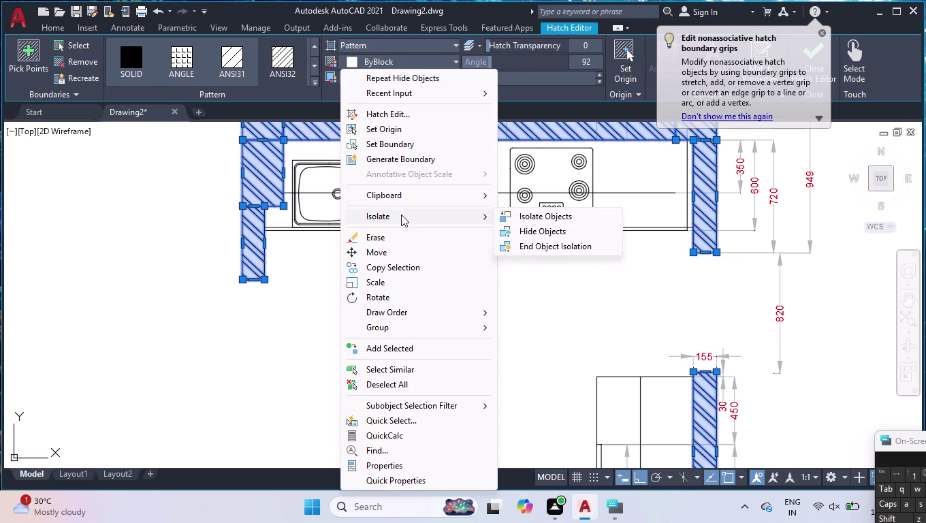
click(539, 231)
scroll(down, 3)
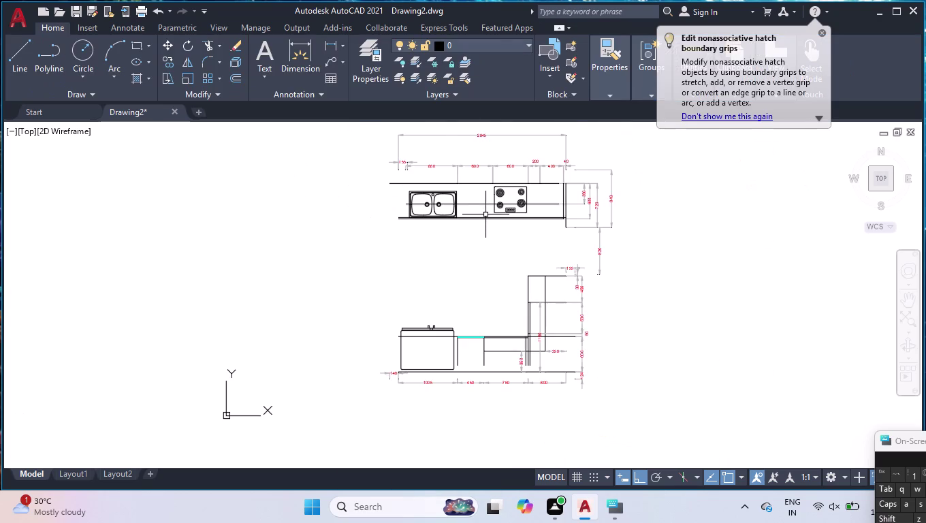
scroll(up, 3)
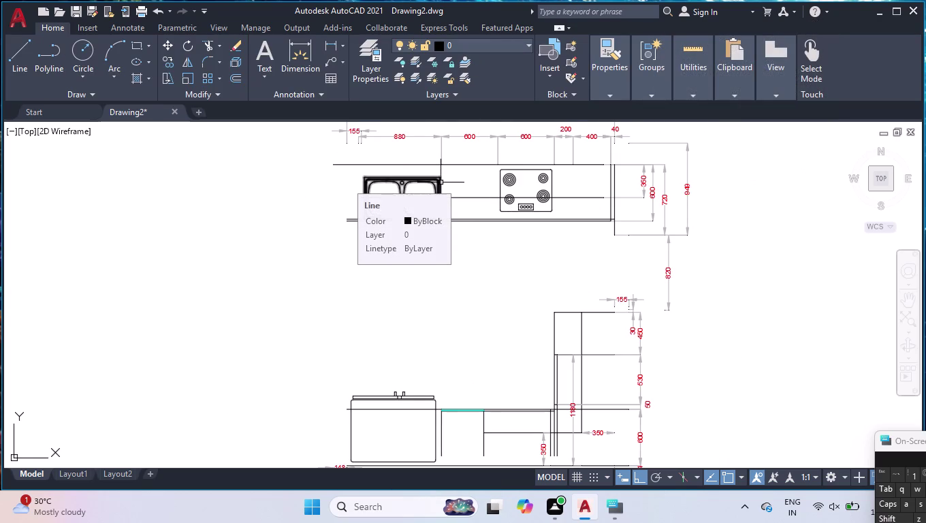
Hide the double sink, hob and lower sink unit together.
click(441, 182)
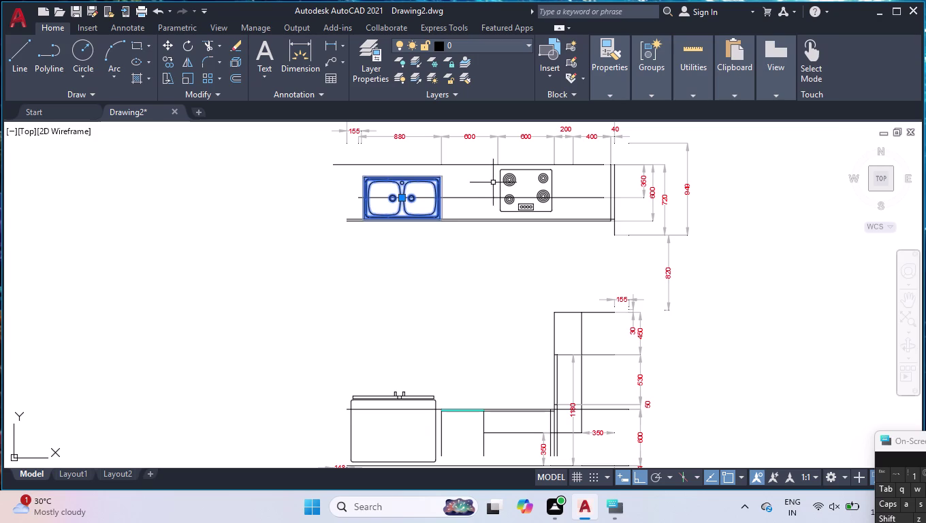
click(502, 178)
click(395, 397)
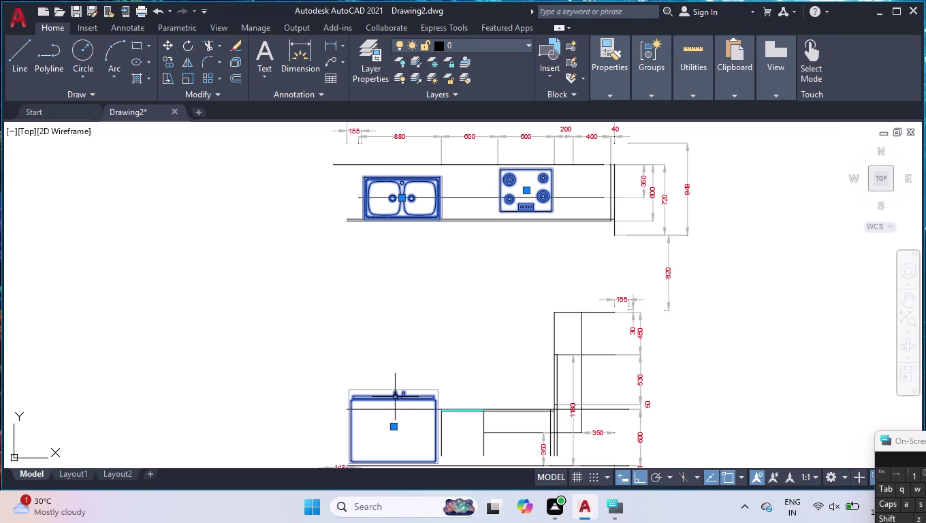
right_click(504, 331)
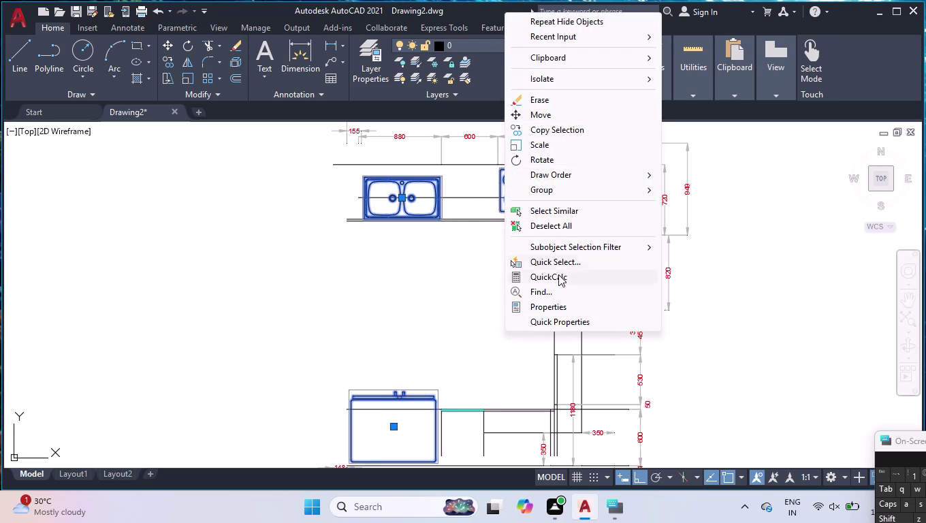
click(559, 78)
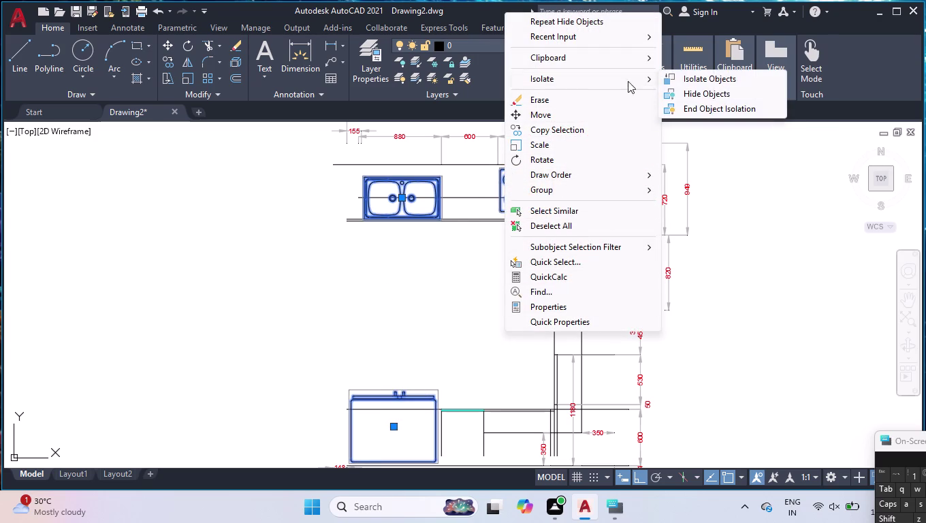
click(677, 91)
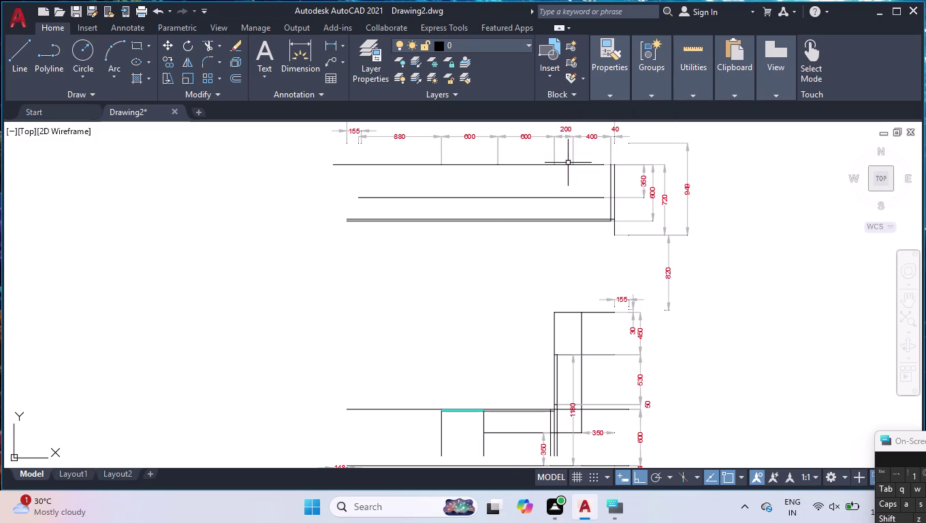
click(588, 157)
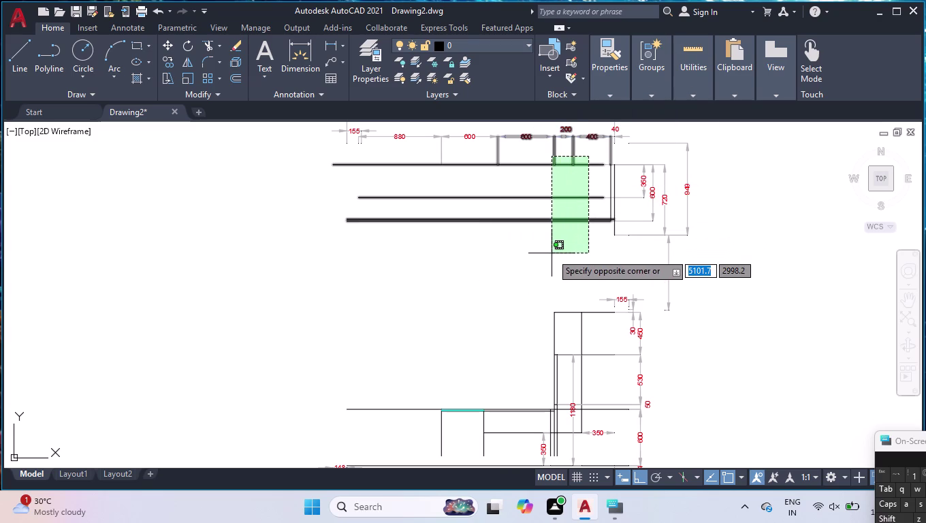
Select all dimensions with Select Similar and hide them.
click(556, 247)
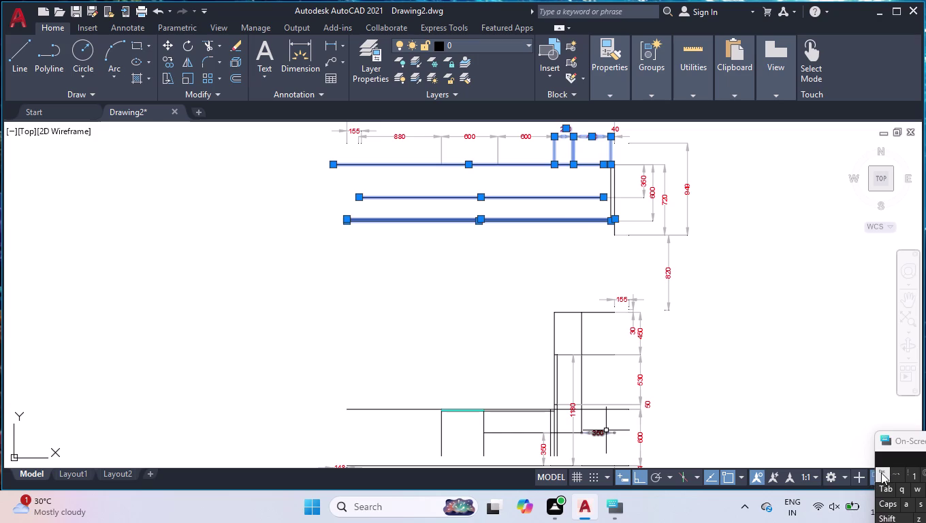
key(Escape)
click(629, 299)
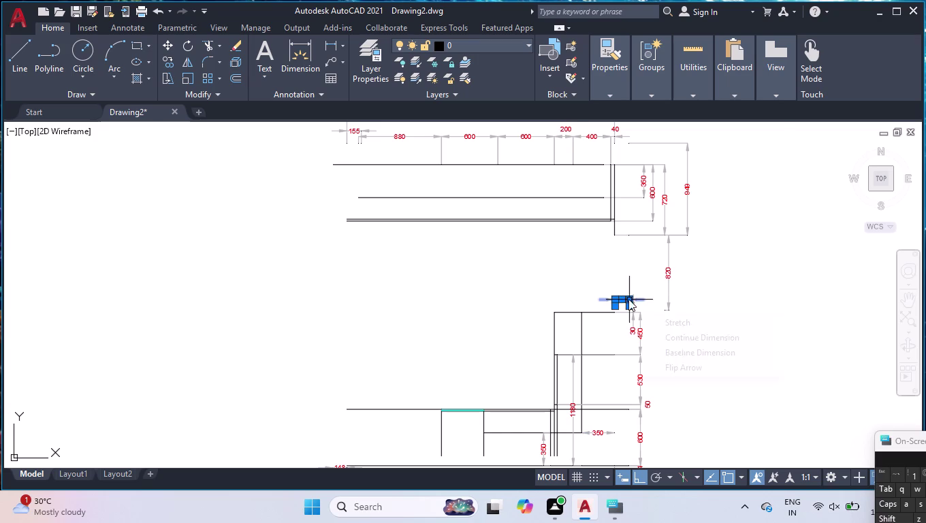
right_click(629, 299)
click(689, 368)
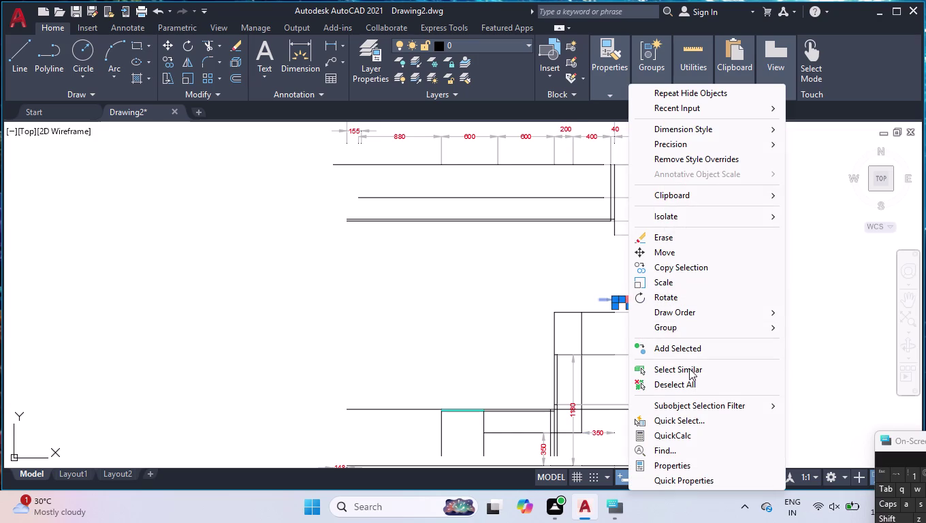
right_click(686, 315)
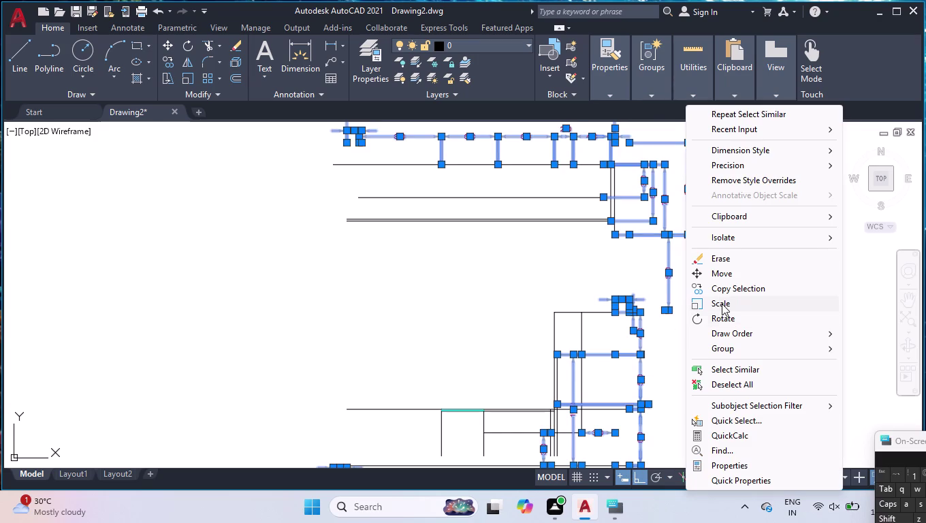
scroll(up, 3)
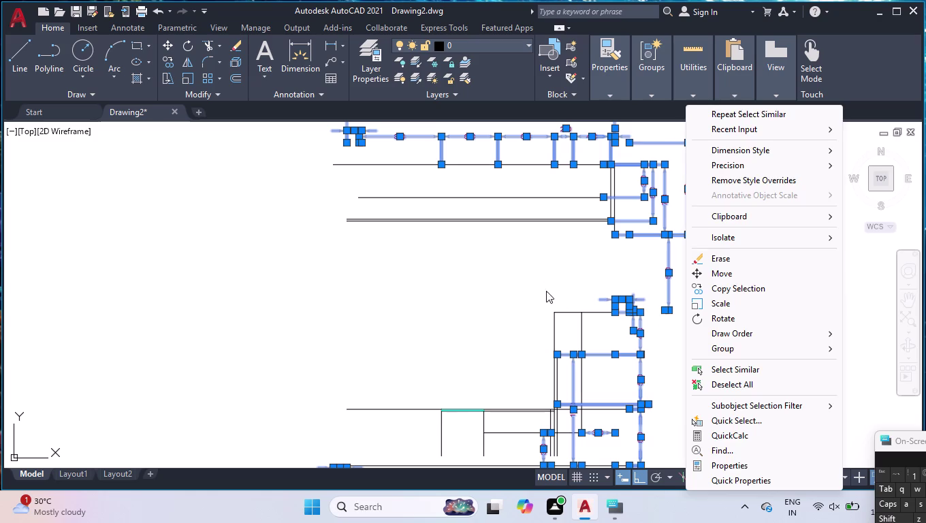
click(546, 291)
click(478, 376)
scroll(up, 3)
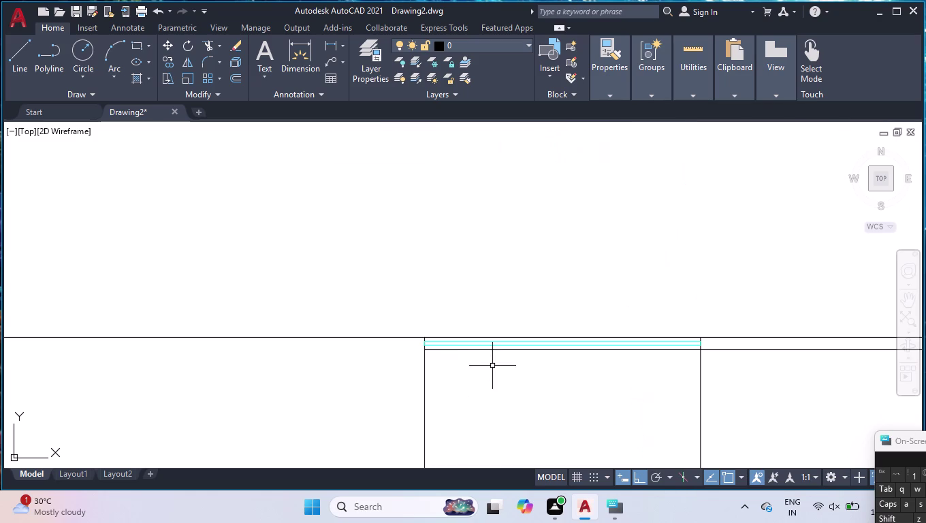
Hide the cyan counter edge line.
click(490, 344)
right_click(521, 267)
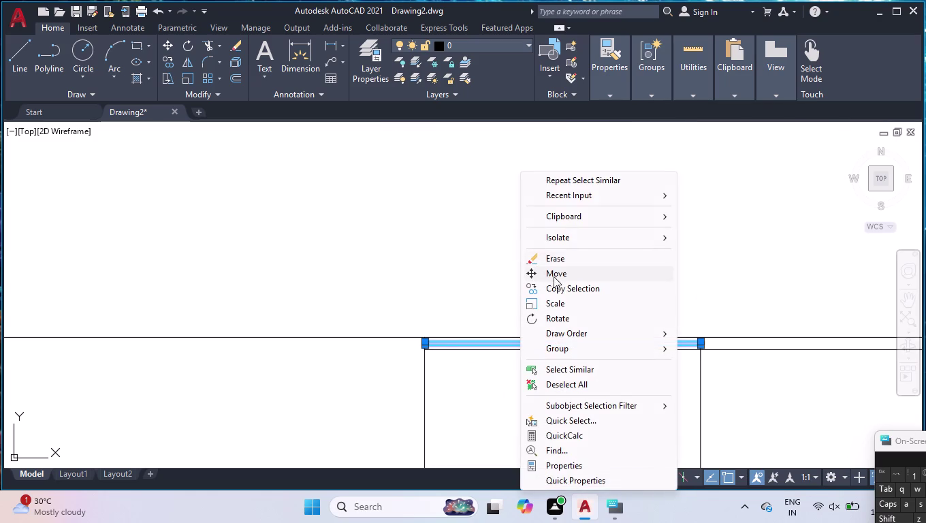
click(568, 236)
click(746, 255)
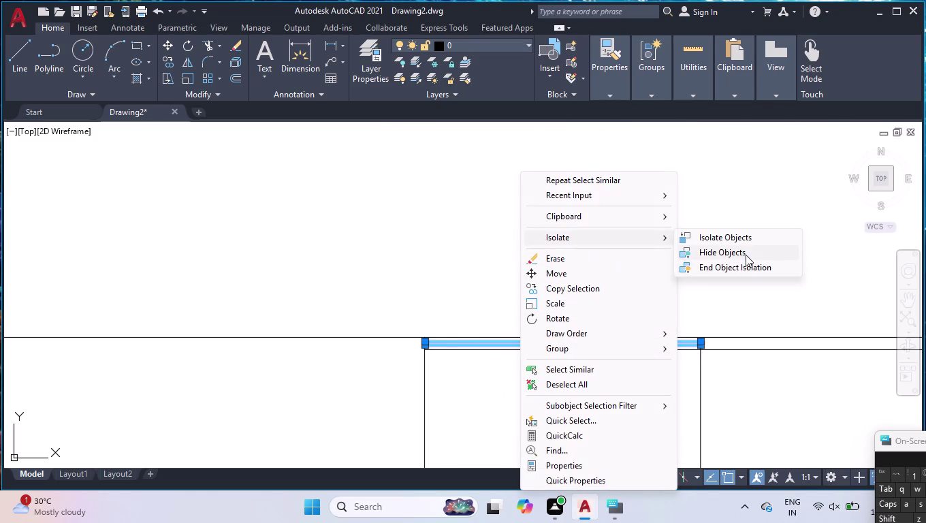
scroll(down, 3)
scroll(down, 3)
scroll(up, 3)
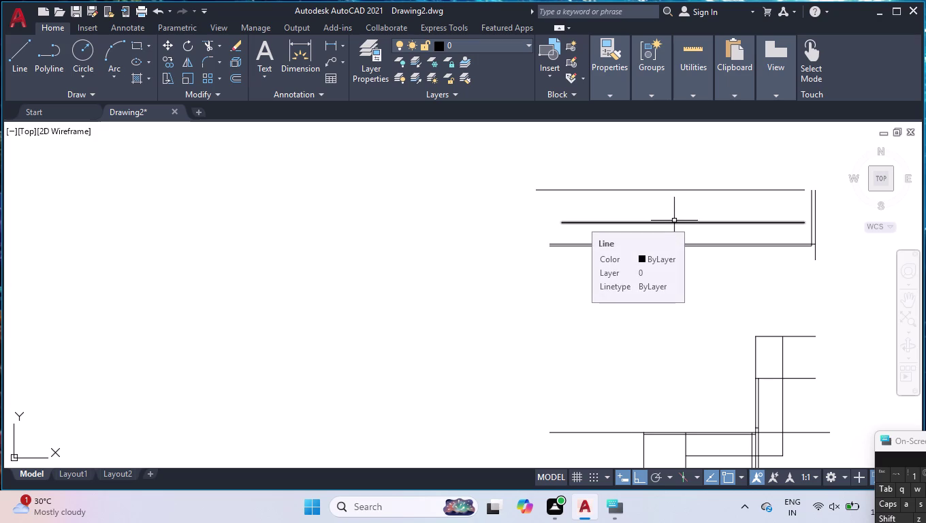
Pick the inner top counter line and lower-right short lines, then clear the selection.
click(674, 221)
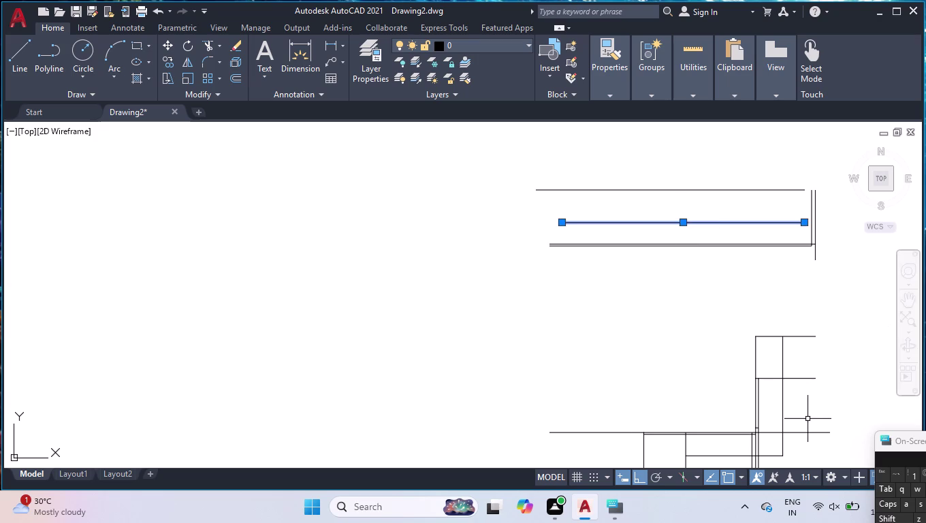
click(781, 347)
click(799, 337)
click(808, 327)
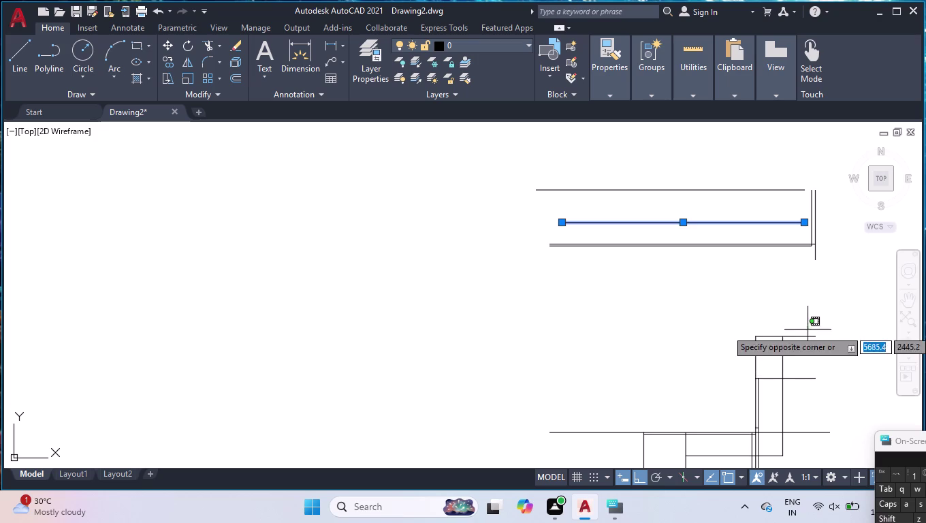
click(793, 355)
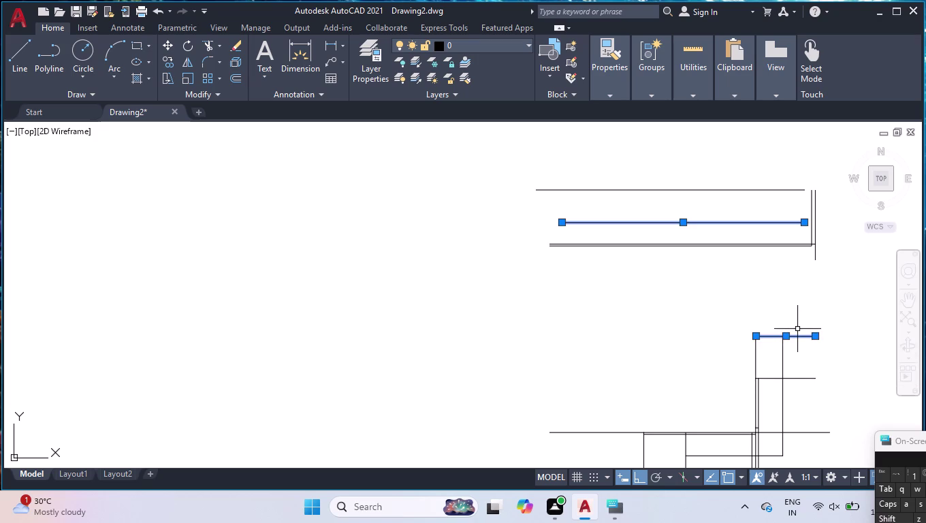
key(BackSpace)
key(Escape)
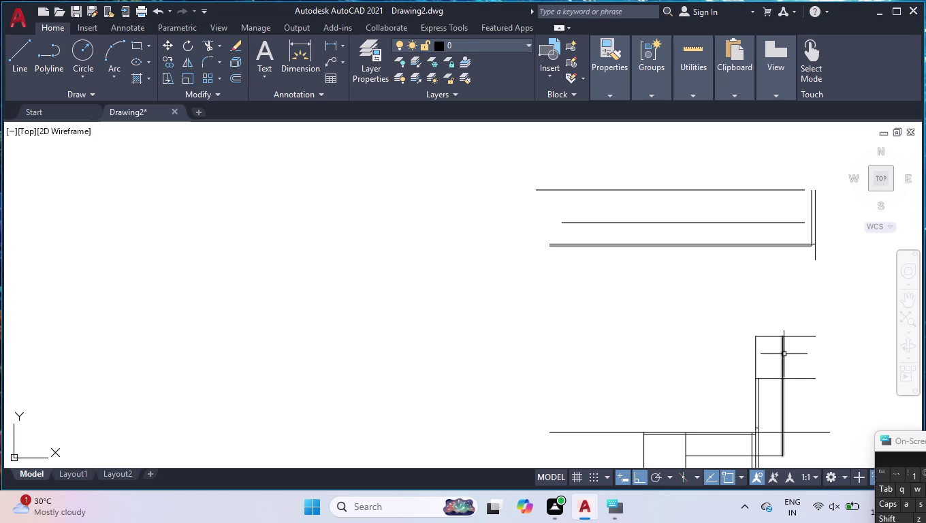
Split the short lower-right corner cabinet line with the BR break command.
text(br)
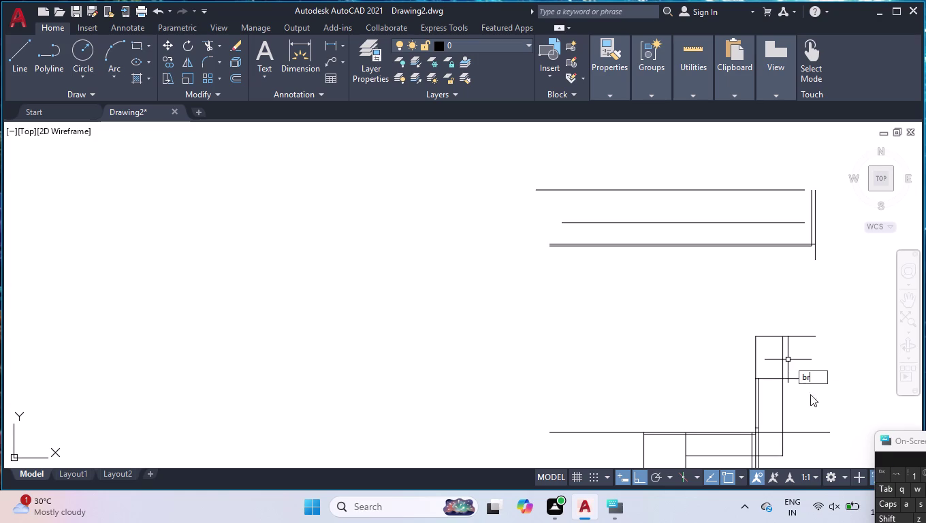
click(831, 404)
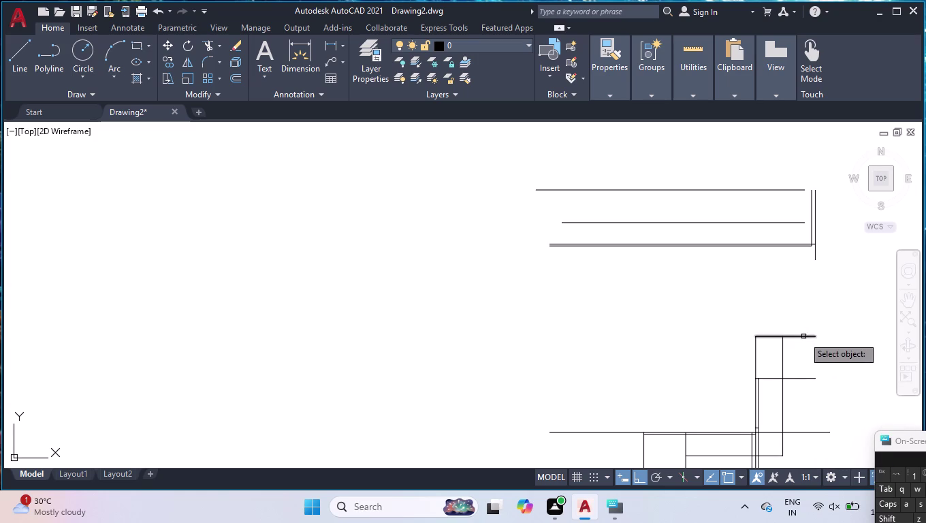
click(804, 336)
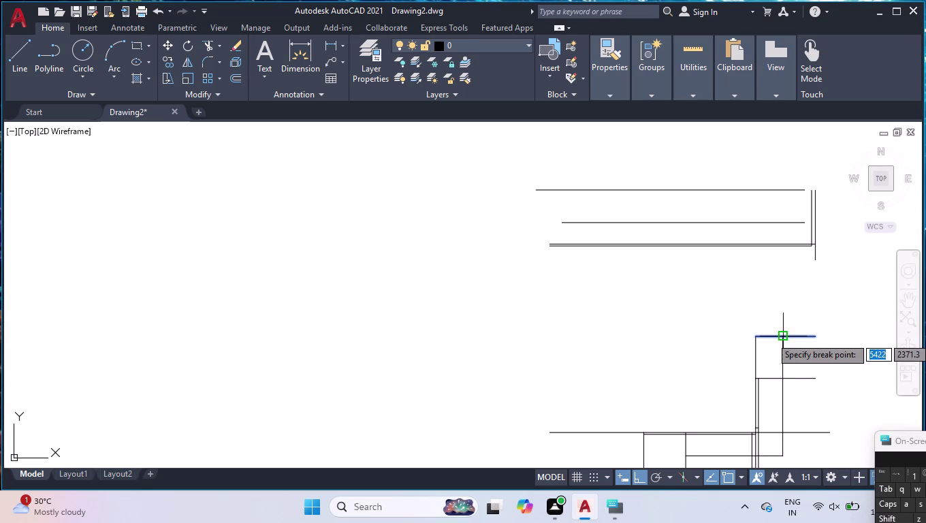
click(779, 337)
click(793, 336)
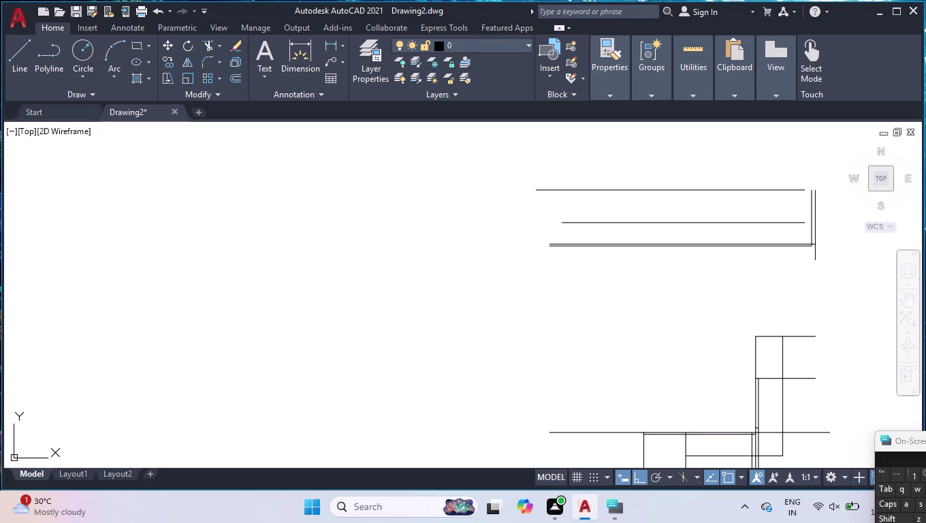
click(783, 347)
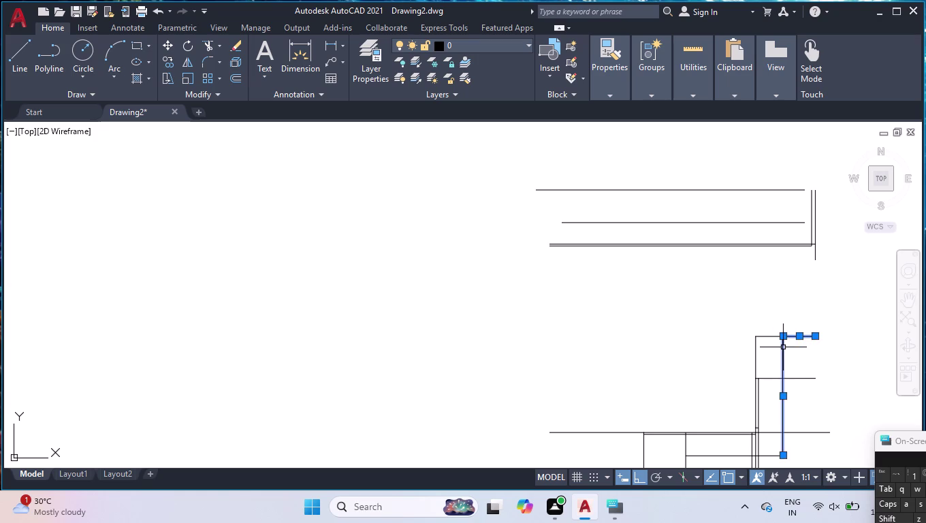
Select the five L-shaped lower cabinet lines and show their properties.
scroll(down, 3)
scroll(up, 3)
click(719, 435)
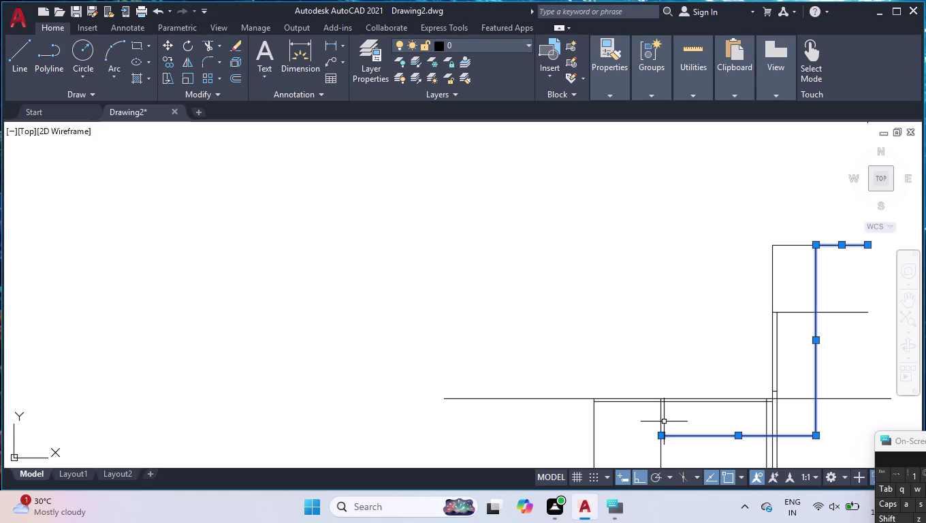
click(663, 420)
scroll(down, 3)
scroll(down, 3)
scroll(up, 3)
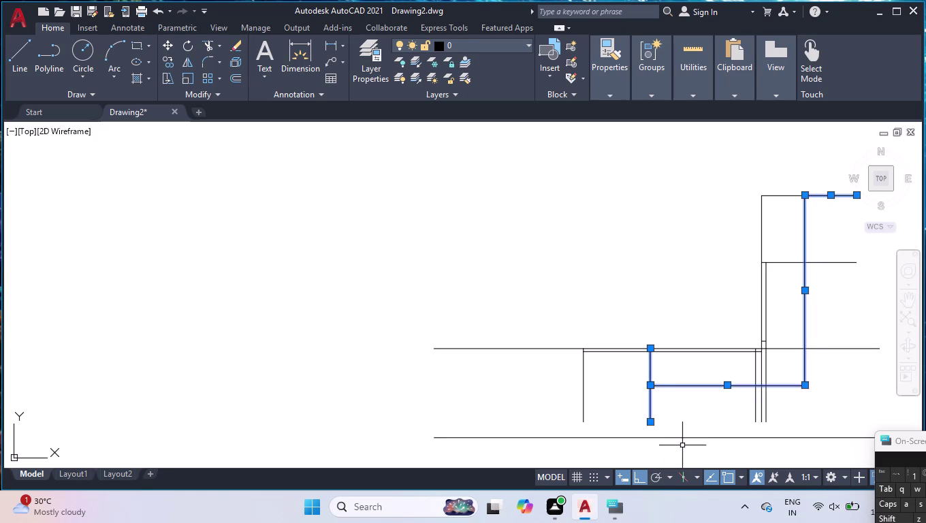
click(684, 437)
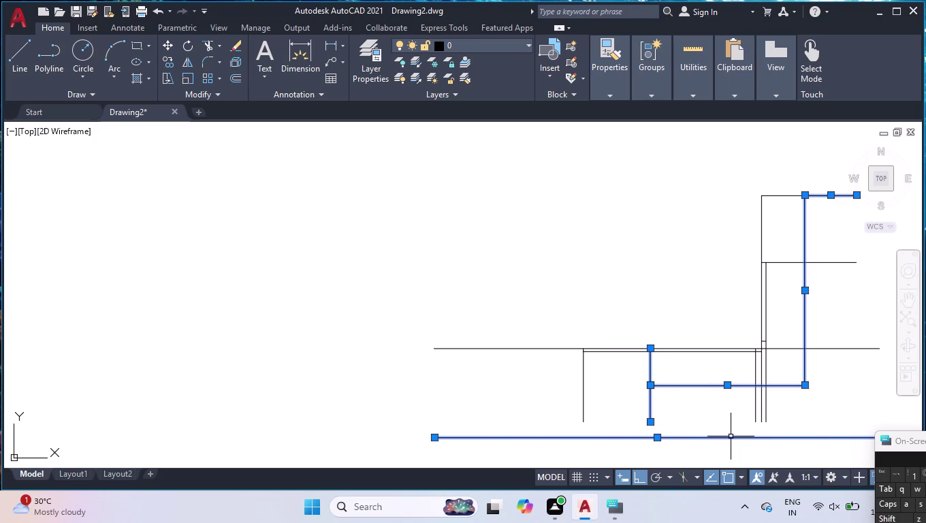
scroll(down, 3)
scroll(down, 3)
scroll(up, 3)
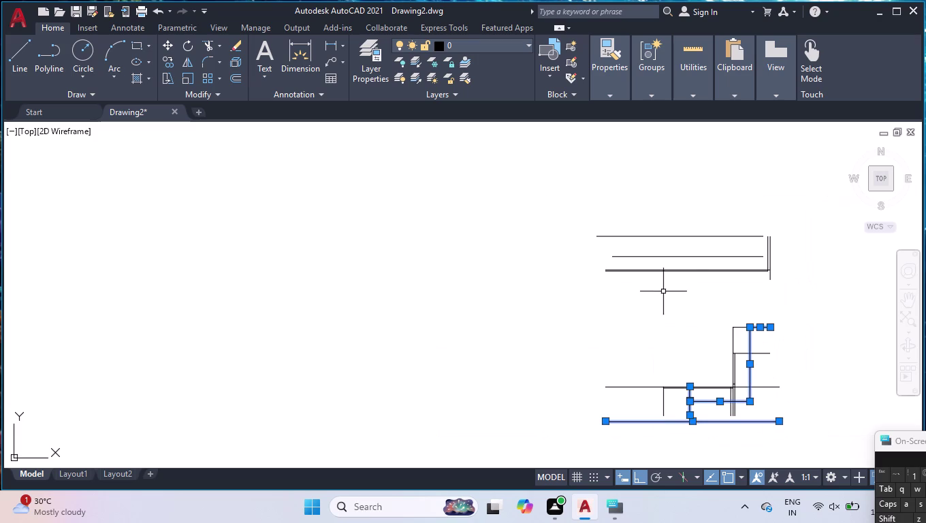
key(ctrl+1)
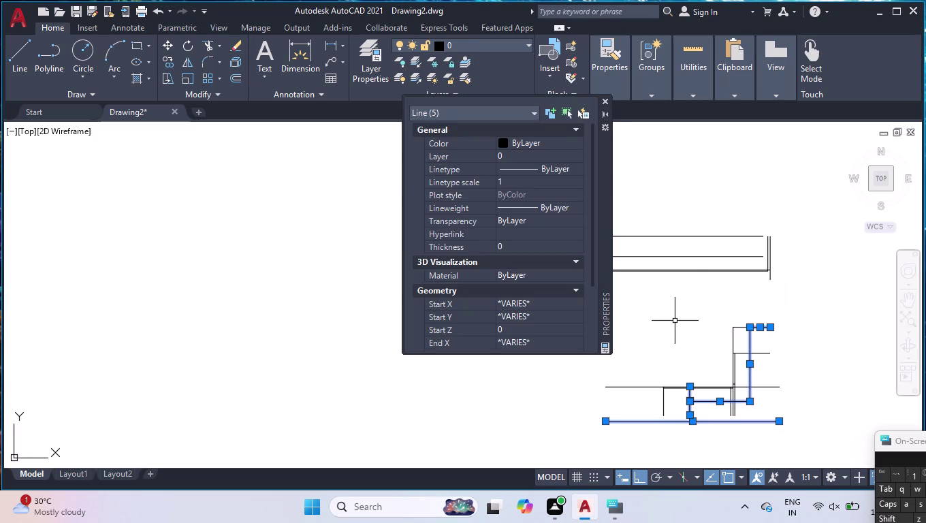
Give the five selected lines green index colour 112 and close Properties.
click(563, 144)
click(572, 144)
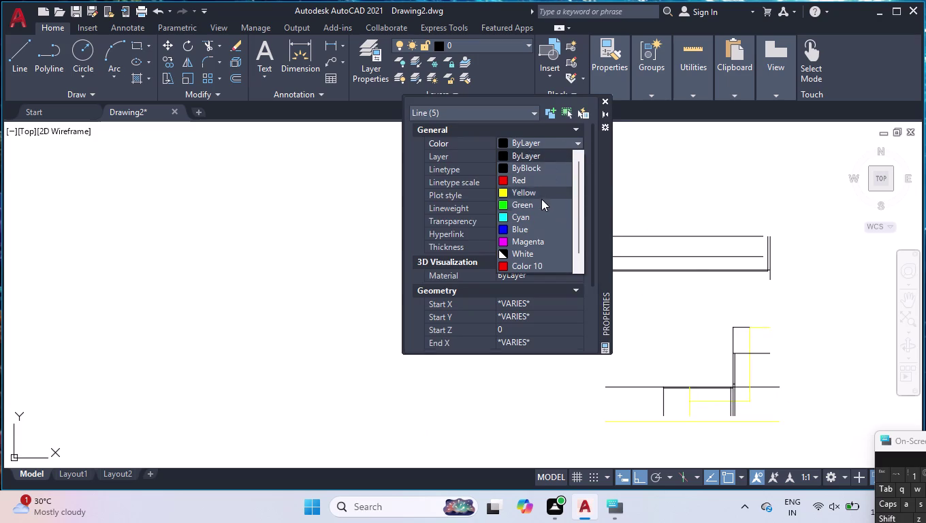
click(537, 268)
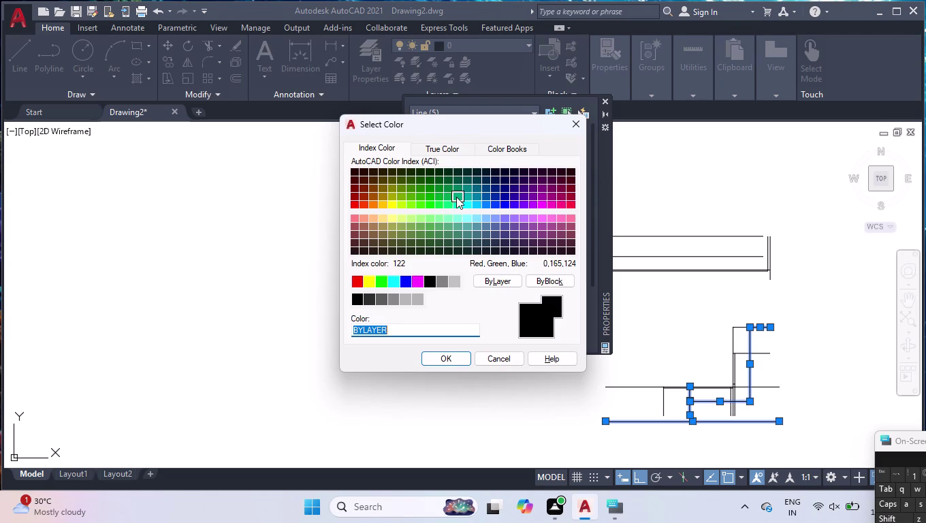
click(456, 196)
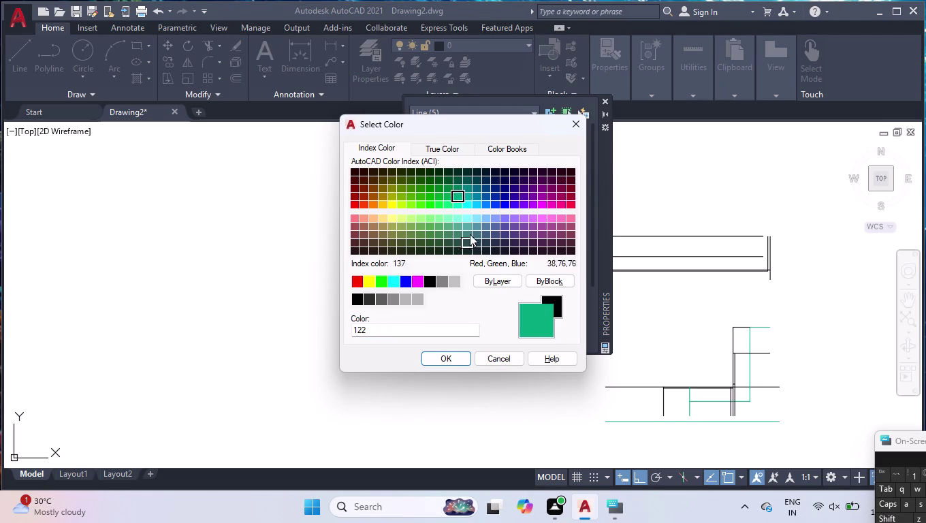
click(444, 201)
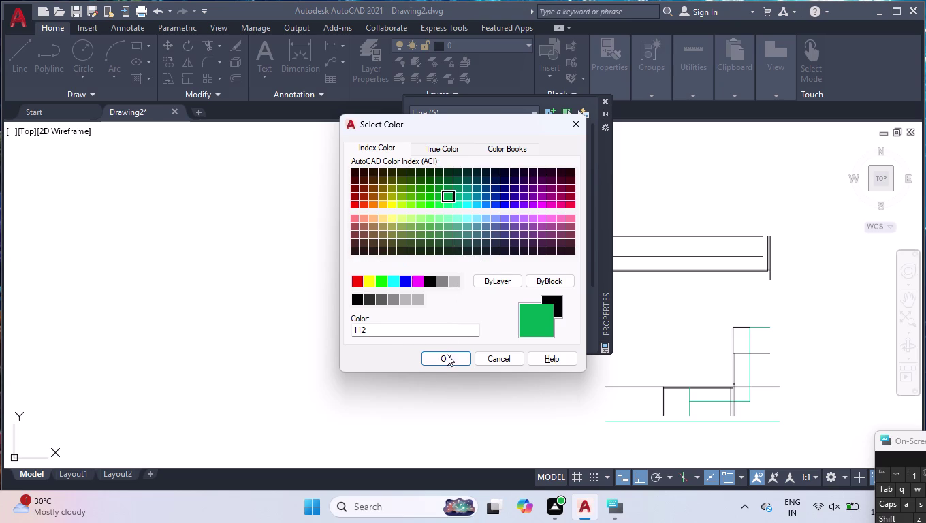
click(447, 355)
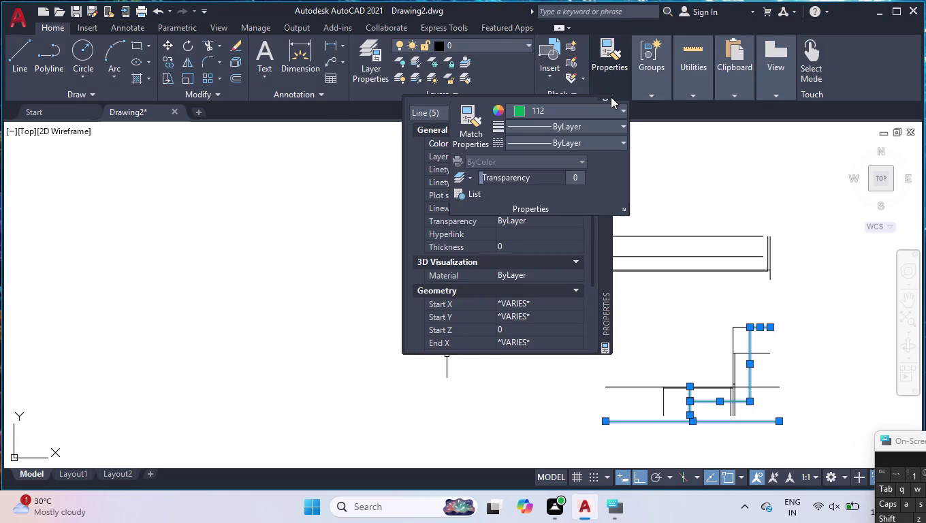
click(606, 102)
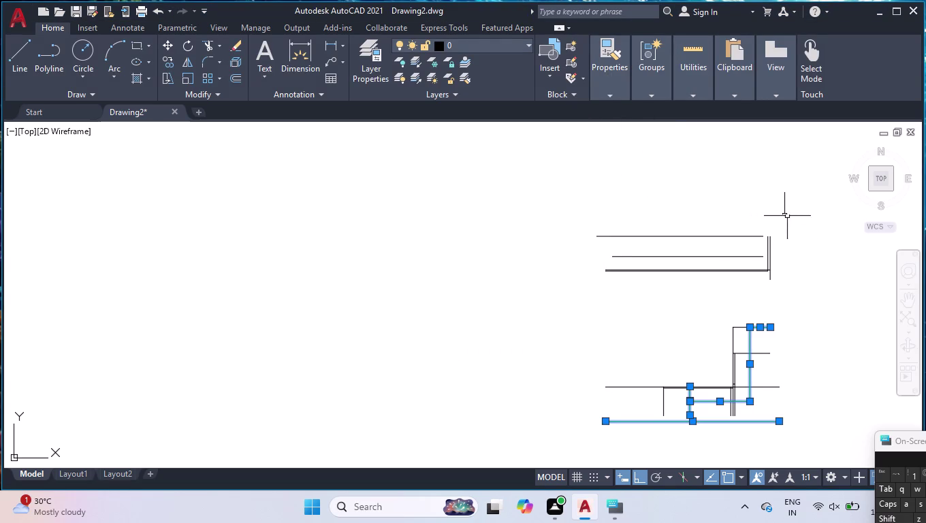
Select the upper and right-side cabinet lines.
click(791, 209)
click(714, 287)
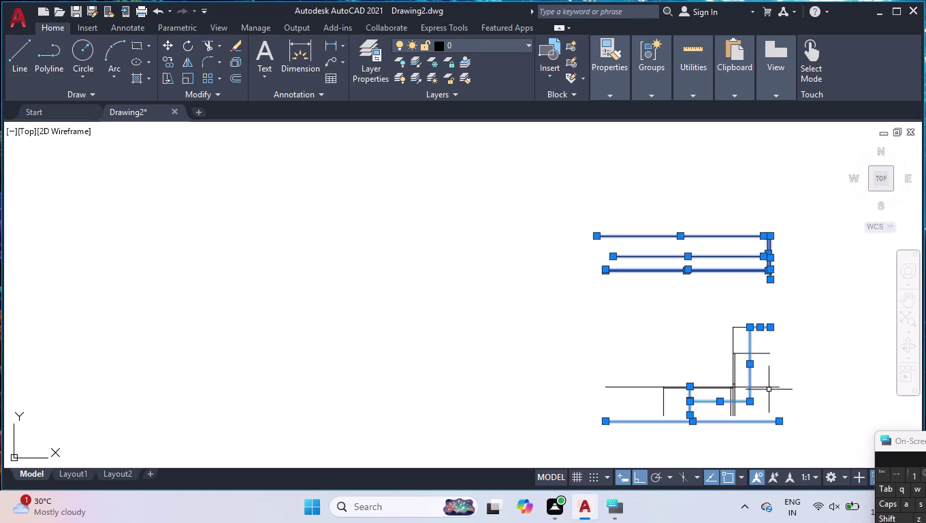
click(738, 313)
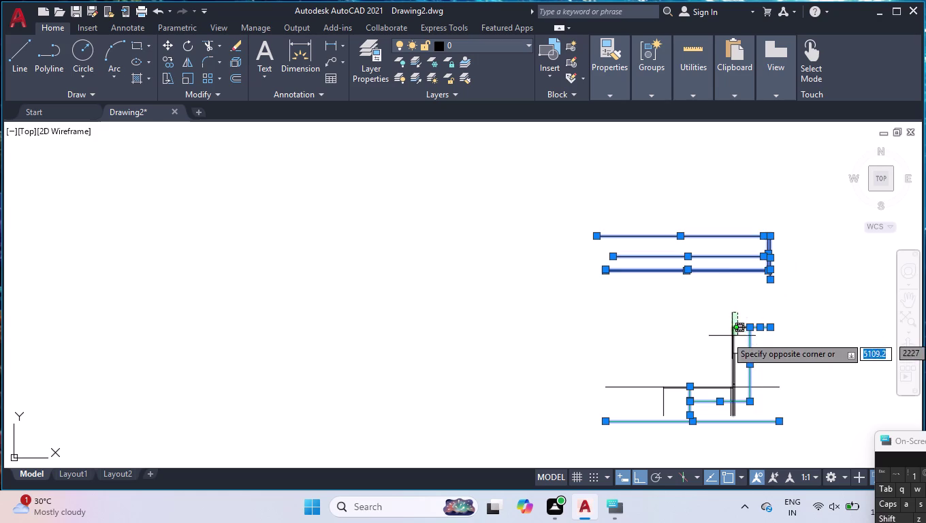
click(735, 363)
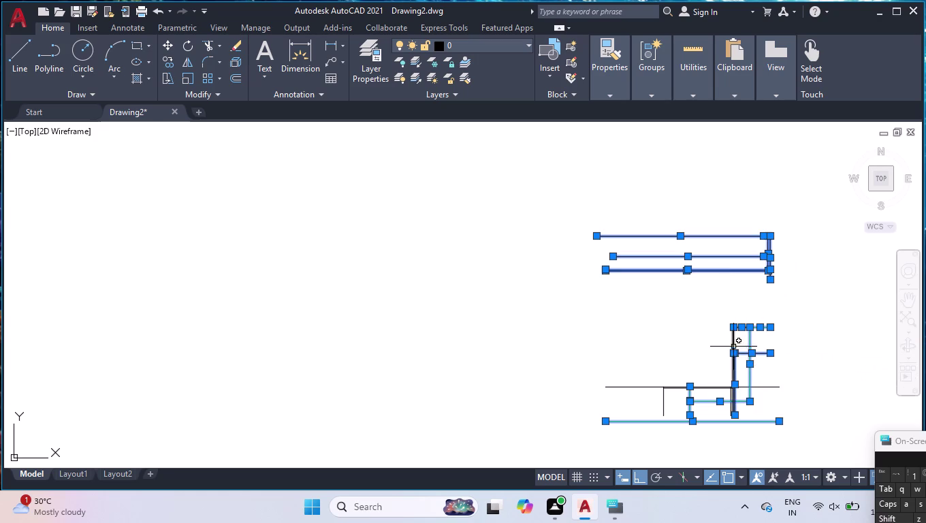
click(733, 341)
Add the remaining lower and left cabinet lines and show properties for all 21.
click(764, 386)
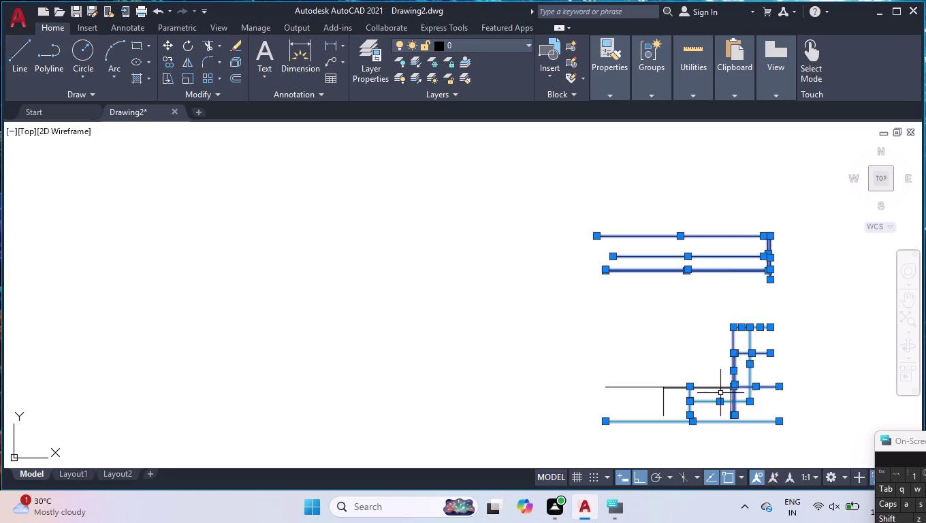
scroll(up, 3)
click(726, 353)
click(704, 395)
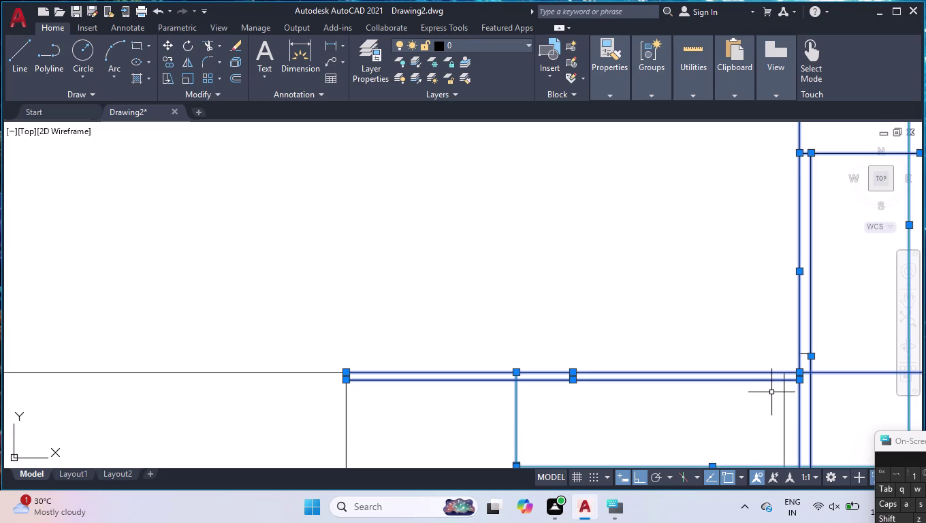
click(784, 397)
click(292, 315)
click(279, 384)
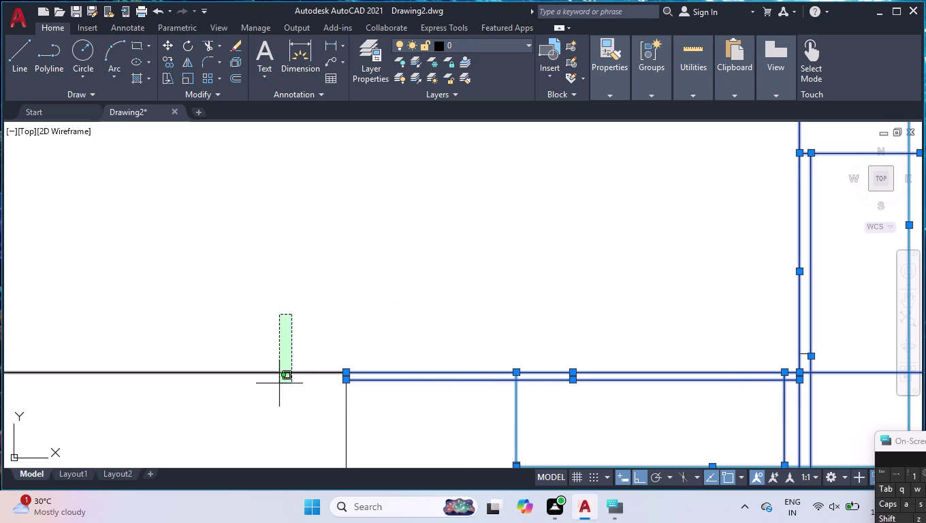
click(359, 403)
click(330, 417)
scroll(down, 3)
scroll(down, 3)
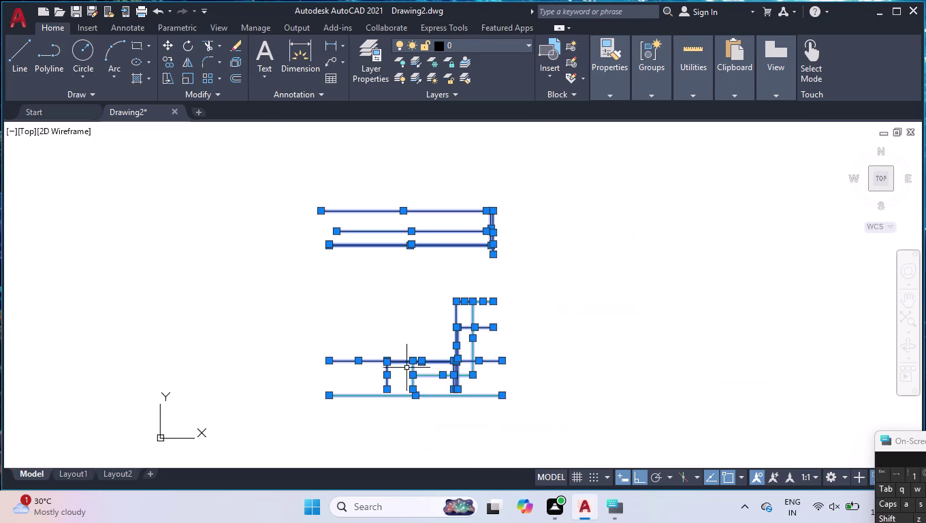
key(ctrl+1)
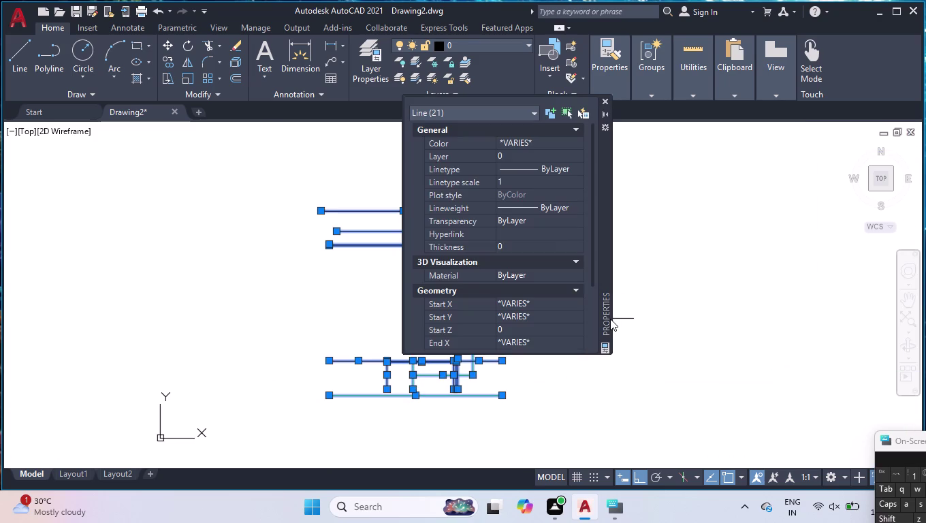
Apply golden yellow index colour 40 to the 21 cabinet lines.
scroll(up, 3)
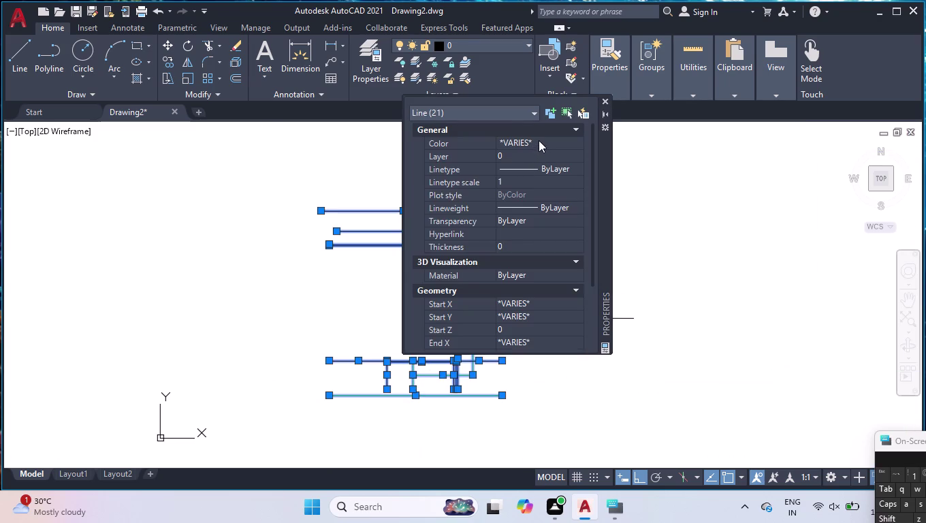
click(539, 140)
click(557, 142)
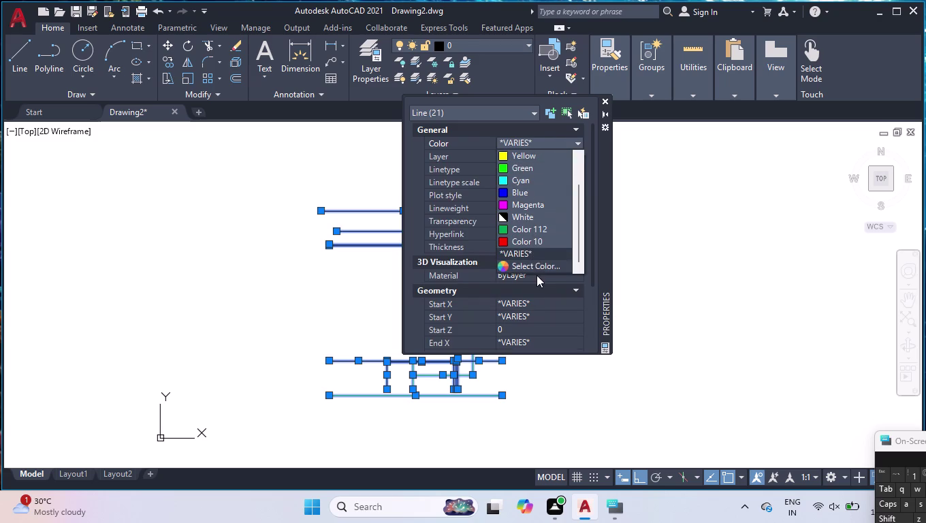
click(537, 265)
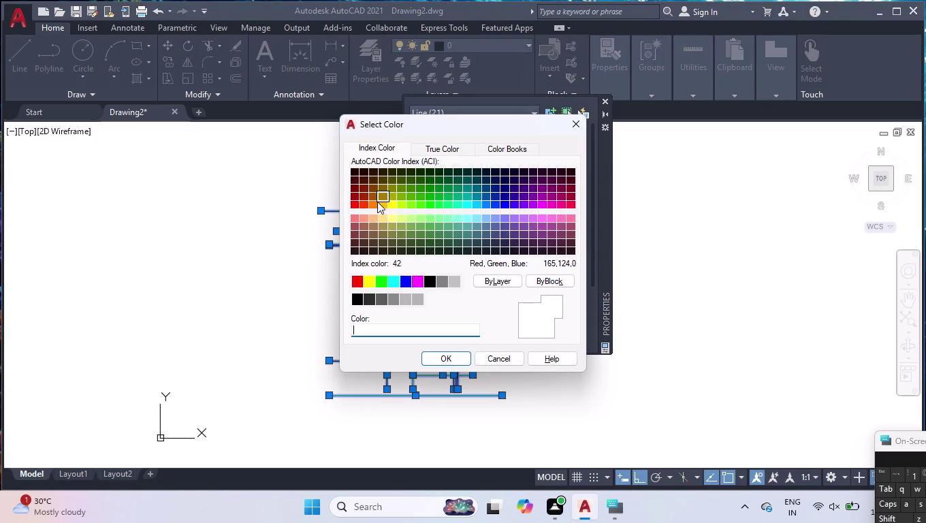
click(379, 205)
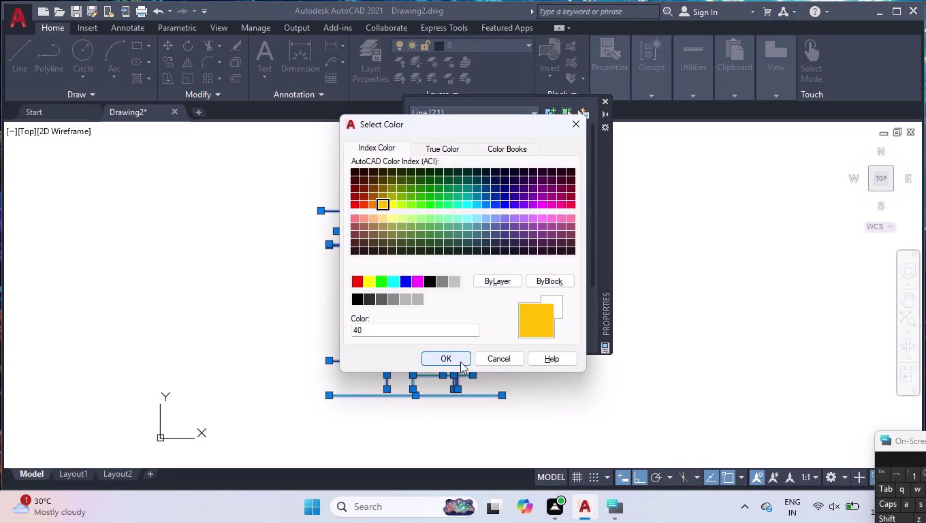
click(460, 362)
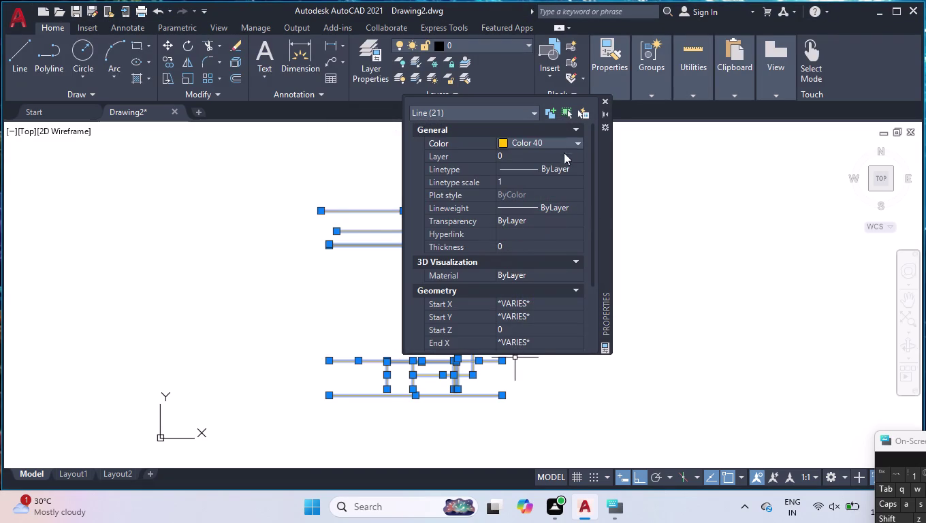
Change the lines to orange index colour 30, close Properties and clear the selection.
click(559, 143)
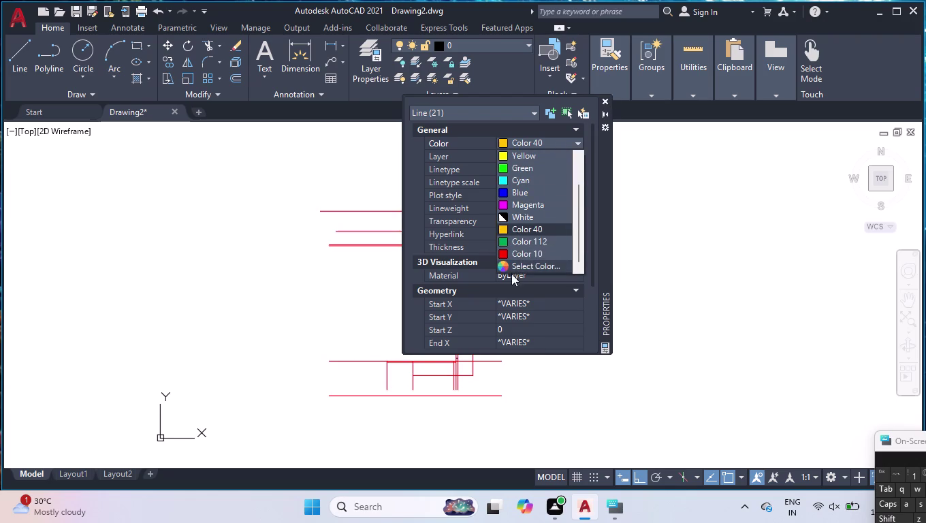
click(518, 262)
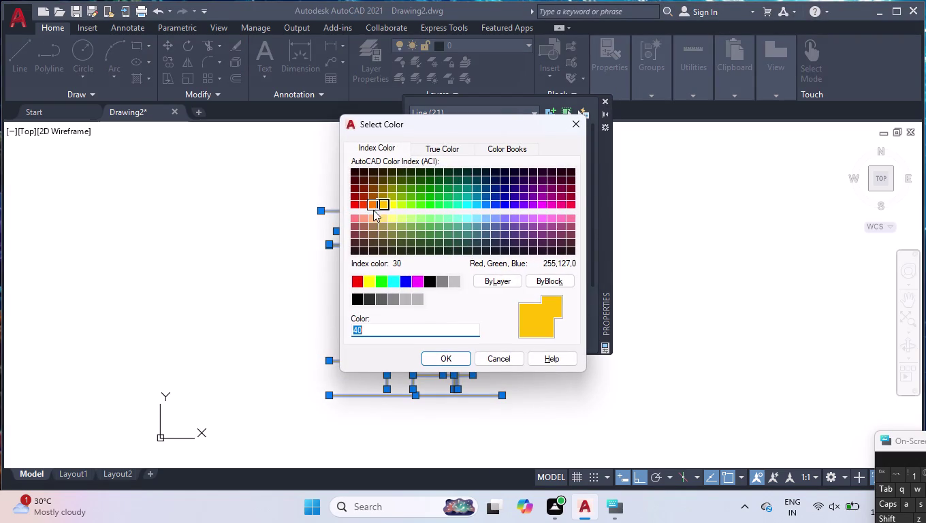
click(373, 206)
click(434, 360)
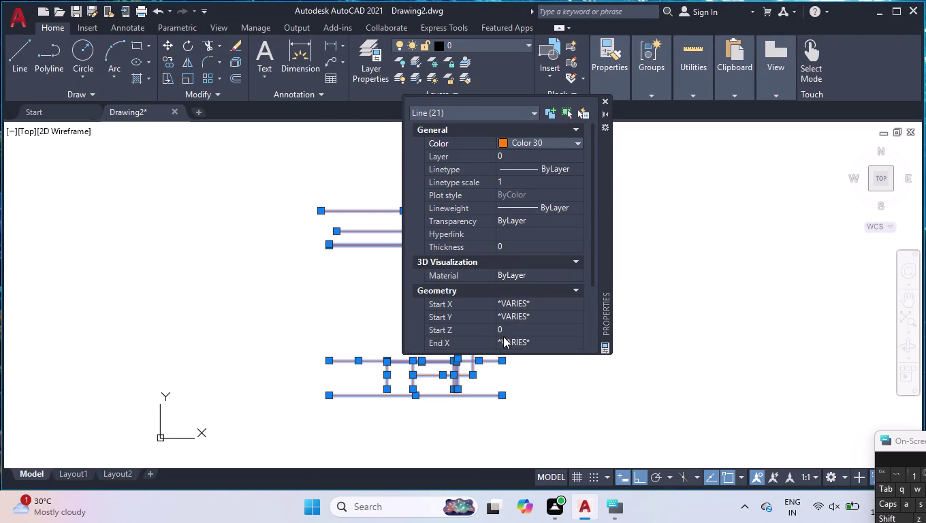
click(601, 96)
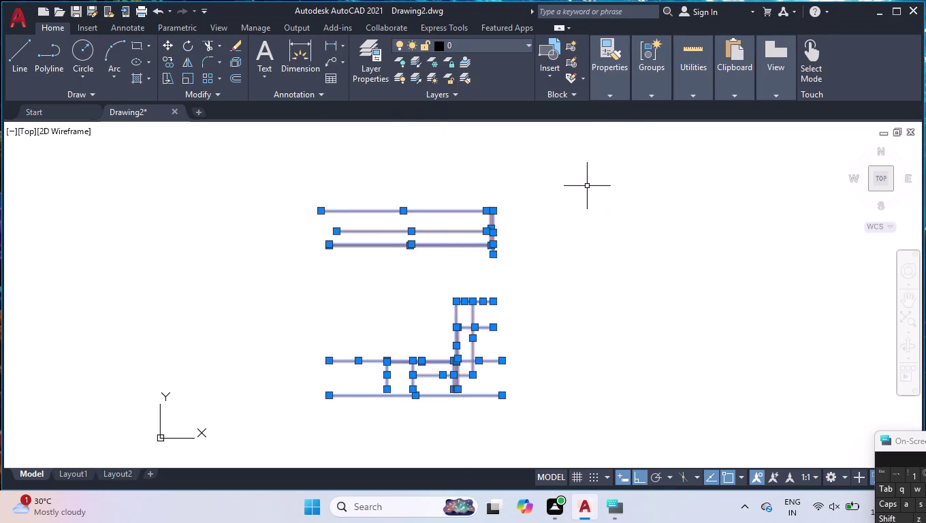
key(Return)
click(605, 106)
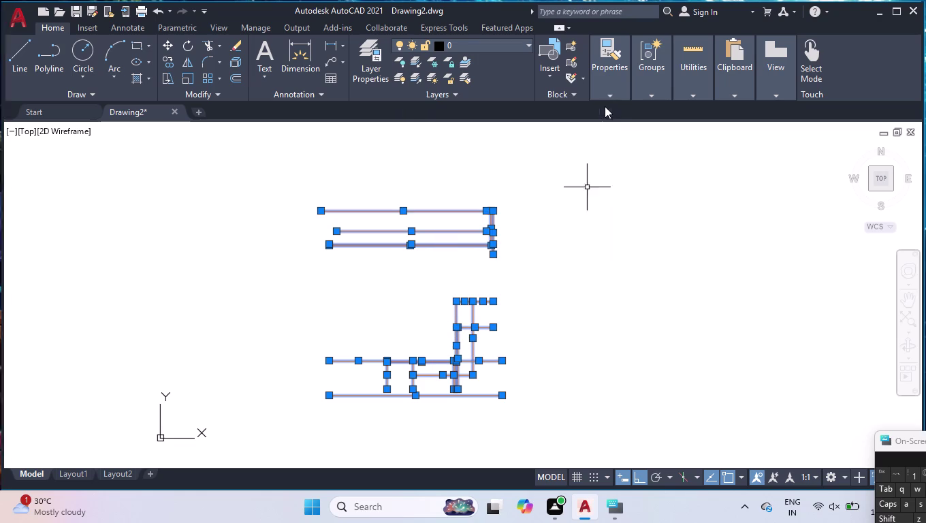
key(Escape)
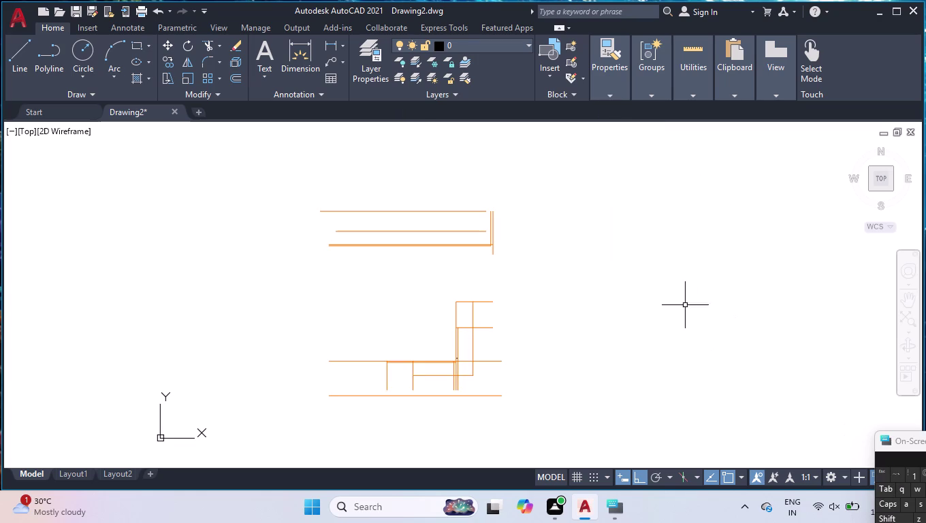
right_click(639, 250)
End object isolation, then undo twice with U.
click(693, 298)
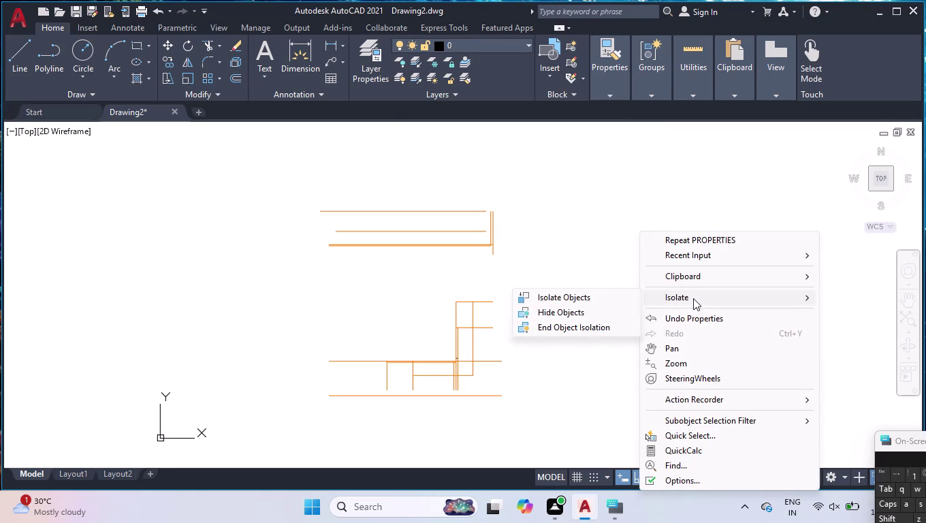
click(591, 331)
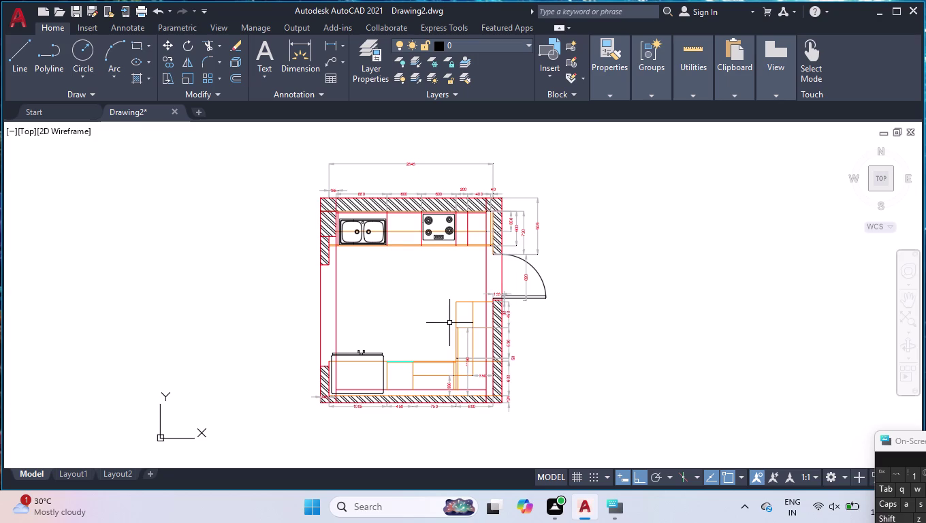
scroll(up, 3)
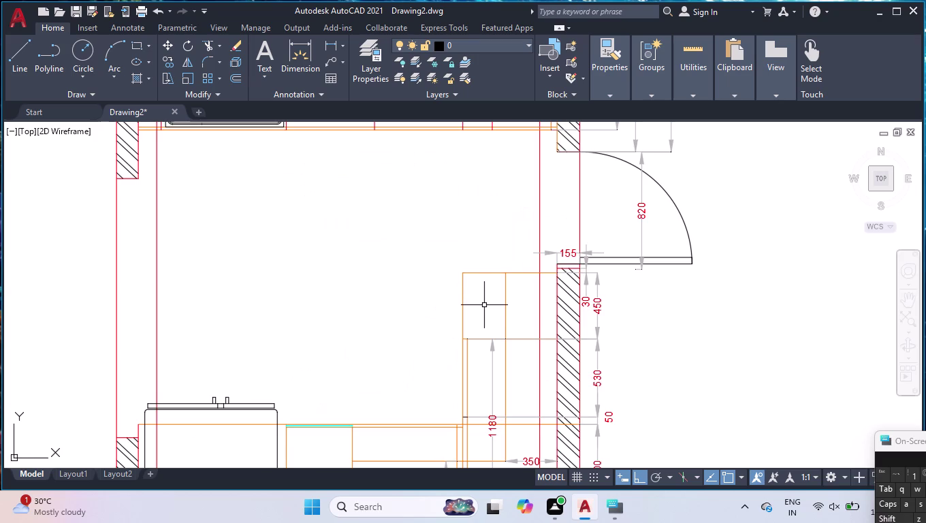
key(u)
key(Return)
key(u)
key(Return)
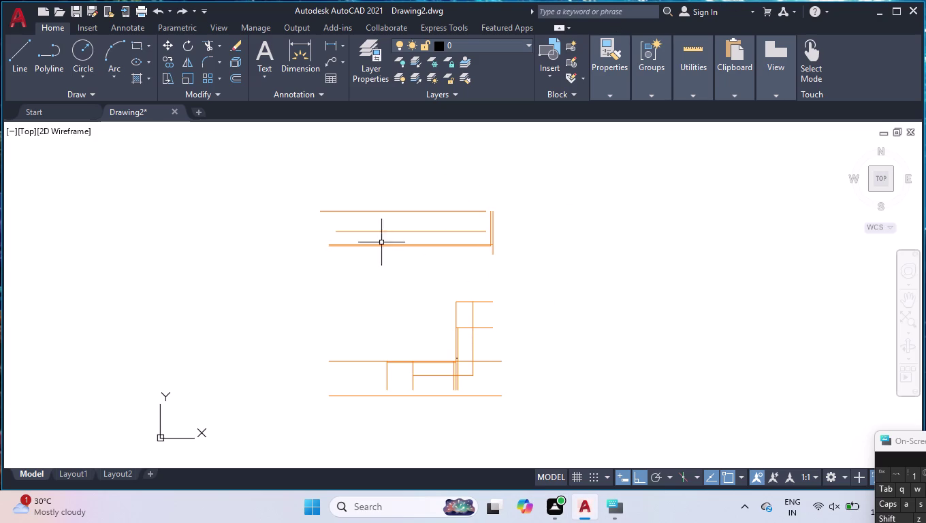
End object isolation again so walls, door, sink, hob and dimensions reappear.
scroll(up, 3)
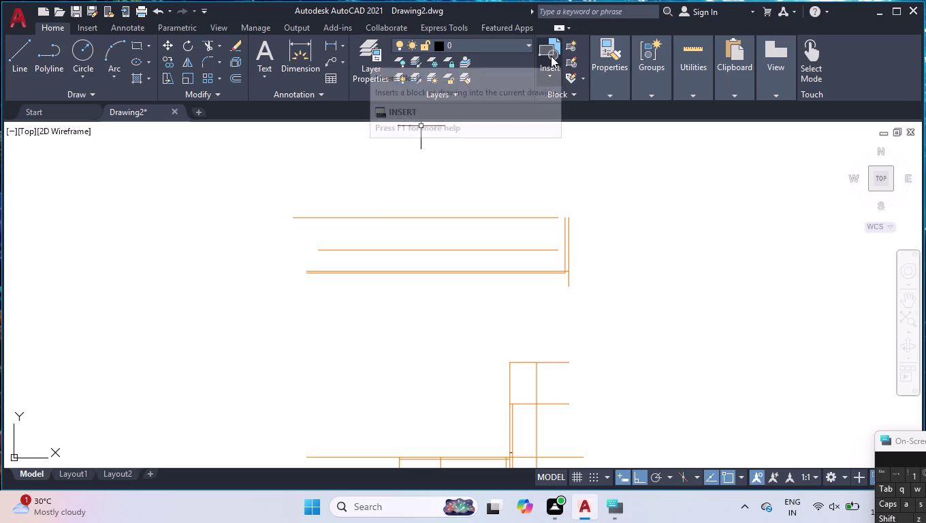
right_click(717, 194)
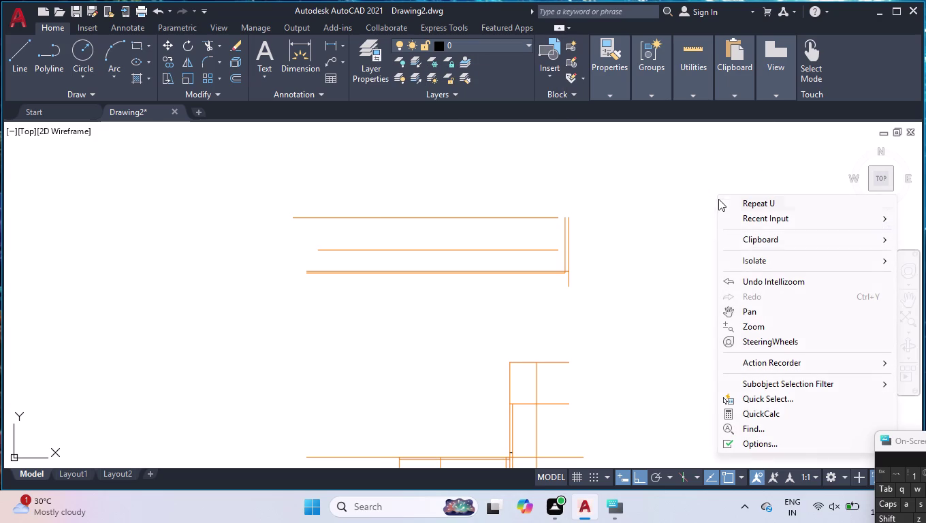
click(755, 259)
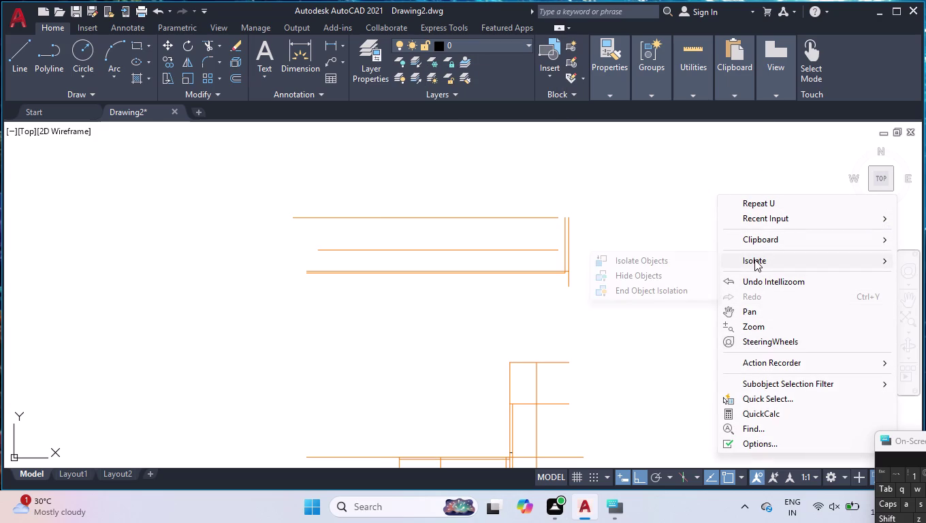
click(684, 293)
scroll(down, 3)
scroll(up, 3)
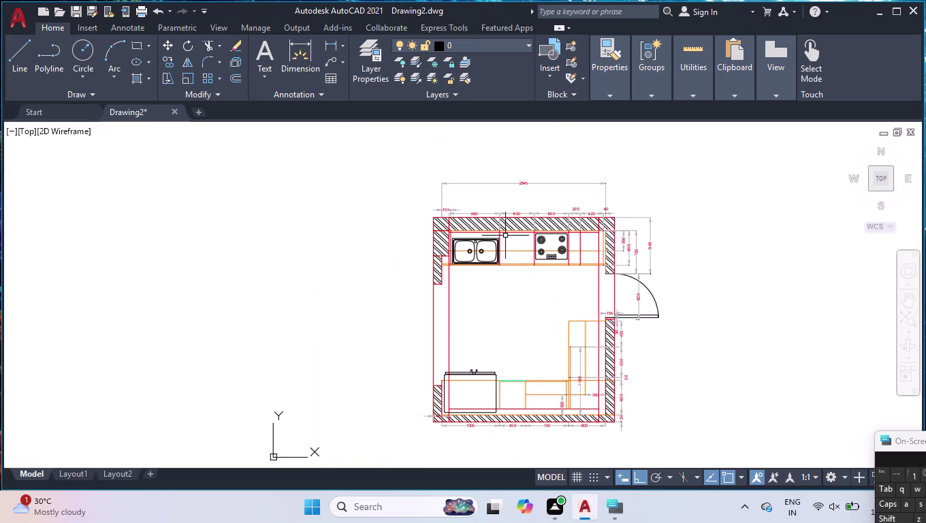
scroll(up, 3)
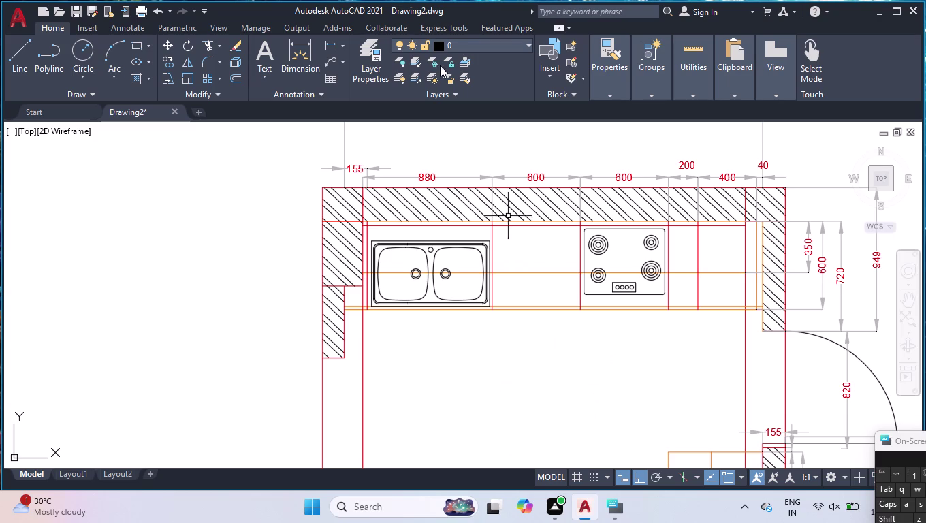
click(528, 274)
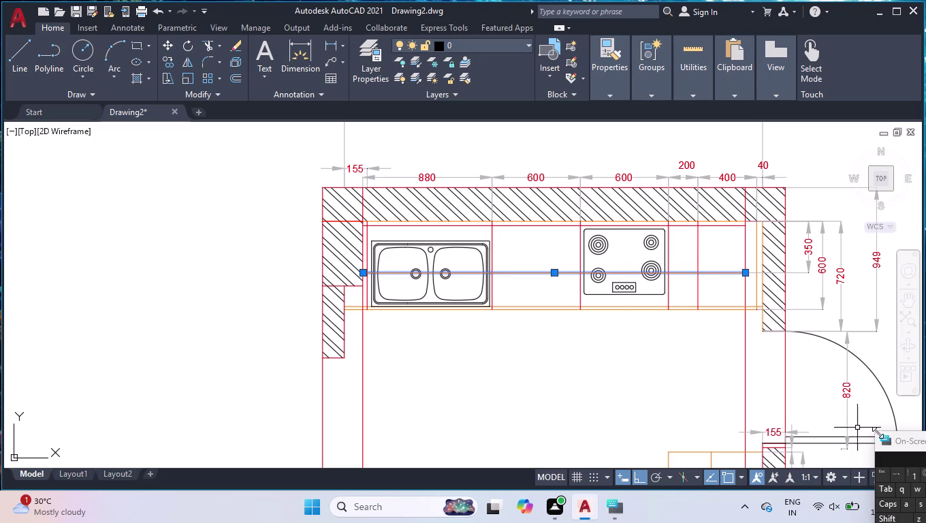
Select the seven orange cabinet lines on the sink and lower counters.
scroll(down, 3)
click(776, 432)
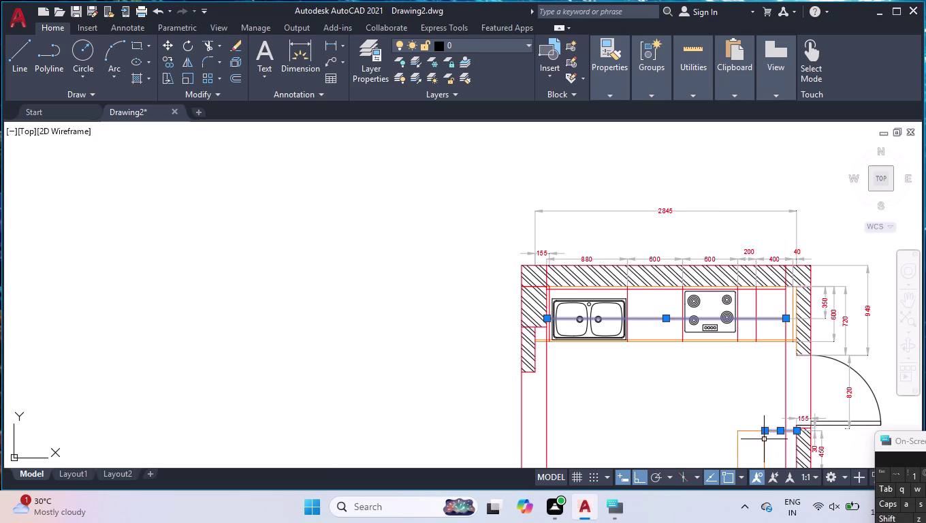
click(764, 439)
scroll(down, 3)
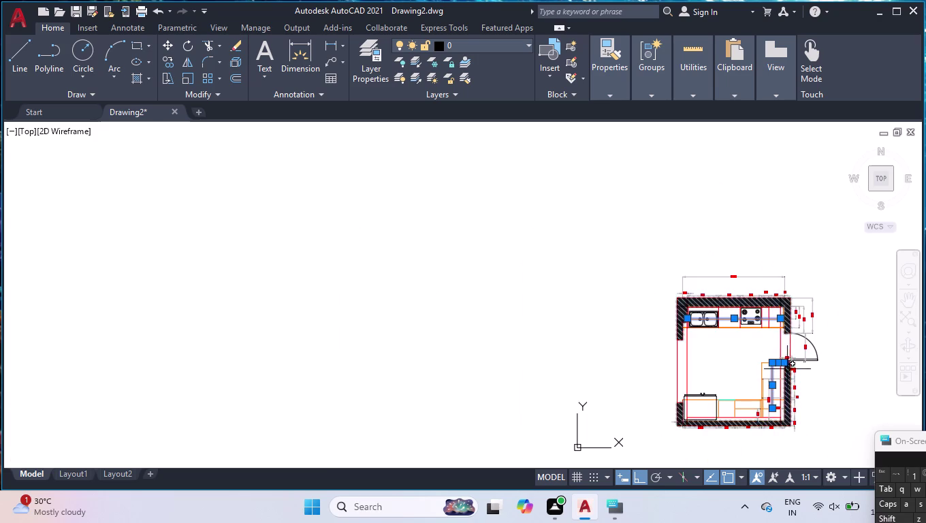
scroll(up, 3)
scroll(down, 3)
scroll(up, 3)
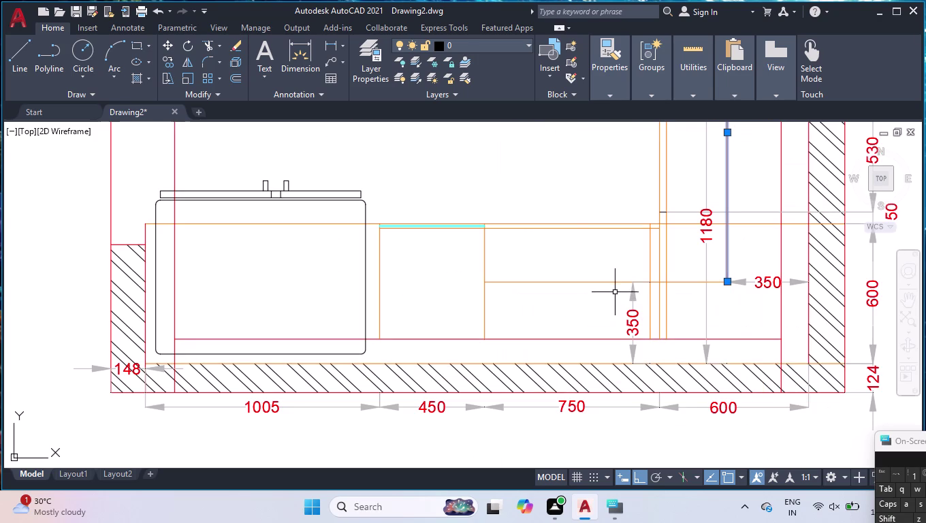
click(601, 282)
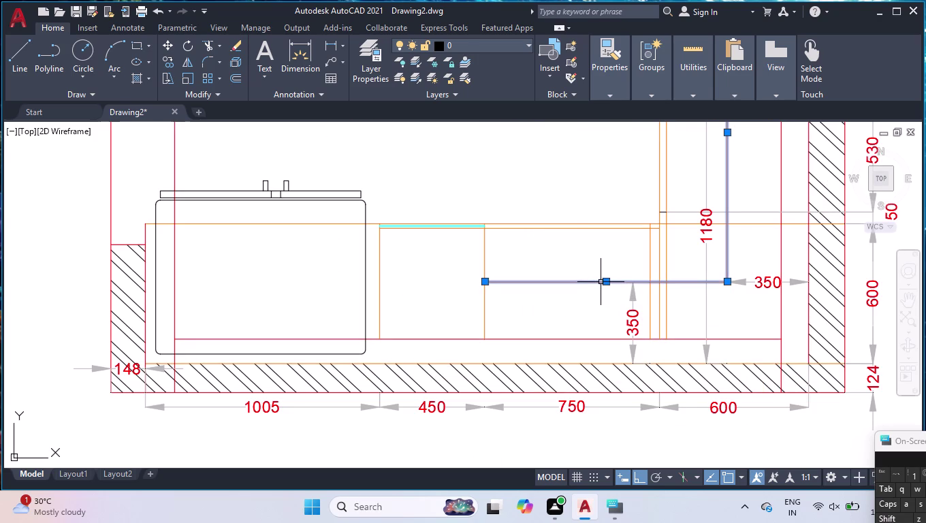
click(486, 246)
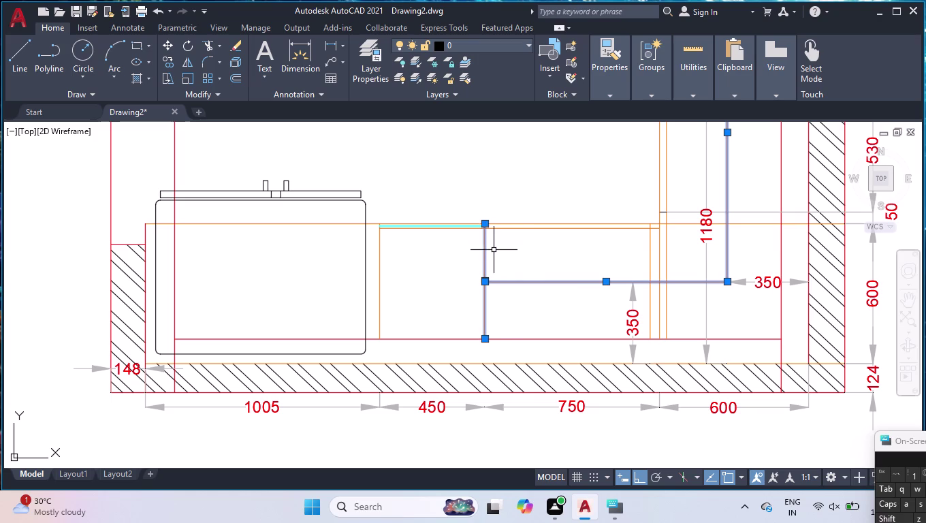
click(525, 361)
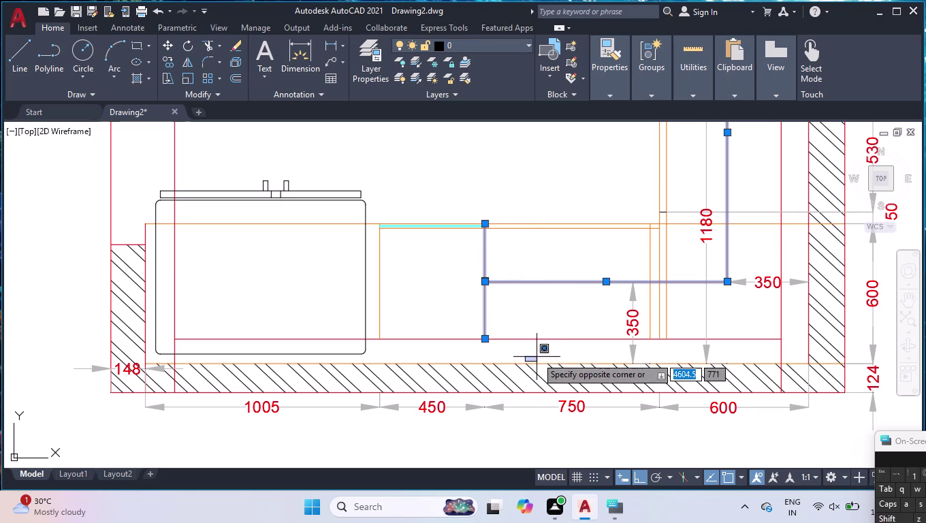
click(534, 364)
click(539, 362)
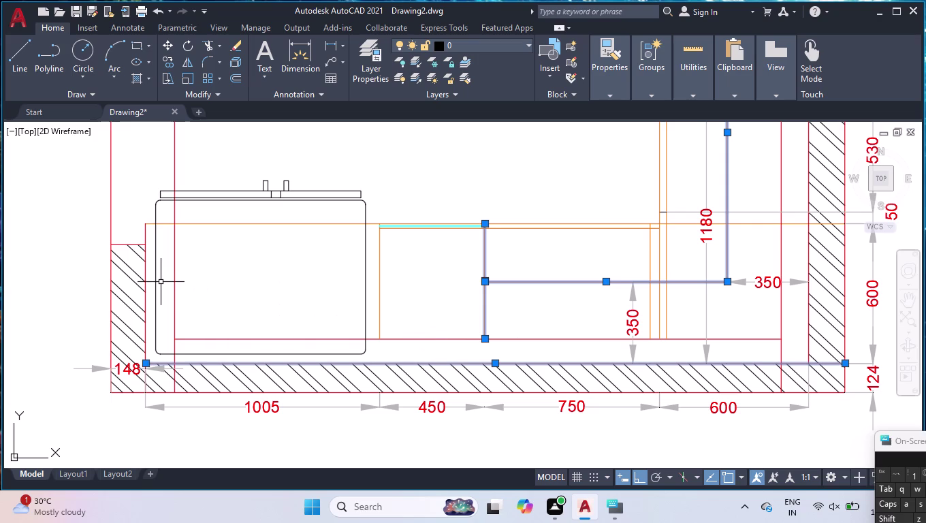
click(201, 223)
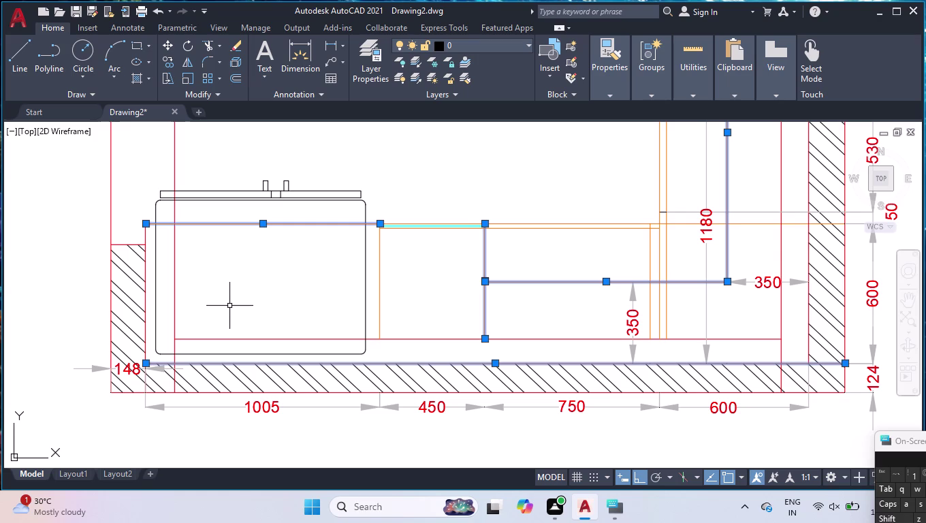
Change the selected lines' colour to green Color 112 in Properties.
key(ctrl+1)
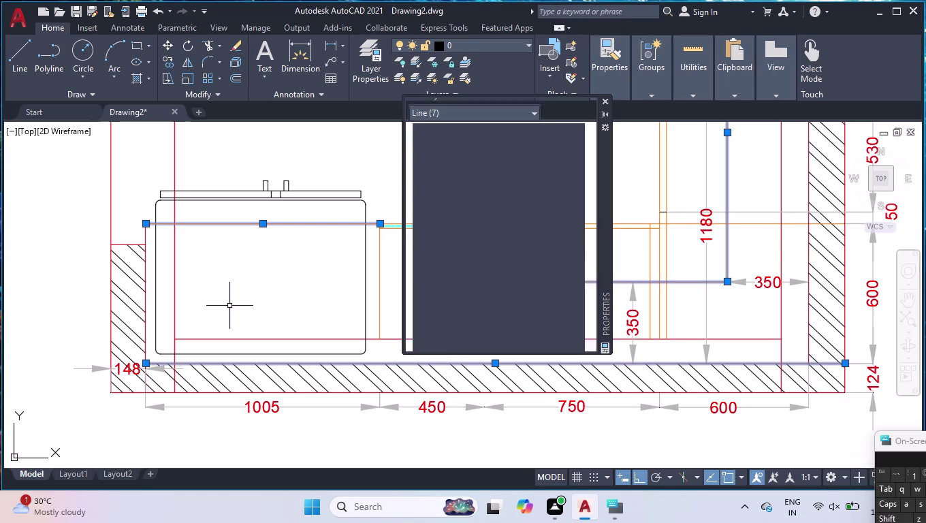
click(561, 144)
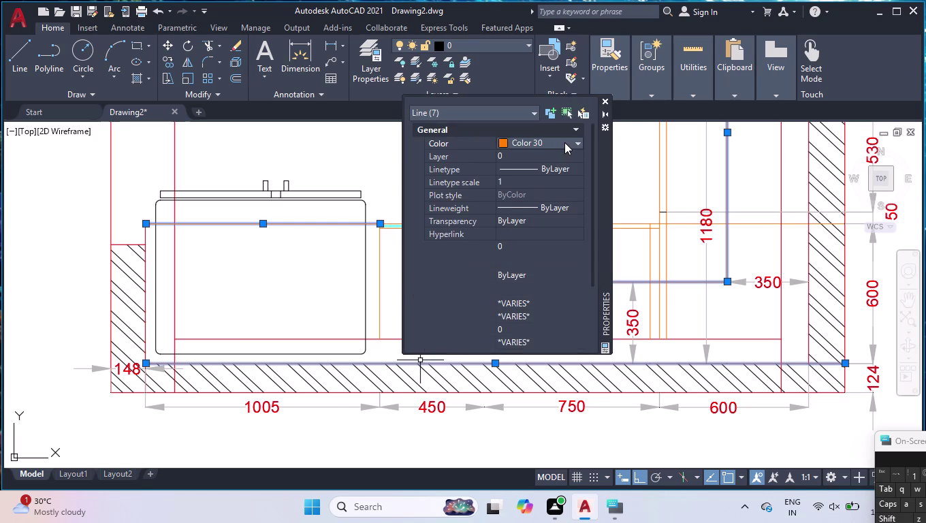
click(564, 142)
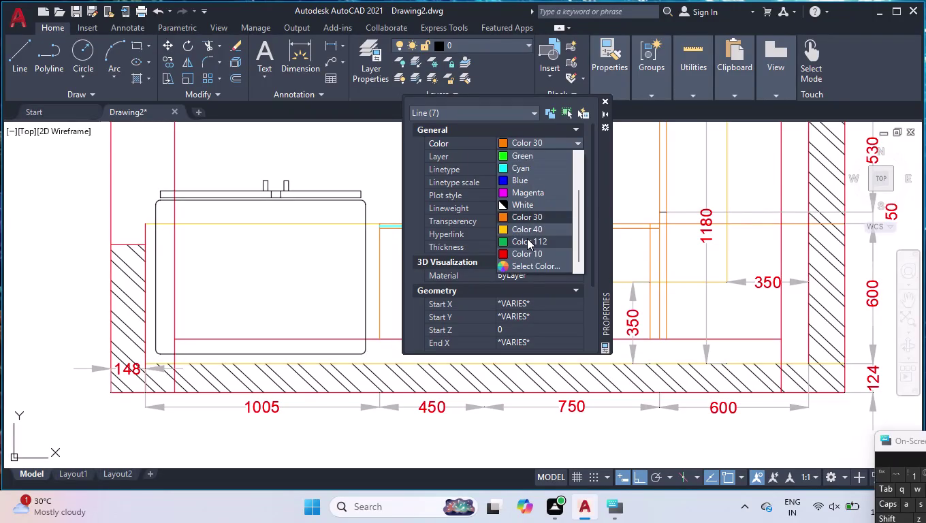
click(527, 239)
click(604, 103)
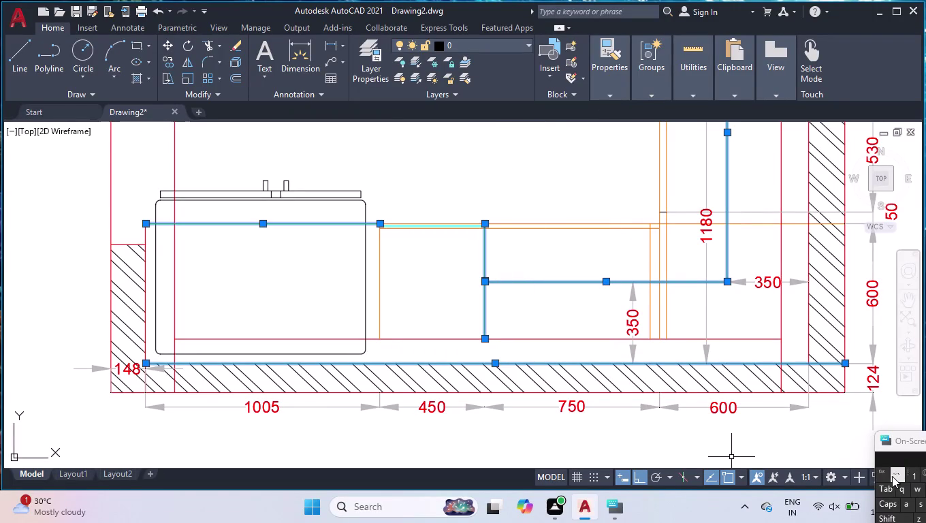
key(Escape)
text(ung)
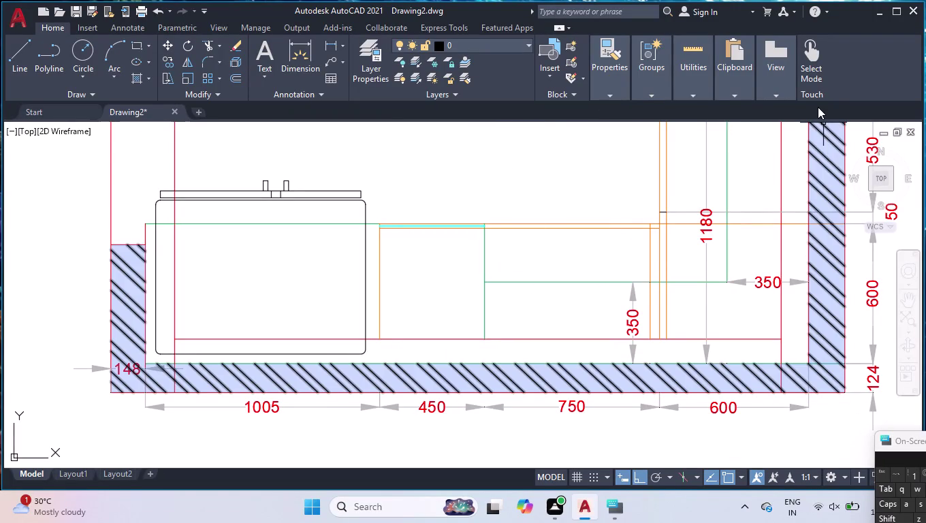
text(ung)
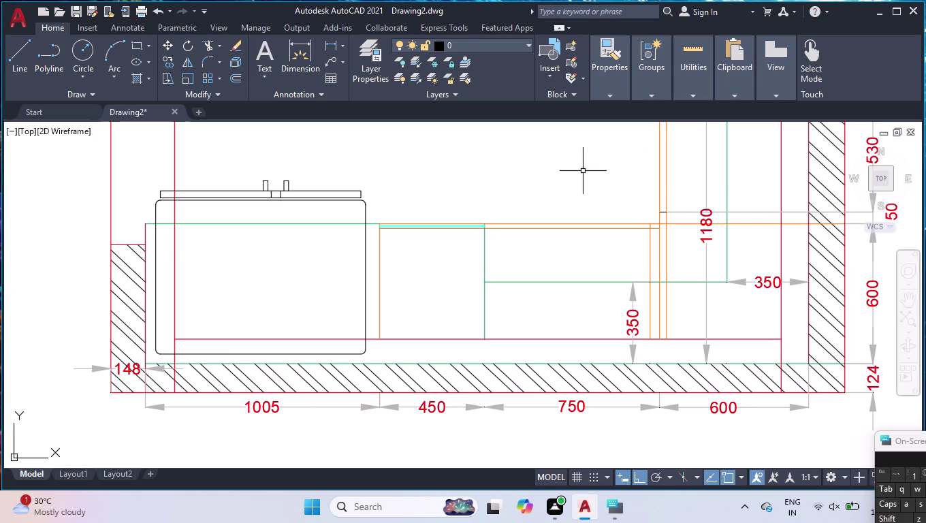
click(583, 172)
click(562, 189)
drag(580, 154, 528, 215)
right_drag(474, 153, 465, 154)
text(un)
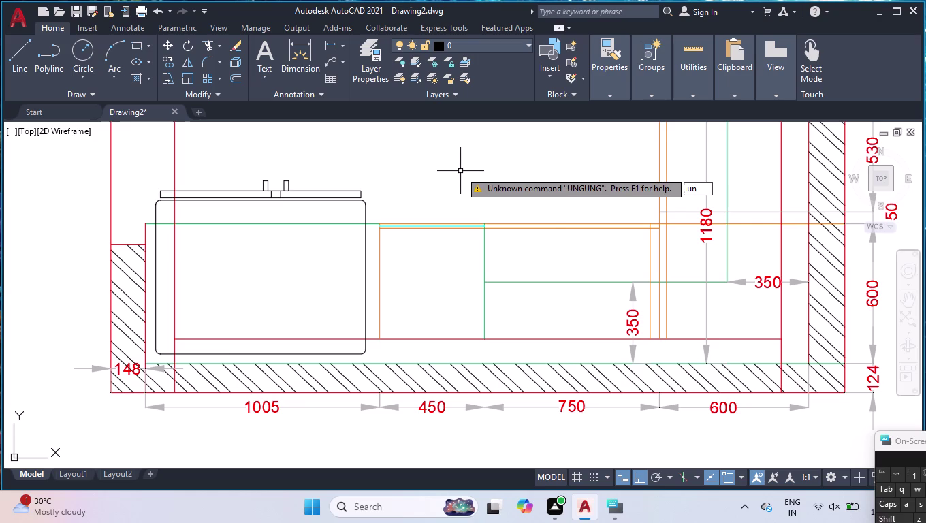
text(g)
key(Return)
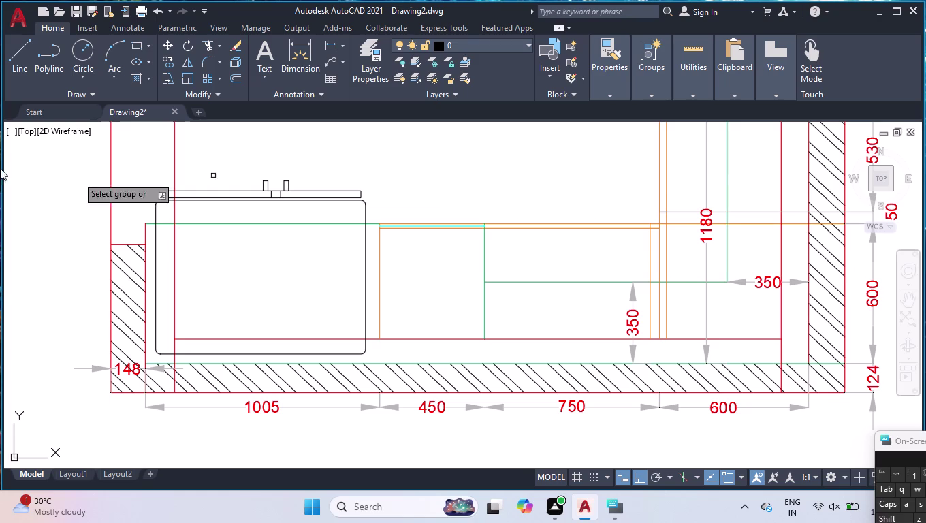
click(110, 183)
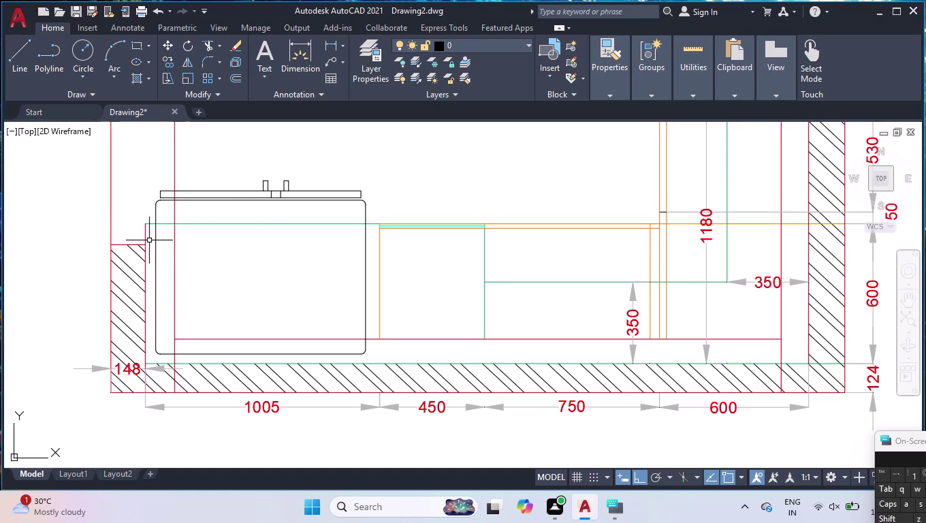
text(match)
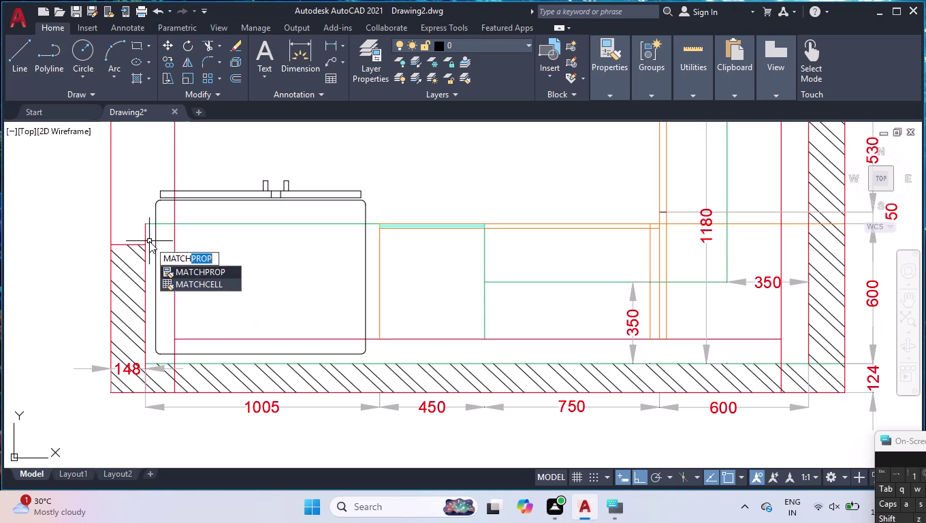
key(Return)
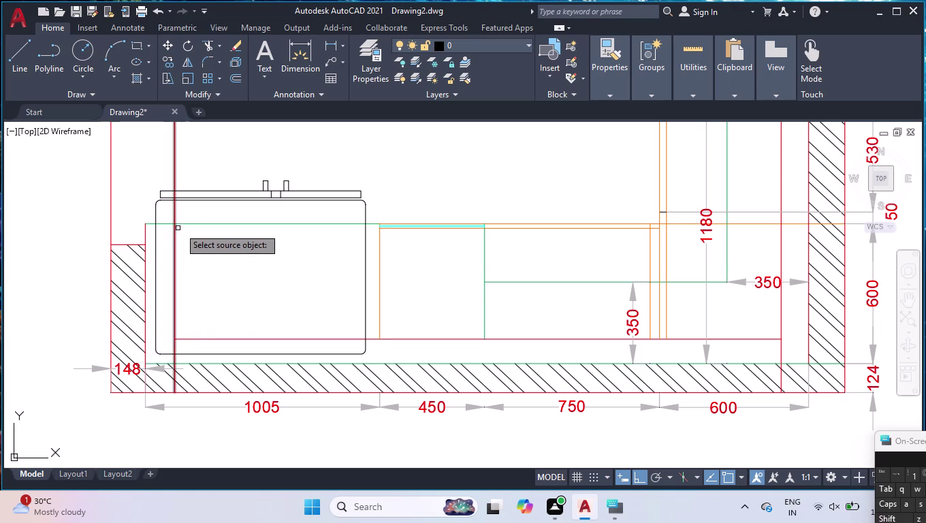
click(196, 224)
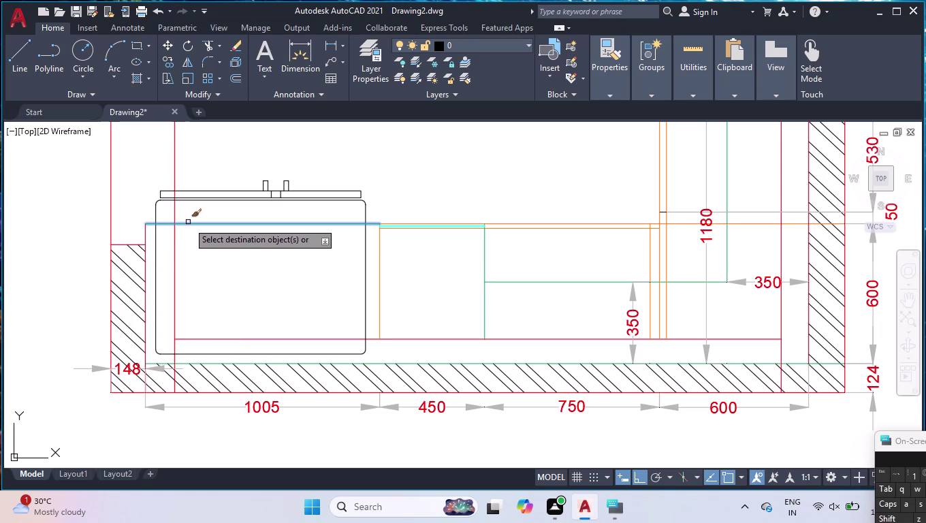
click(188, 222)
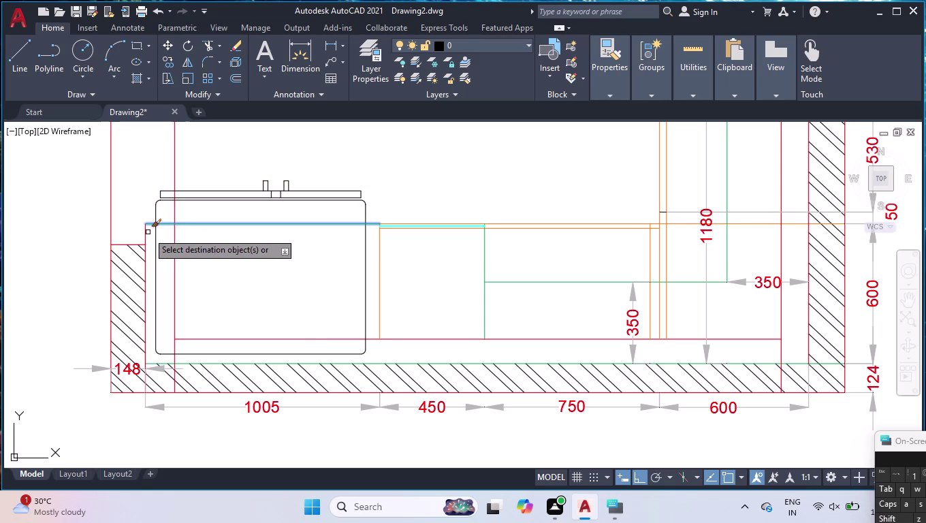
click(145, 232)
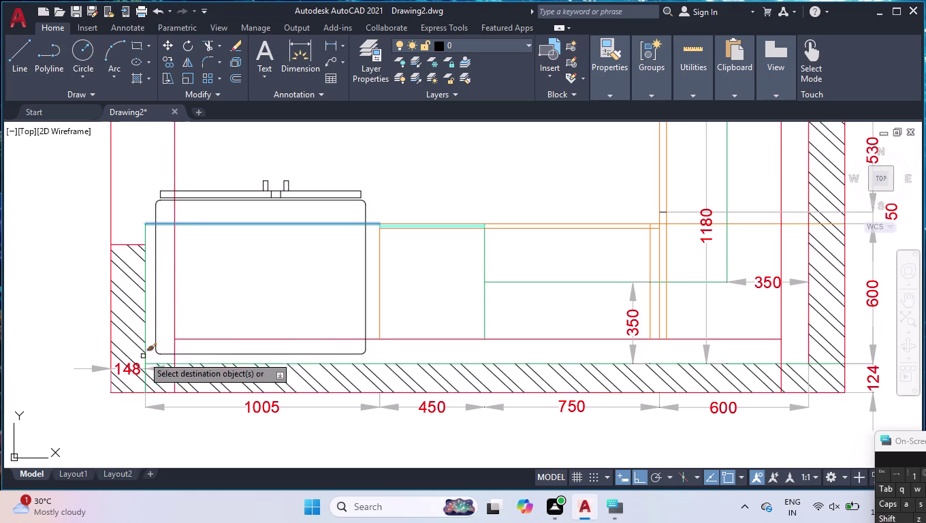
scroll(up, 3)
click(149, 345)
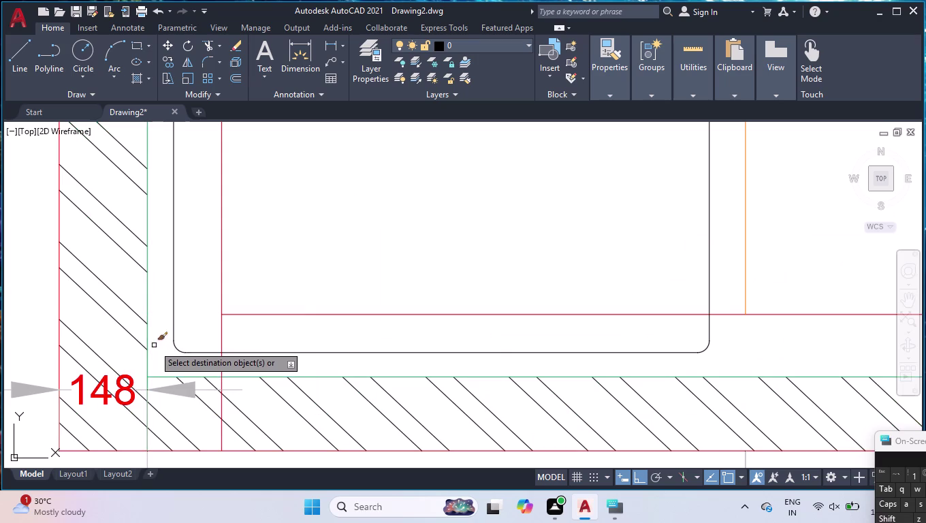
key(Return)
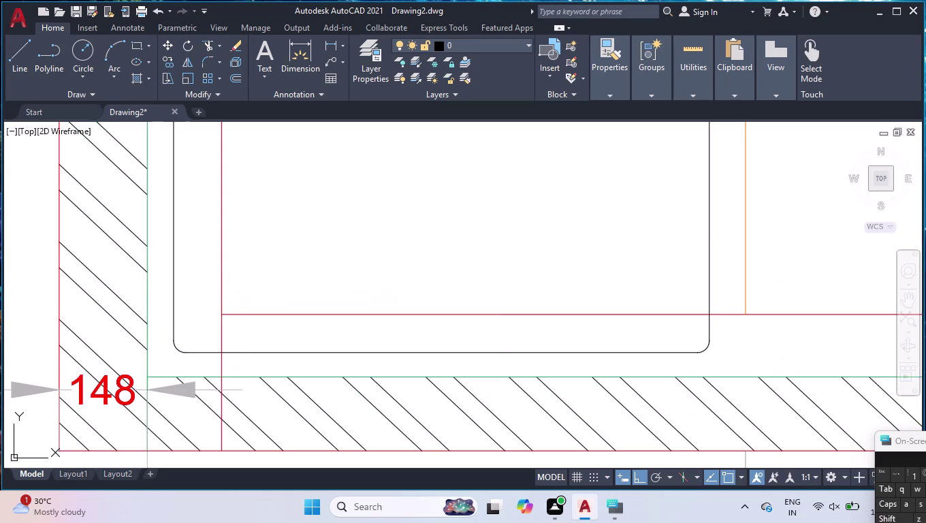
scroll(down, 3)
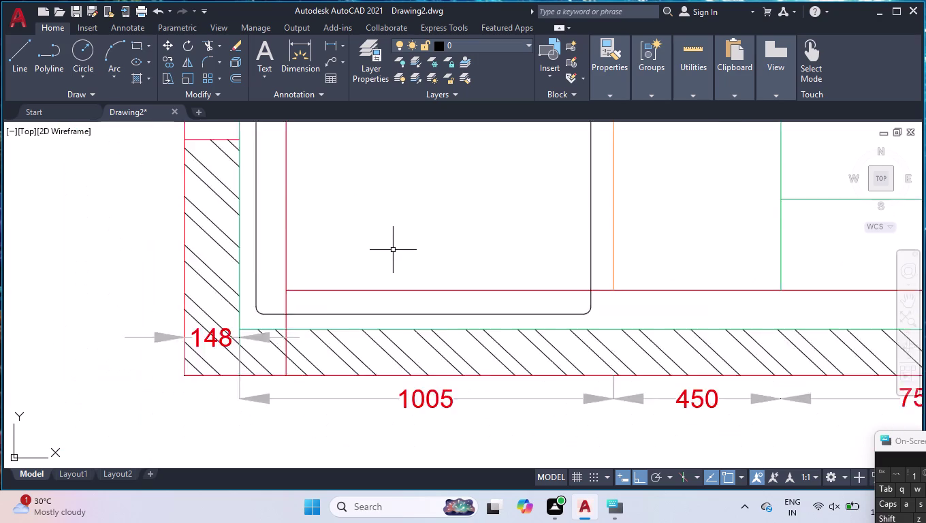
scroll(down, 3)
scroll(down, 3)
scroll(down, 3)
scroll(down, 3)
scroll(up, 3)
scroll(up, 3)
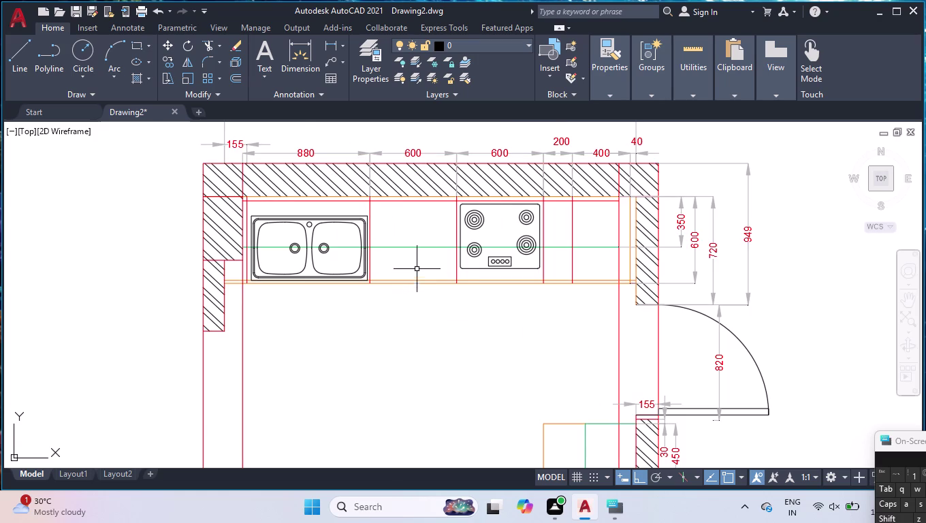
scroll(down, 3)
scroll(up, 3)
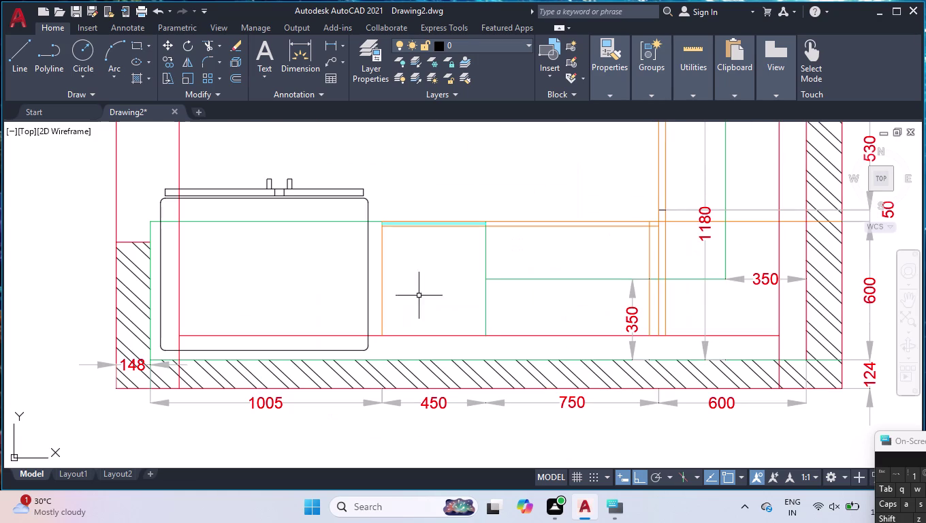
text(ex)
Extend the short vertical cabinet lines and the fenced right-hand lines down to the wall.
key(Return)
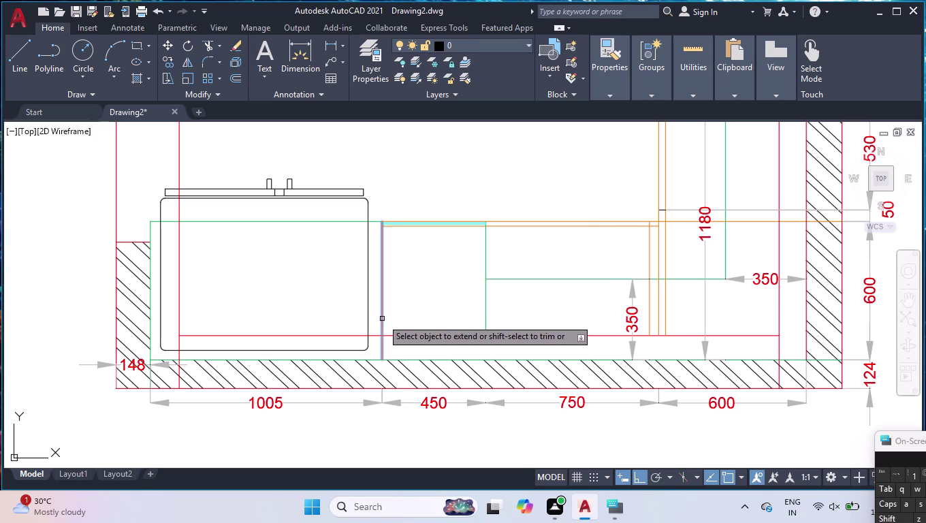
click(382, 318)
click(486, 325)
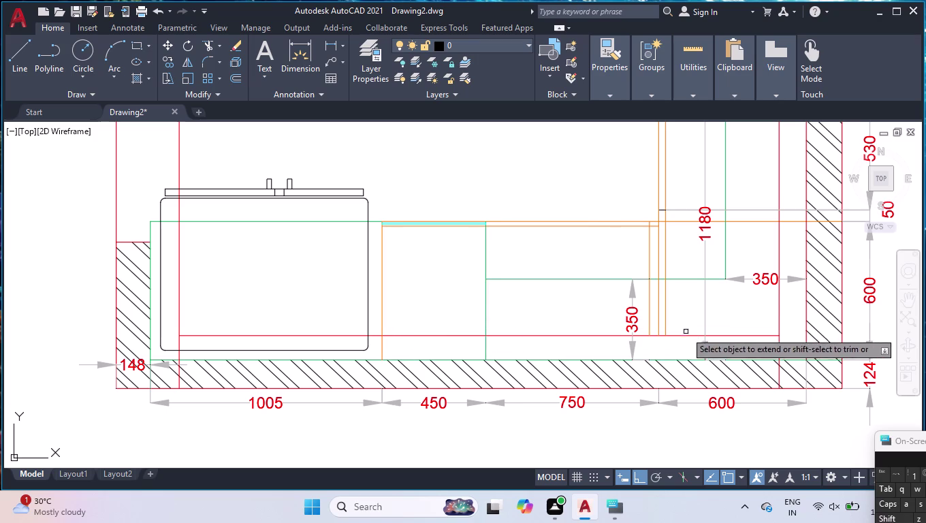
click(683, 323)
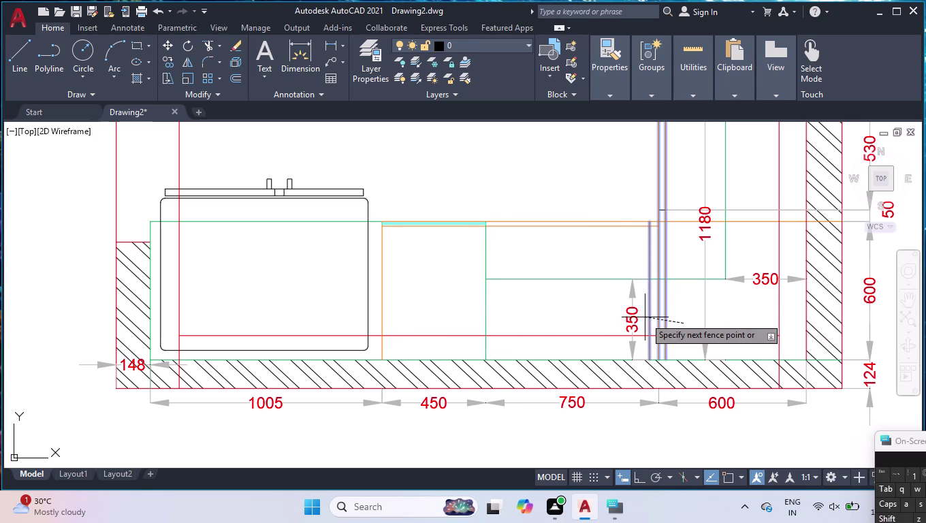
click(645, 317)
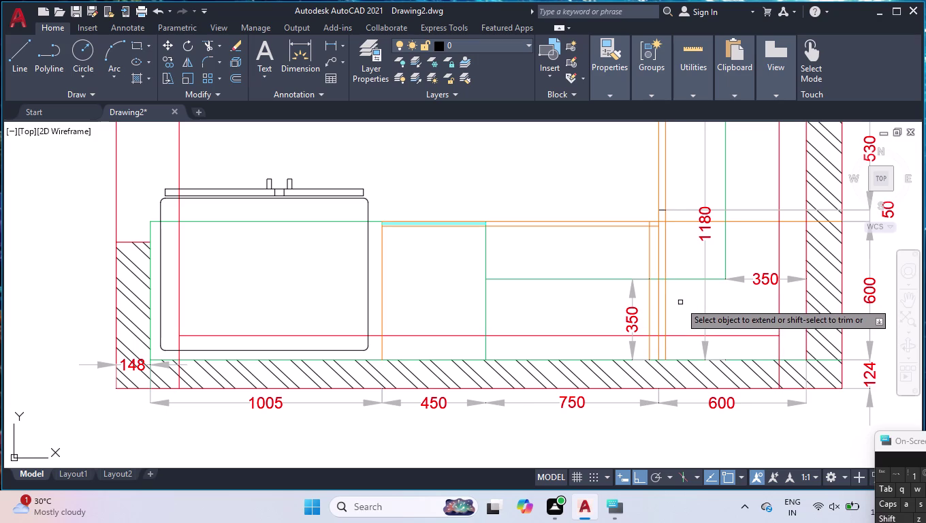
key(Return)
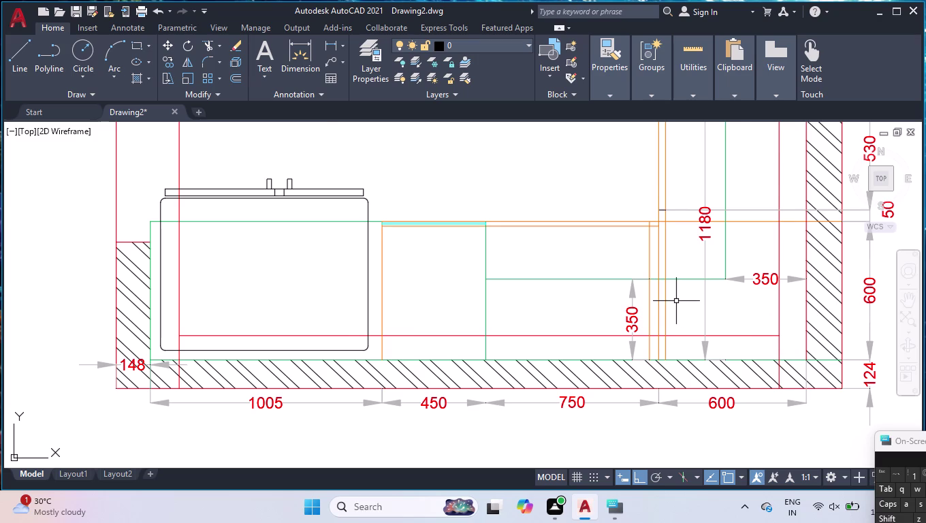
Zoom out to review the extended cabinet lines.
scroll(down, 3)
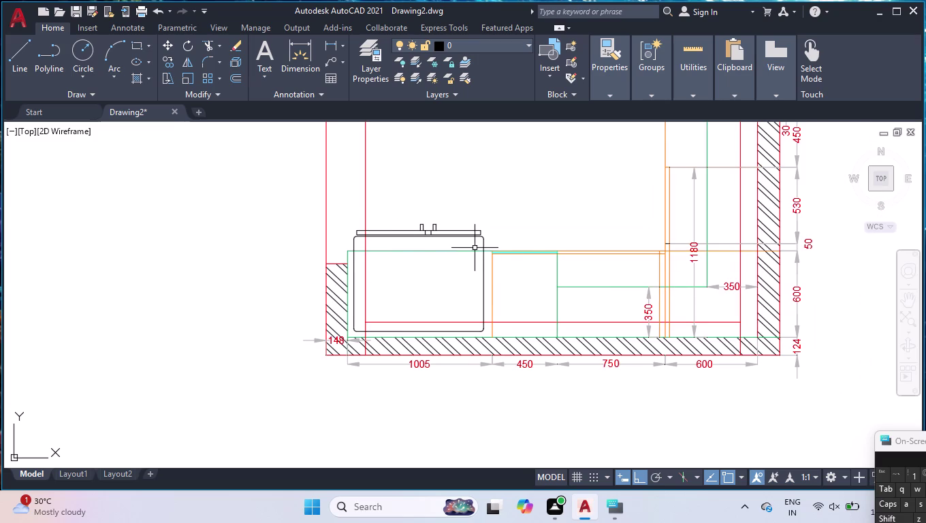
scroll(down, 3)
scroll(down, 3)
scroll(up, 3)
scroll(down, 3)
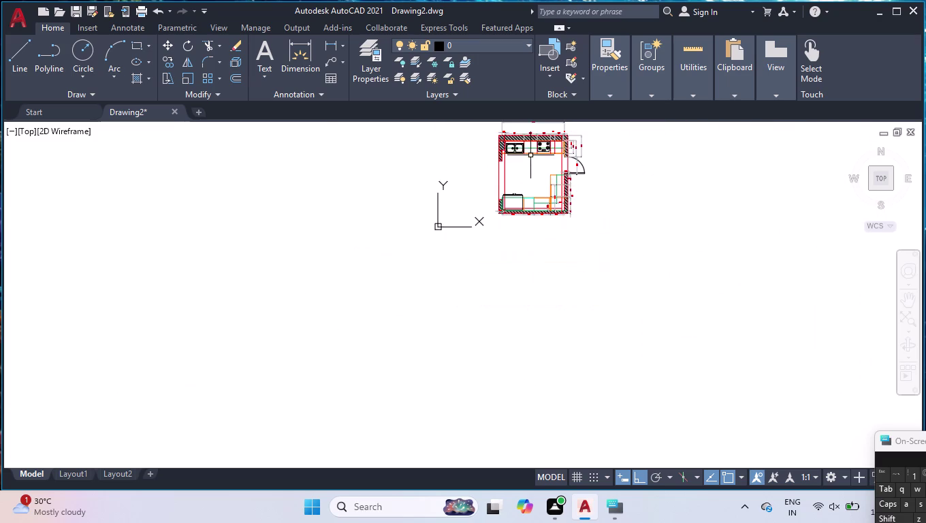
scroll(up, 3)
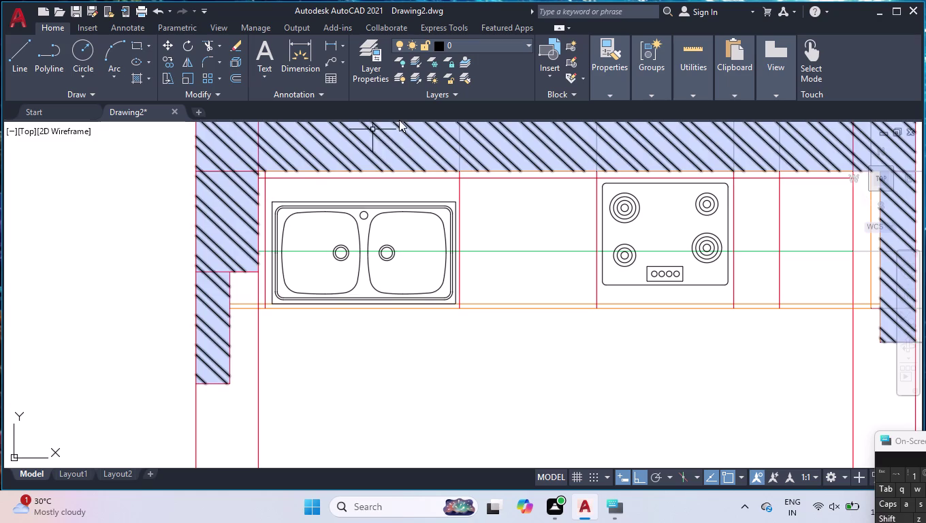
scroll(down, 3)
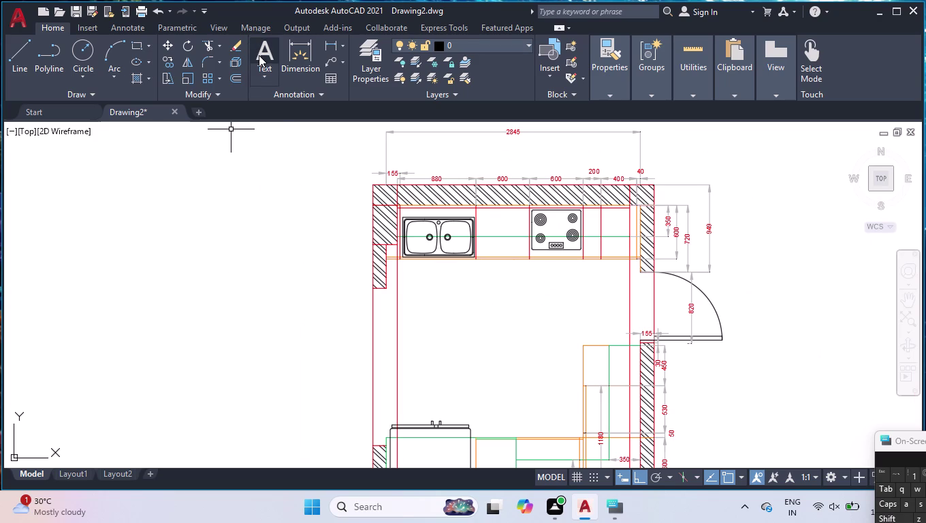
Place an MText note reading '2-Openable Shutter' in a box below the sink cabinet.
click(259, 55)
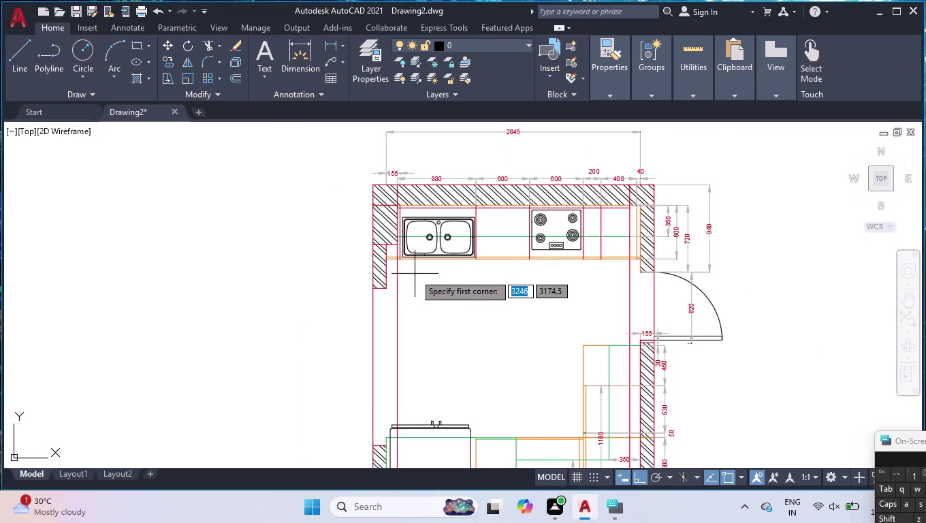
click(409, 267)
click(476, 281)
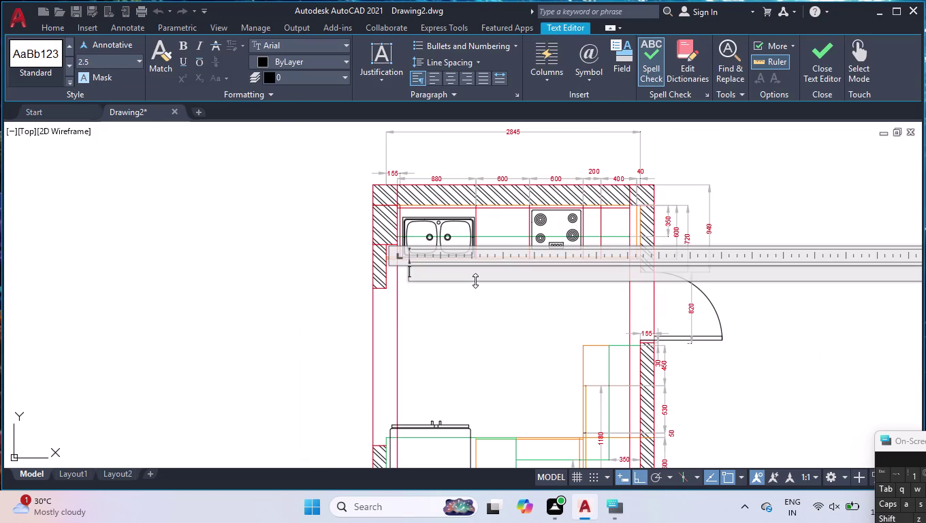
key(2)
key(minus)
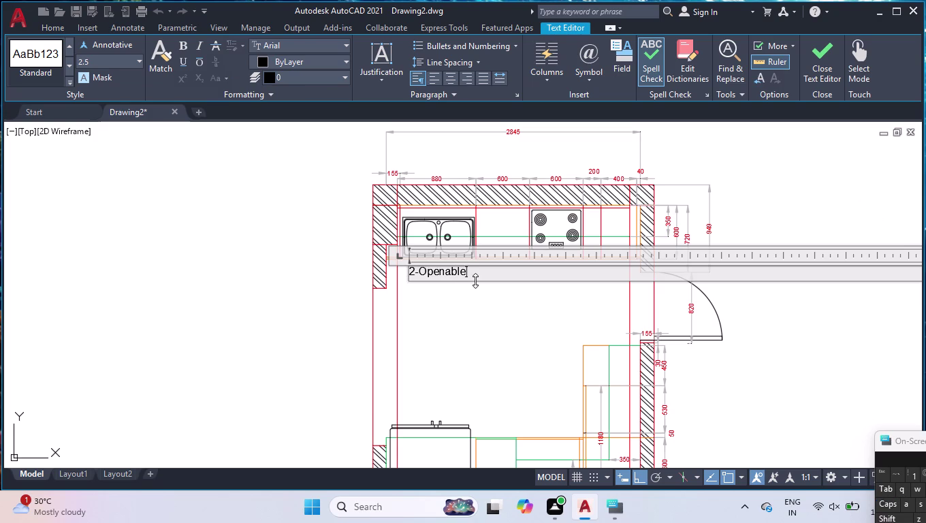
key(space)
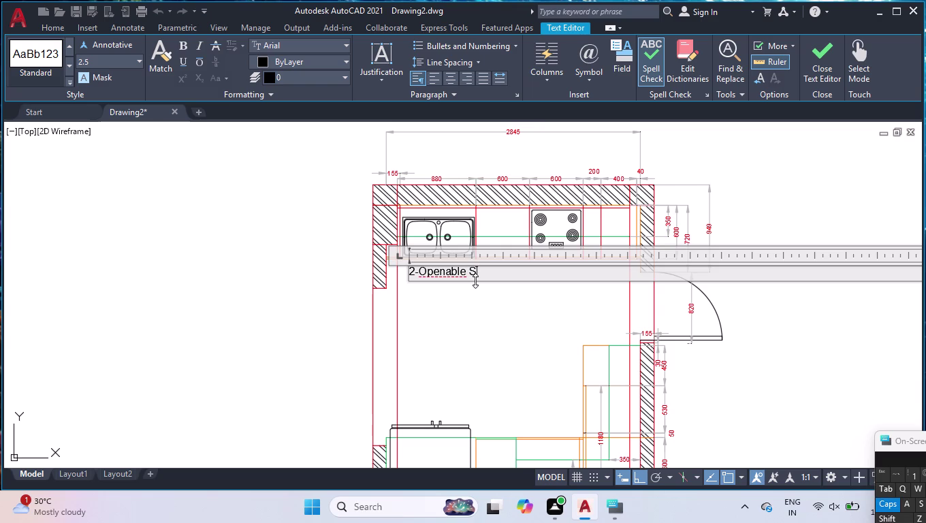
text(hutter)
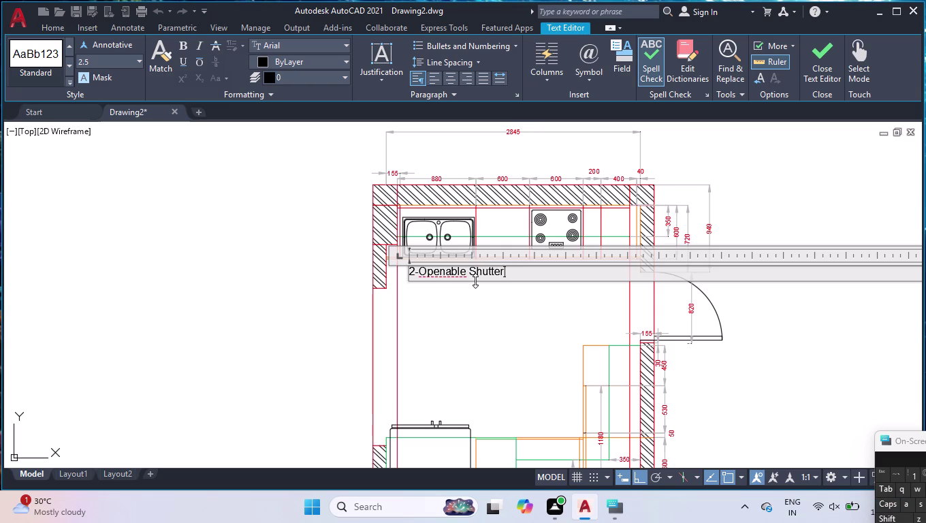
click(445, 316)
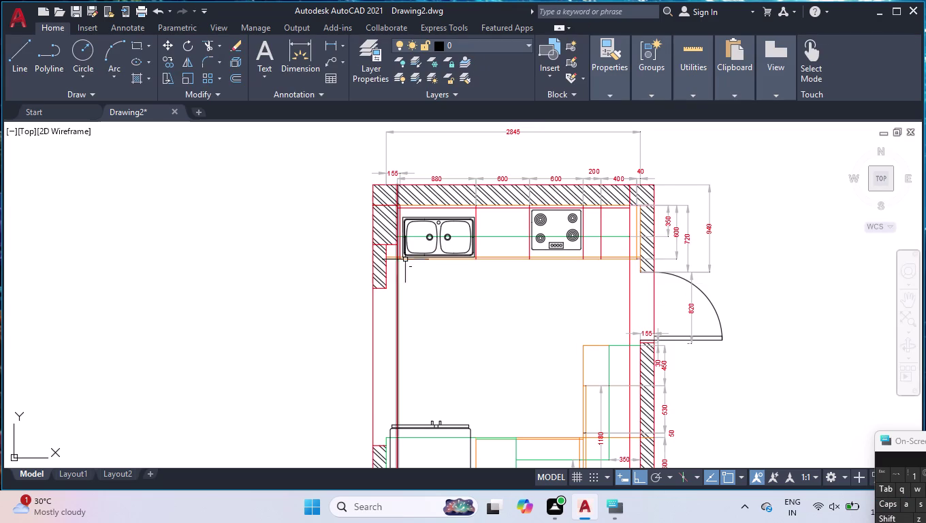
Select the shutter label and show its properties, moving the palette clear of the plan.
click(410, 267)
key(ctrl+1)
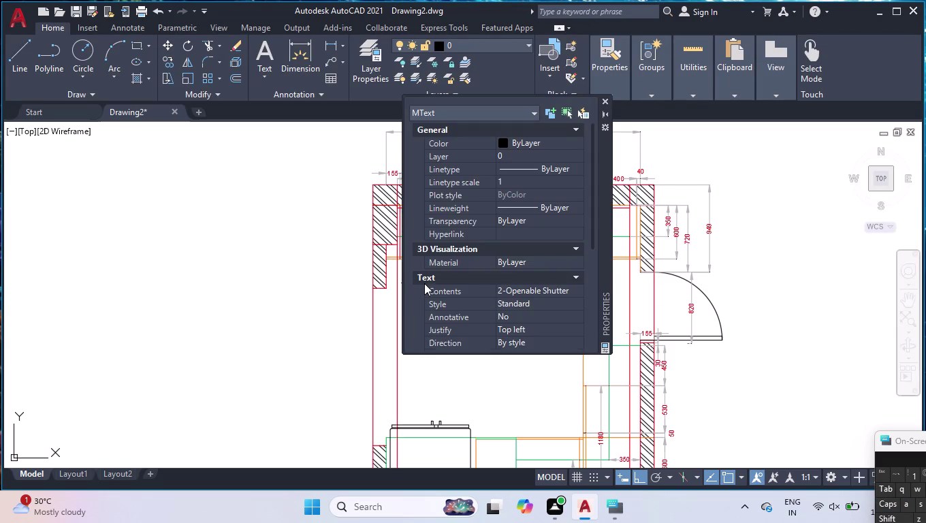
drag(503, 100, 238, 200)
drag(608, 186, 434, 203)
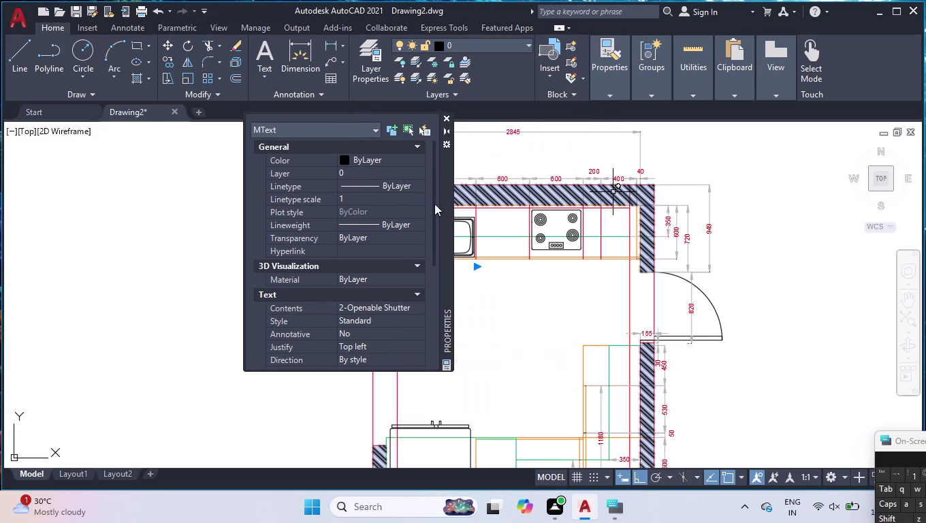
drag(435, 204, 330, 234)
scroll(down, 3)
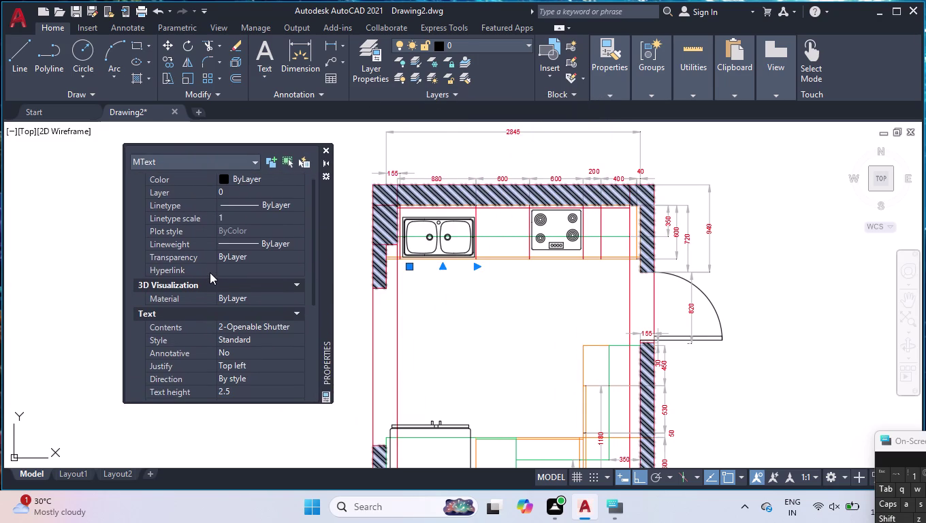
scroll(down, 3)
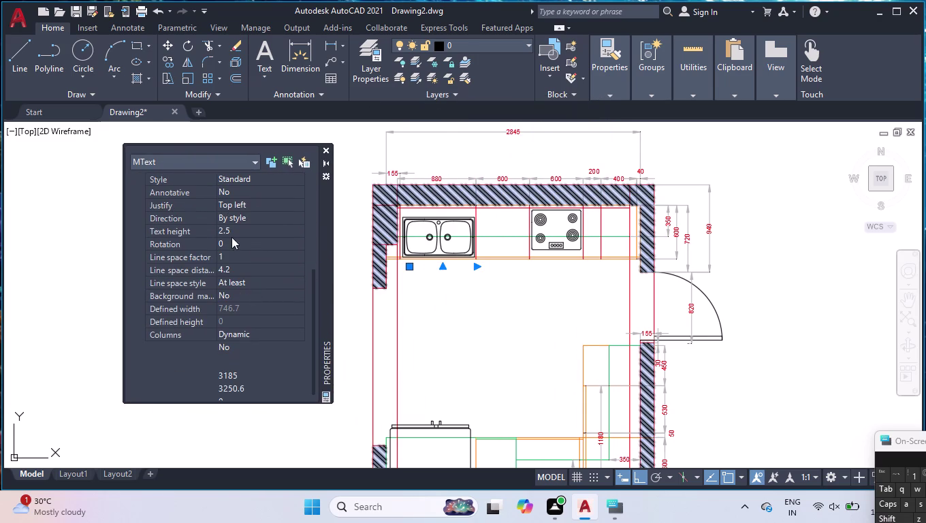
Try text heights of 8, 15 and 30 on the shutter label.
click(245, 226)
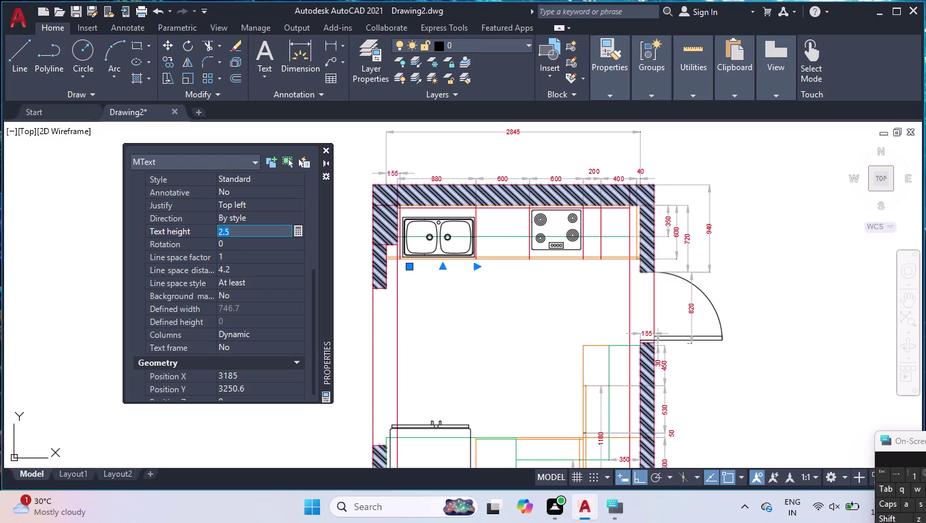
key(8)
key(Return)
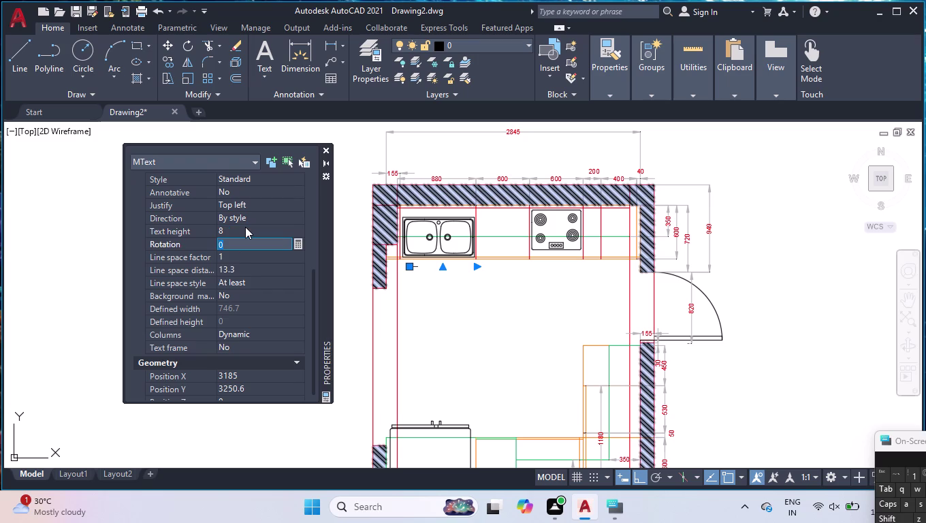
click(245, 227)
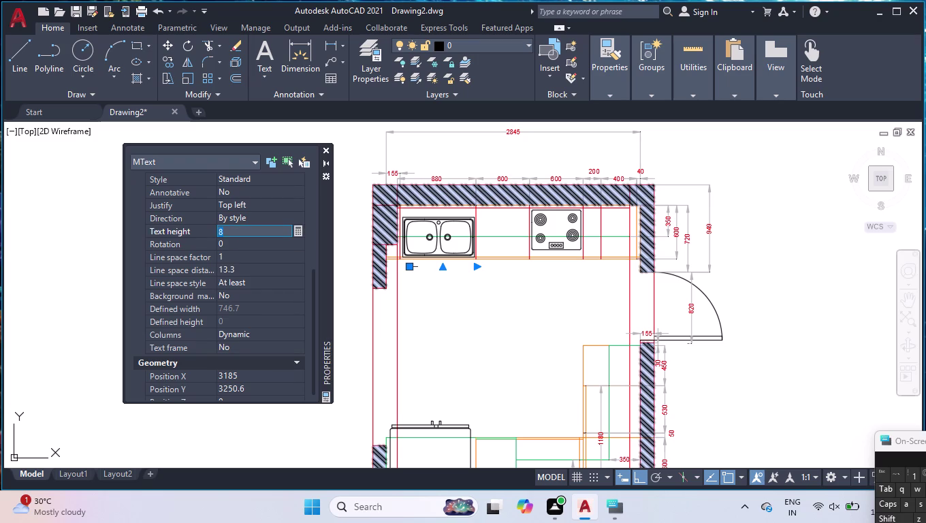
text(15)
key(Return)
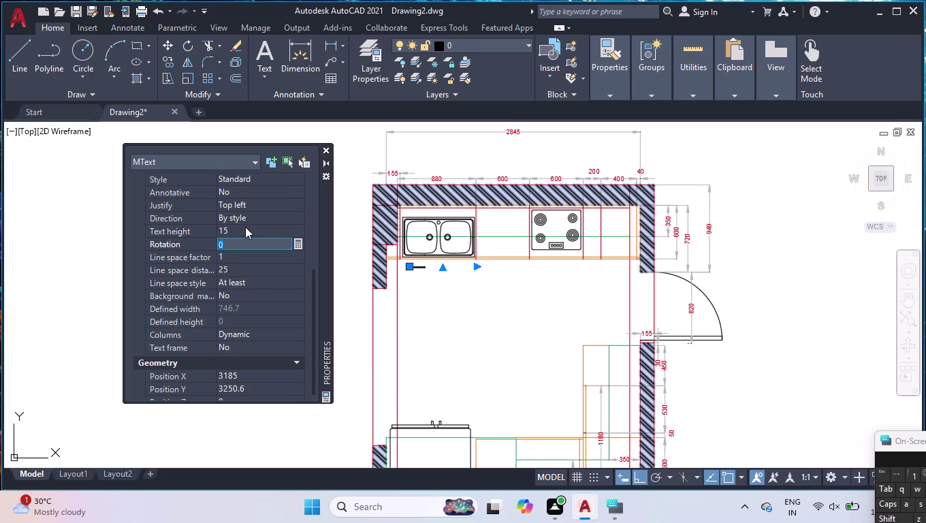
click(245, 227)
text(3)
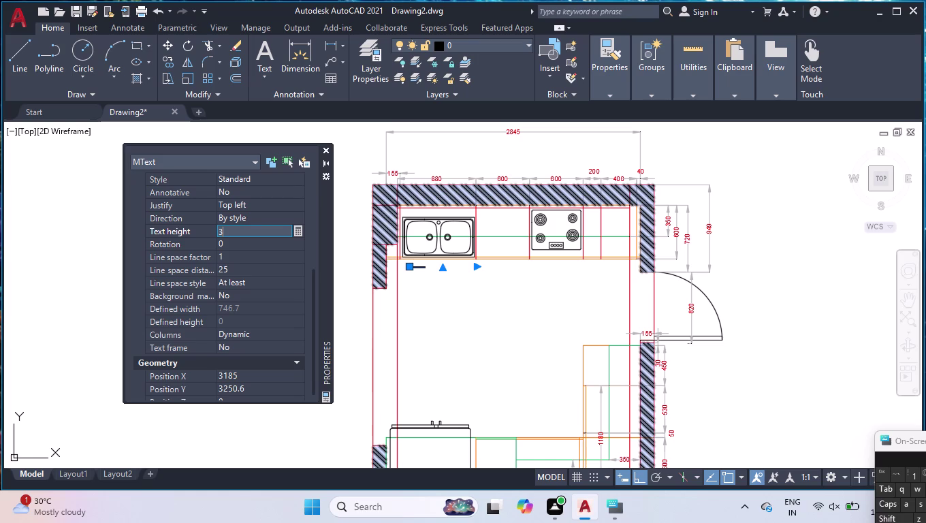
text(0)
key(Return)
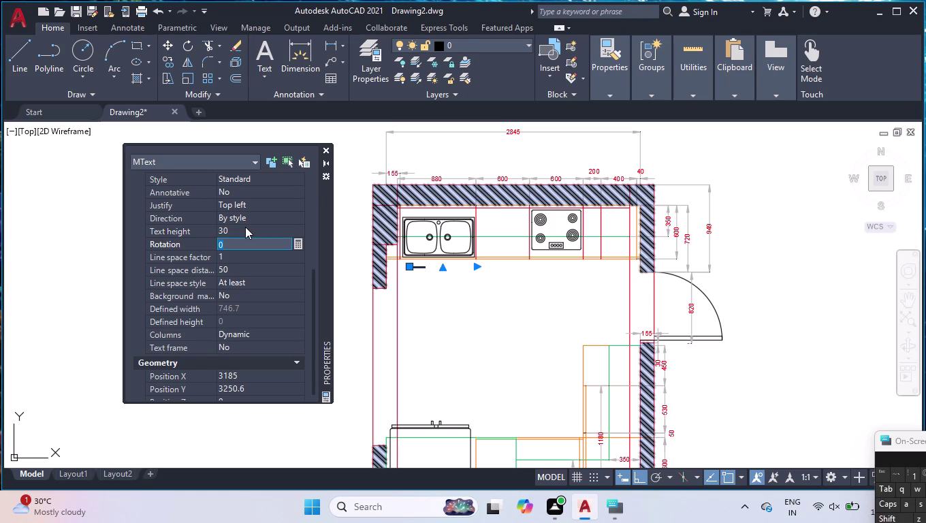
Raise the label's text height to 40, then settle on 50, and deselect.
click(245, 227)
text(40)
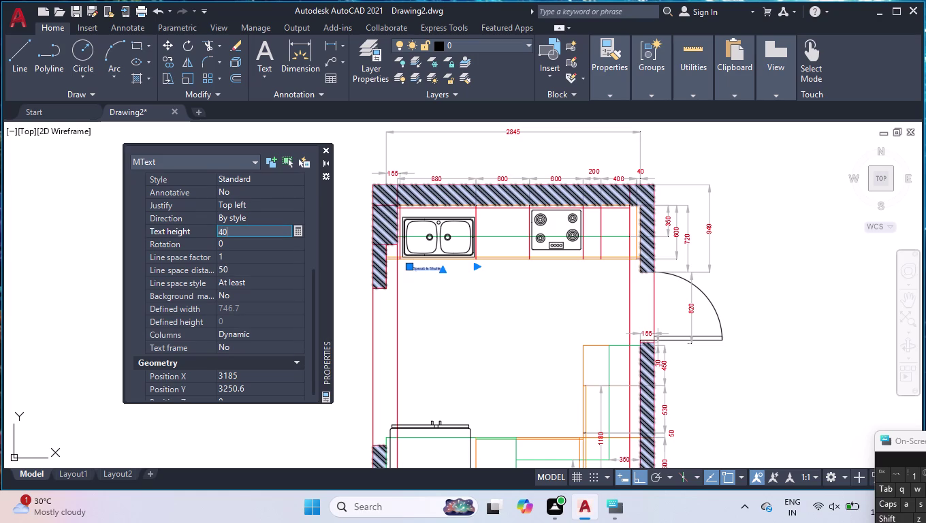
key(Return)
click(246, 227)
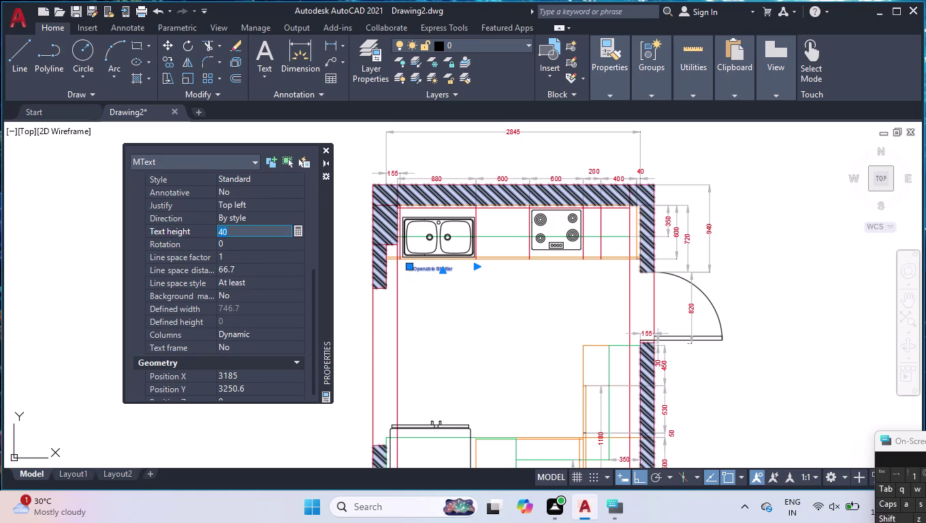
text(5-)
key(BackSpace)
key(0)
key(Return)
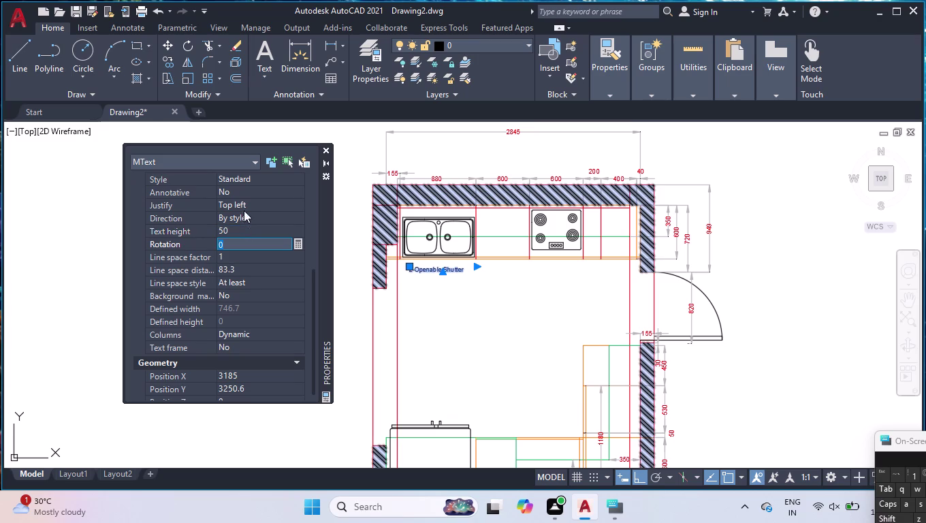
click(324, 150)
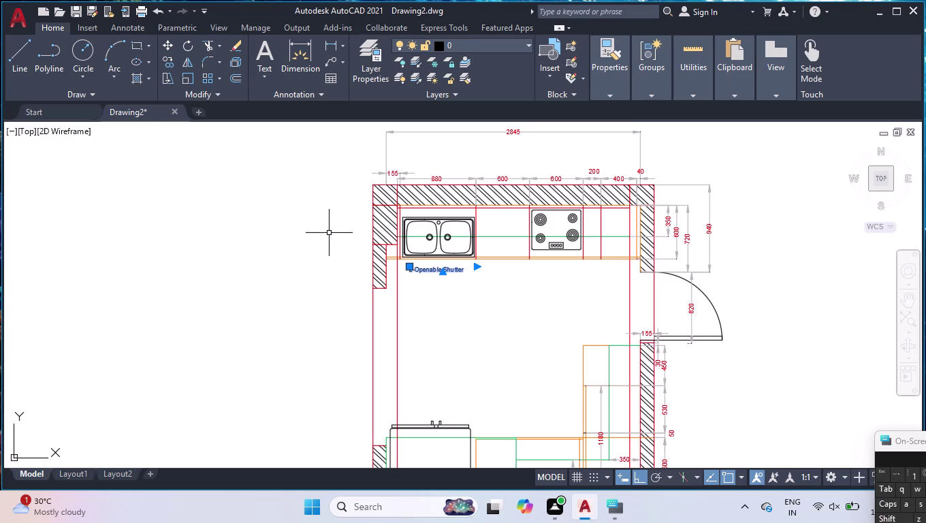
key(Escape)
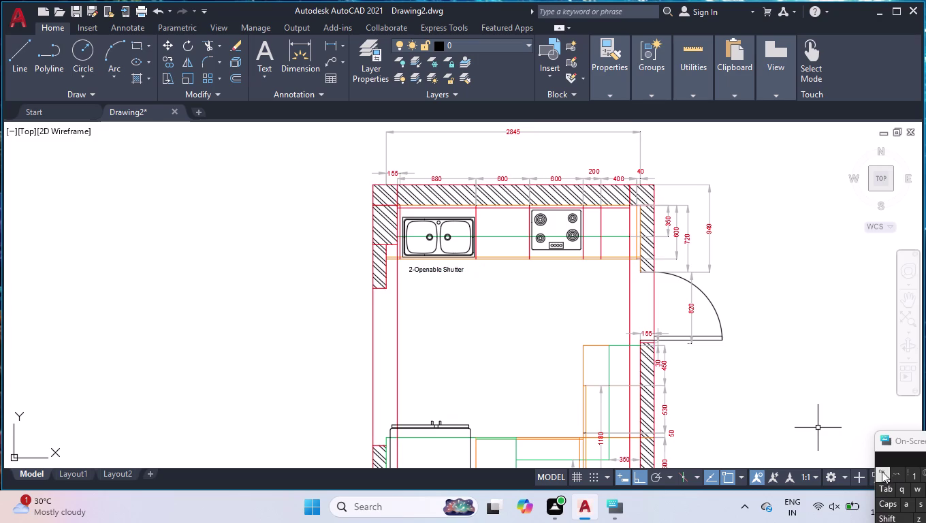
Copy the shutter label with COPY to spots under the cabinets right of the sink.
click(435, 268)
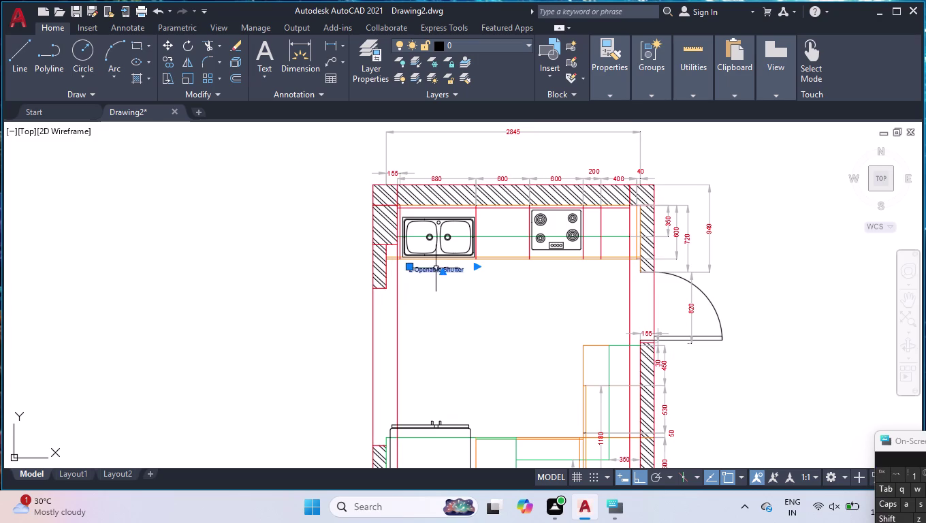
text(cop)
key(Return)
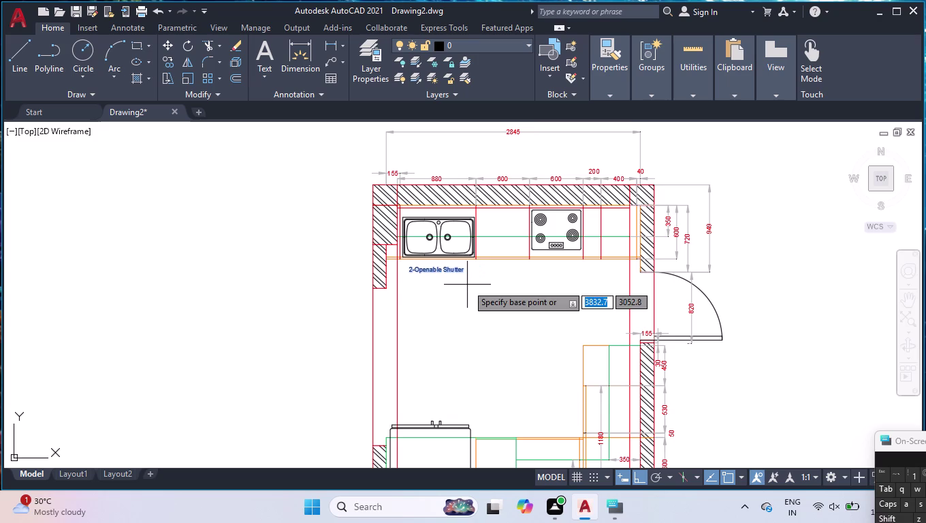
click(408, 267)
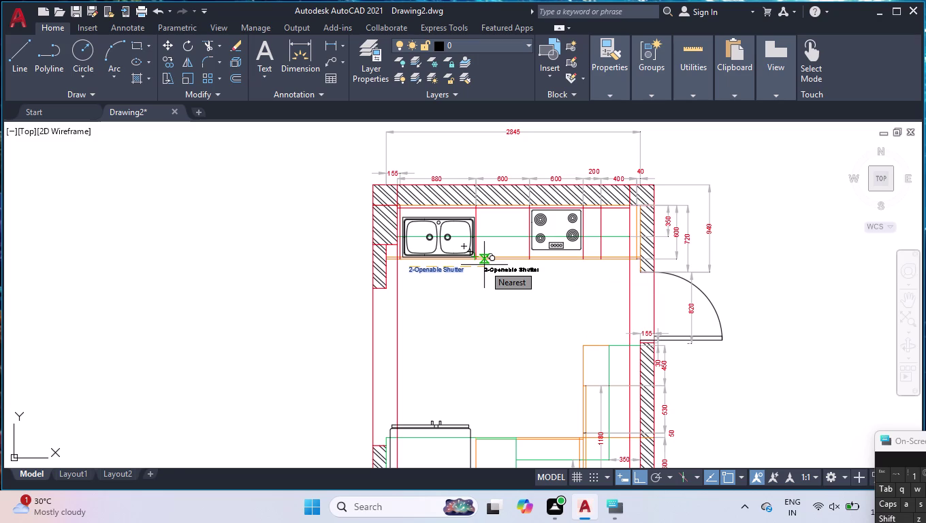
click(484, 265)
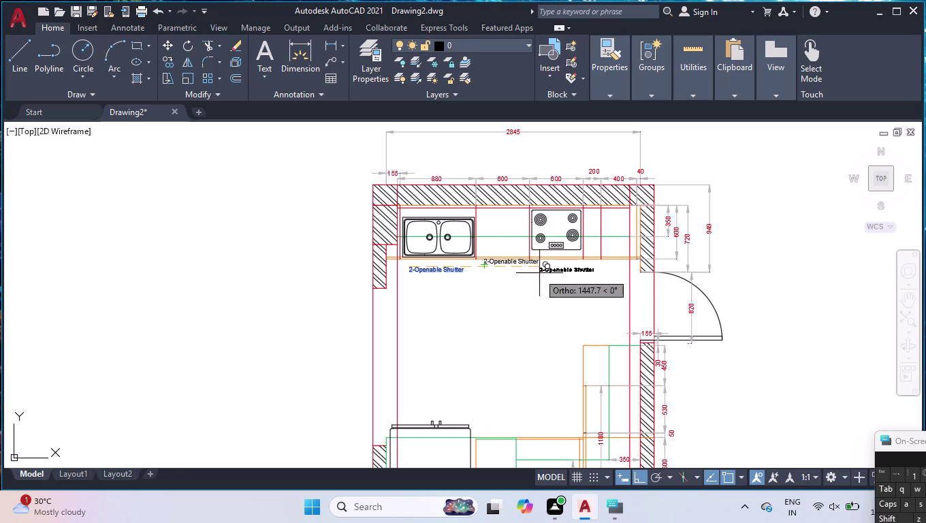
click(548, 270)
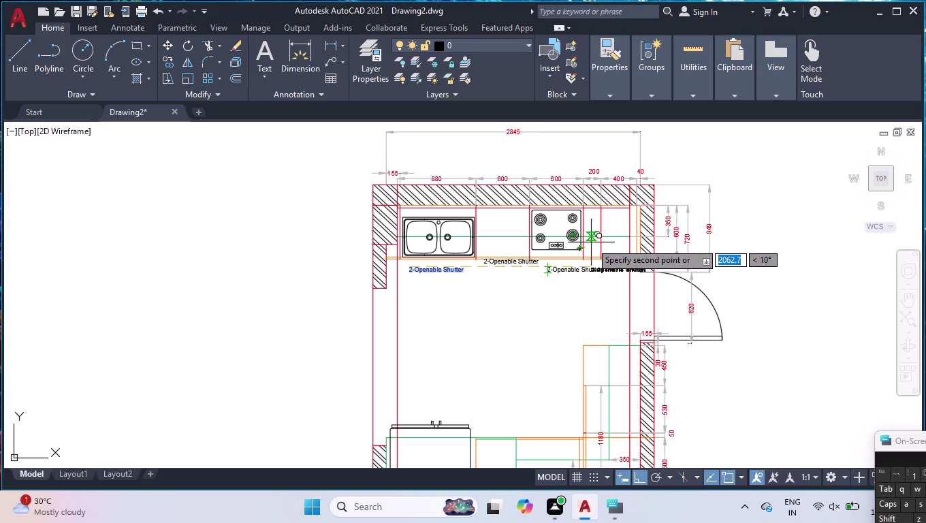
click(658, 476)
scroll(up, 3)
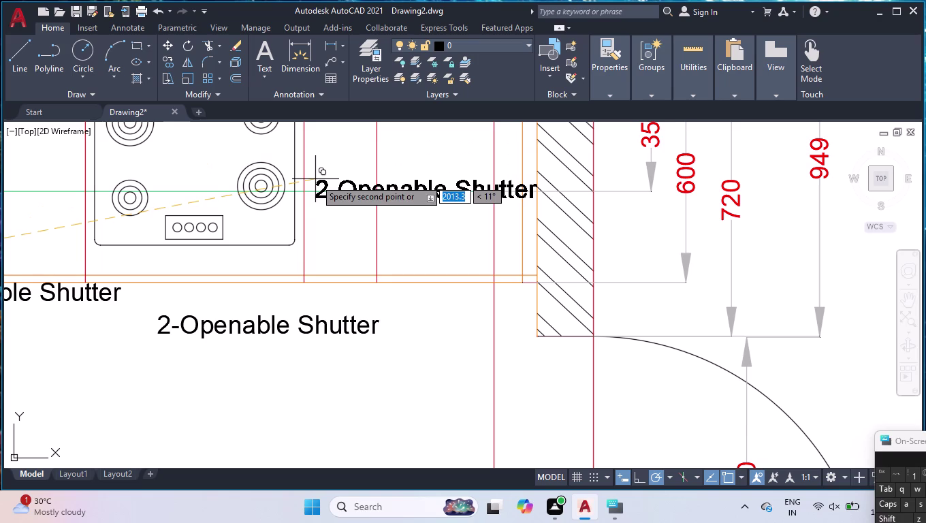
key(Escape)
scroll(down, 3)
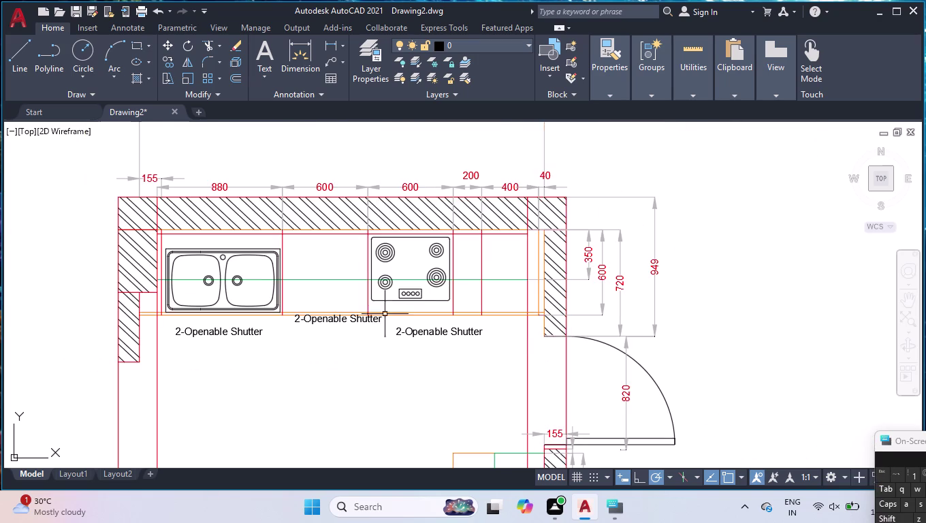
scroll(up, 3)
Reword the middle label from 'Openable Shutter' to '2-Innotech Drawer'.
double_click(432, 353)
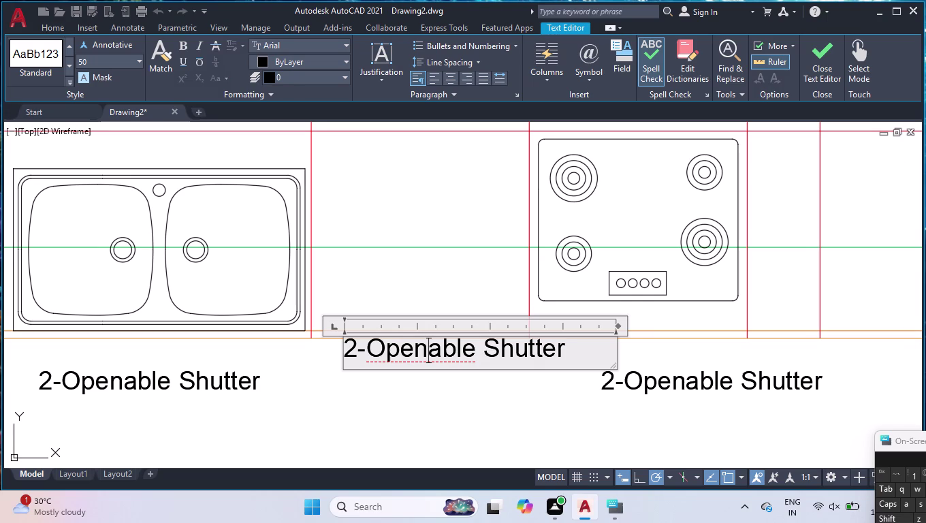
drag(563, 346, 375, 349)
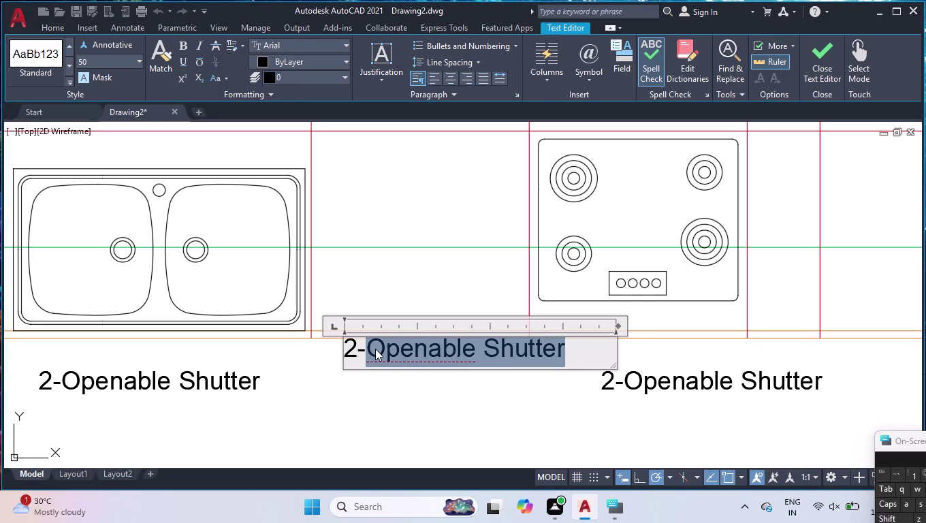
text(nno)
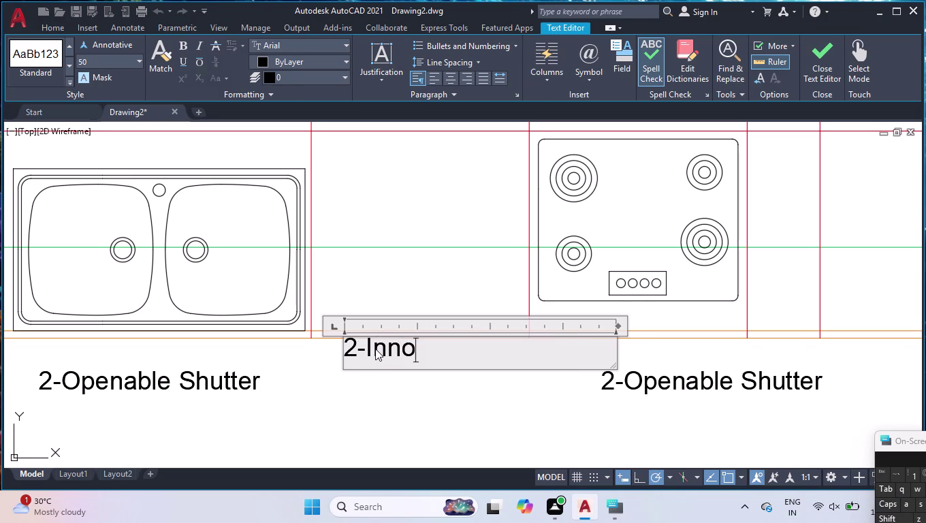
text(t)
text(e)
text(ch)
key(space)
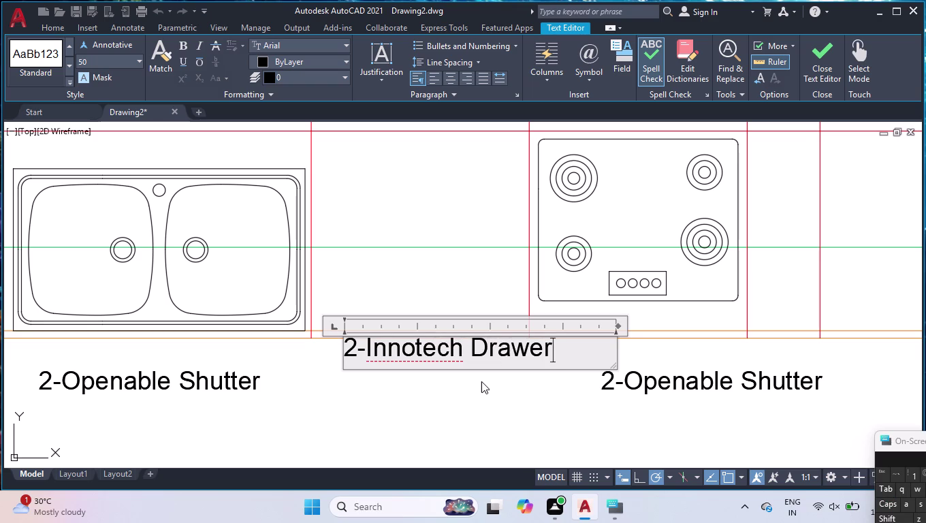
click(516, 436)
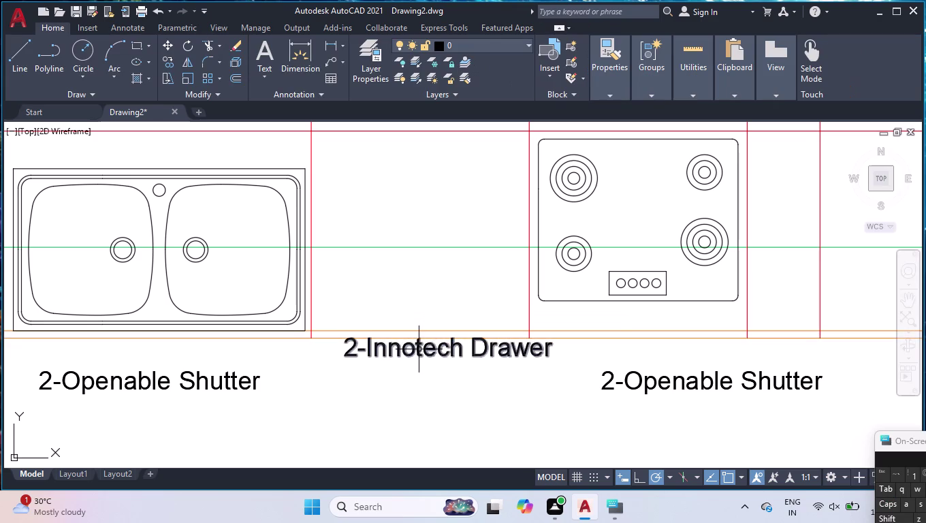
Move the Innotech Drawer label level with the shutter labels, then open the right label.
click(419, 351)
click(345, 338)
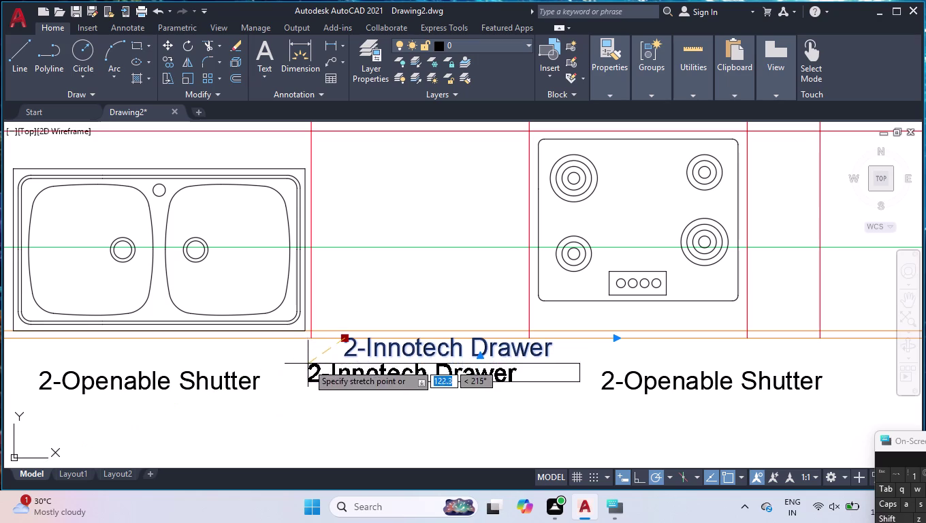
click(310, 368)
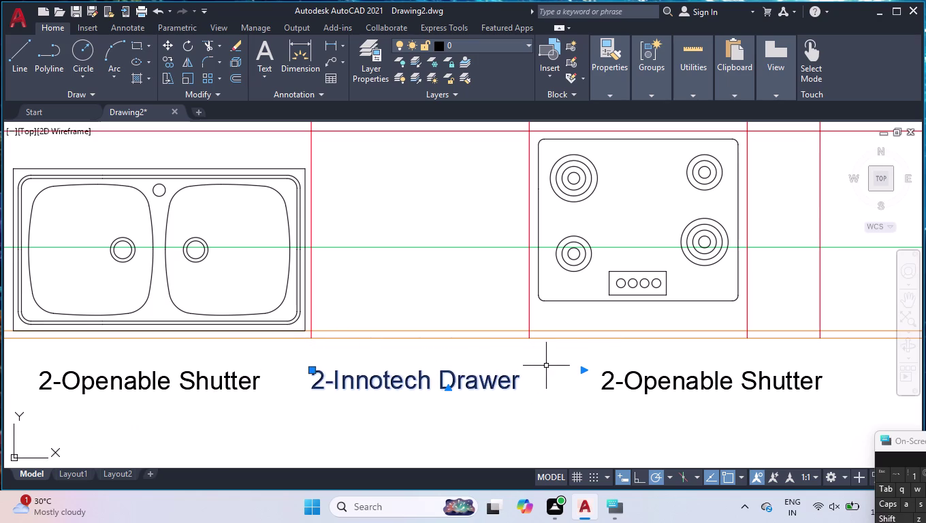
double_click(640, 380)
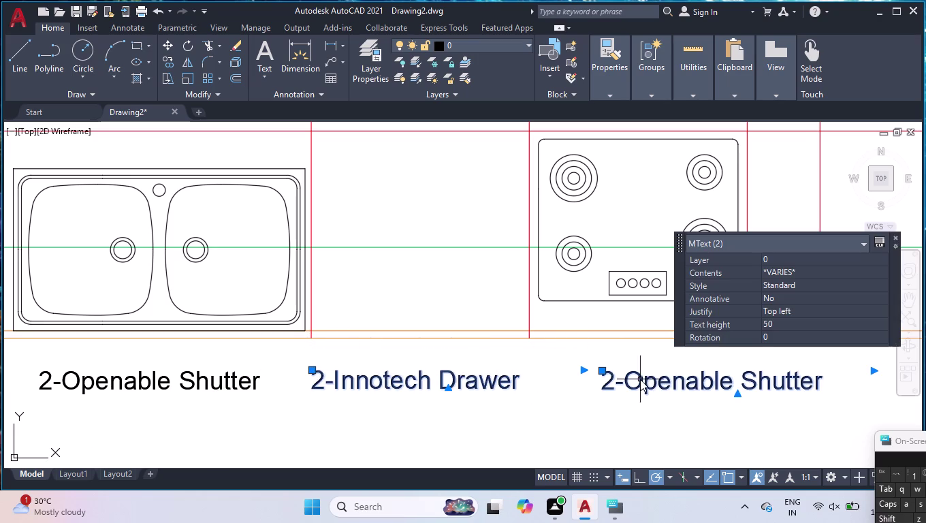
click(895, 235)
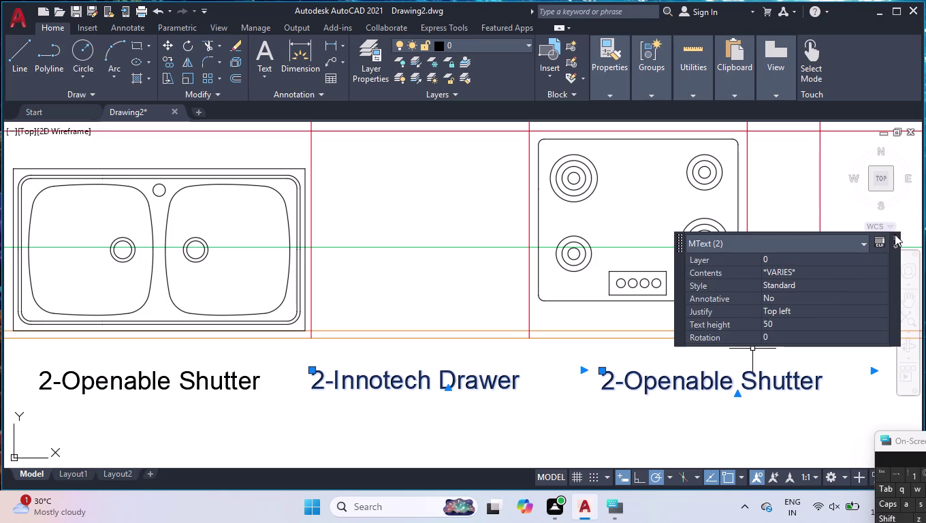
key(Escape)
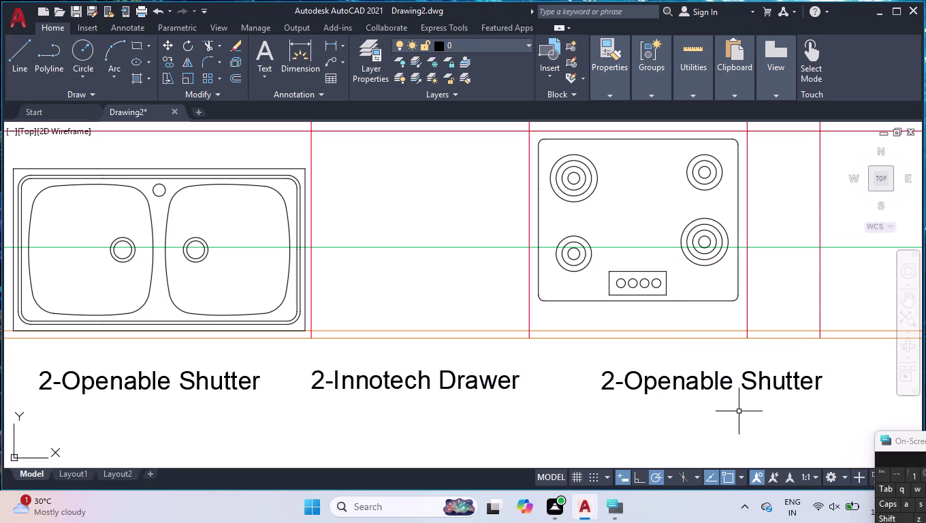
double_click(719, 388)
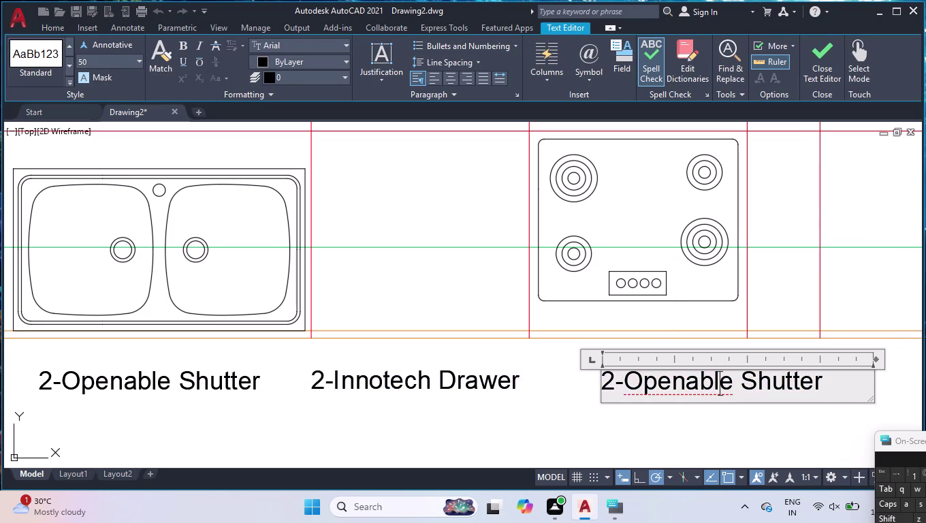
Delete the right shutter label and copy the Innotech Drawer label under the hob cabinet.
key(Escape)
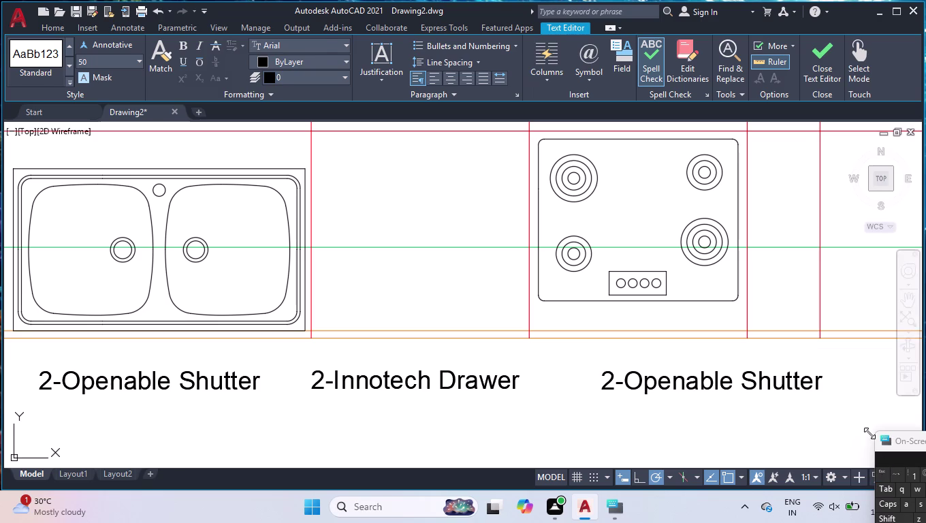
click(847, 393)
click(729, 368)
key(Delete)
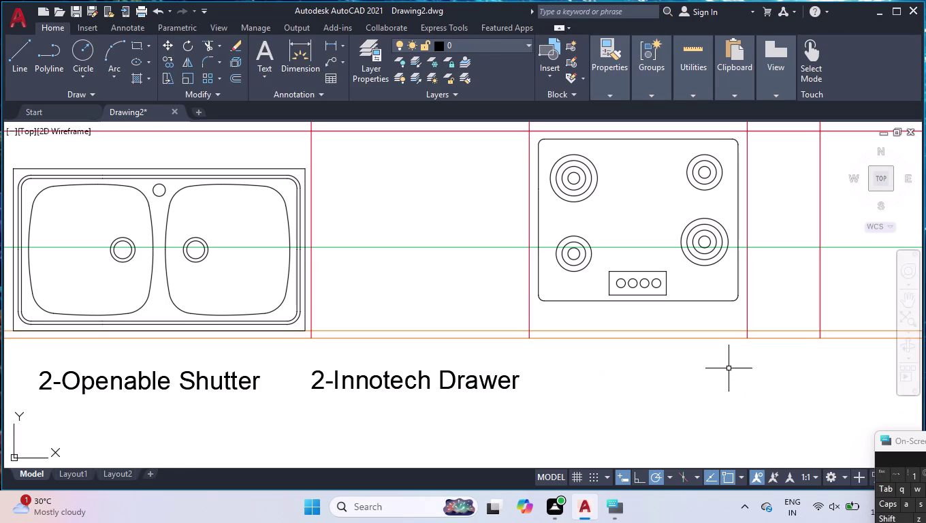
click(426, 381)
text(cop)
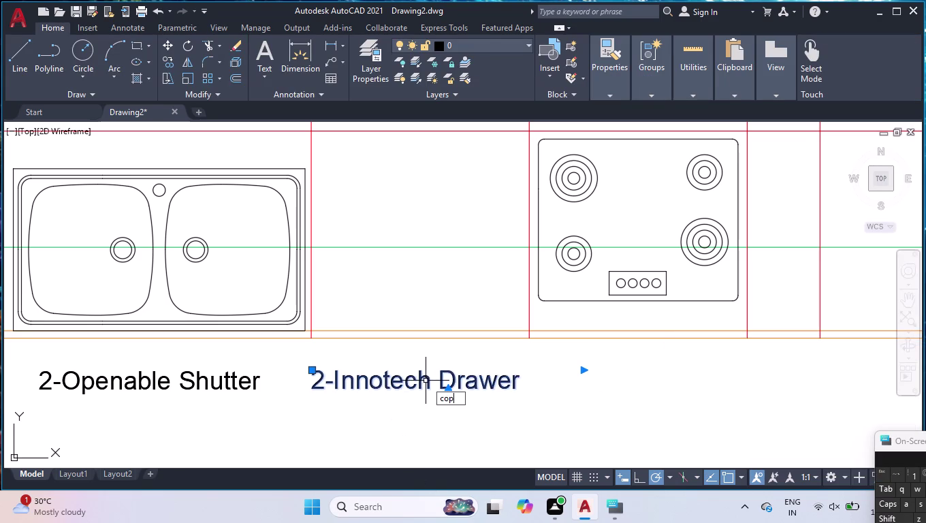
key(Return)
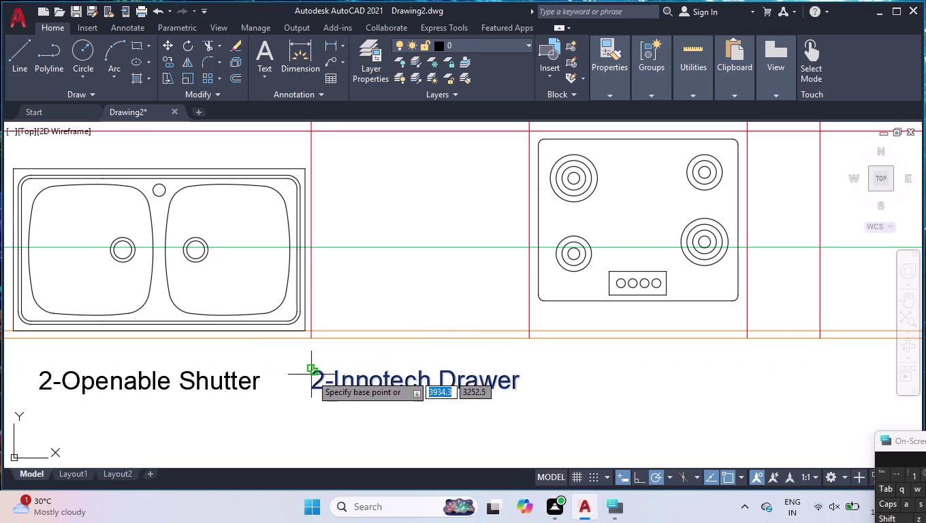
click(313, 374)
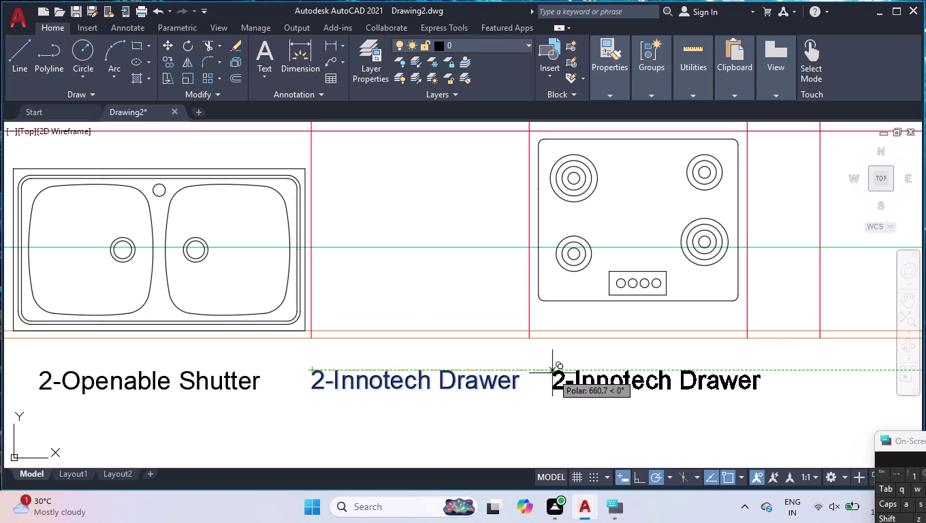
click(546, 374)
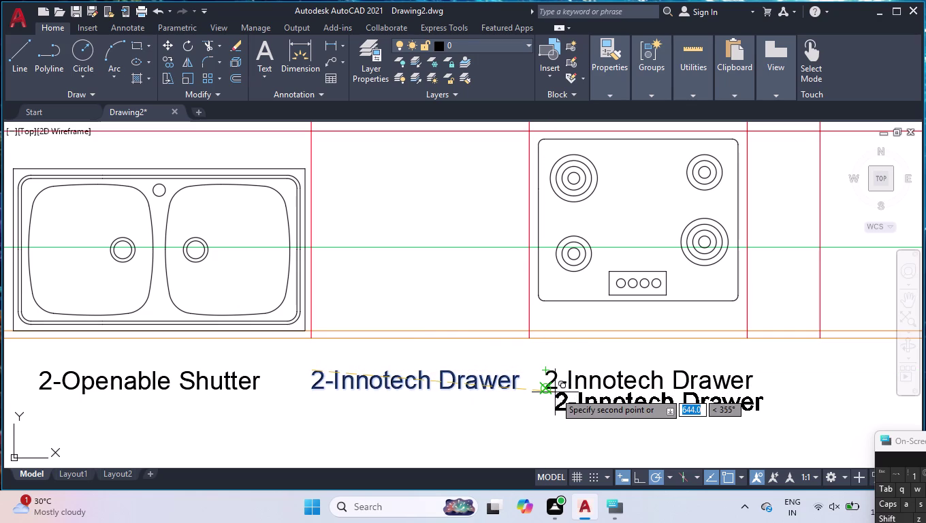
key(BackSpace)
key(Escape)
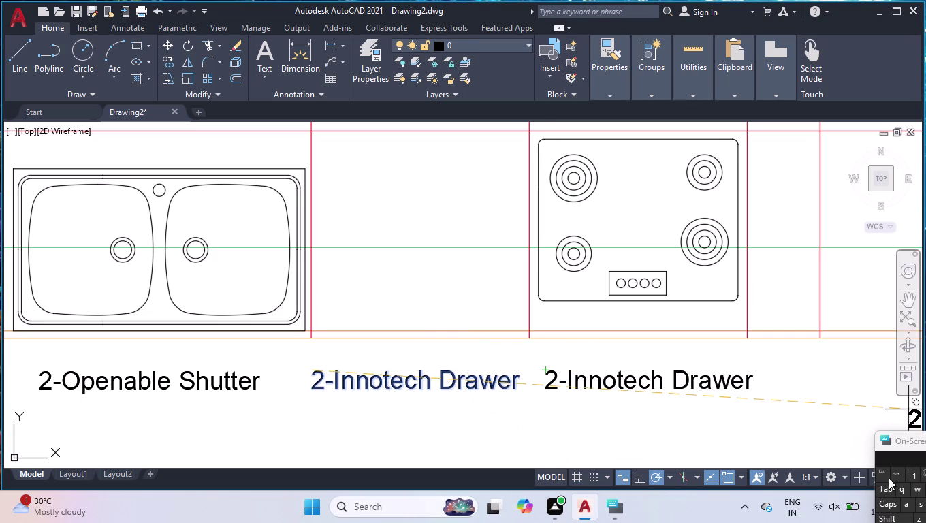
Change the copied label's number from 2 to 3, making it '3-Innotech Drawer'.
double_click(588, 384)
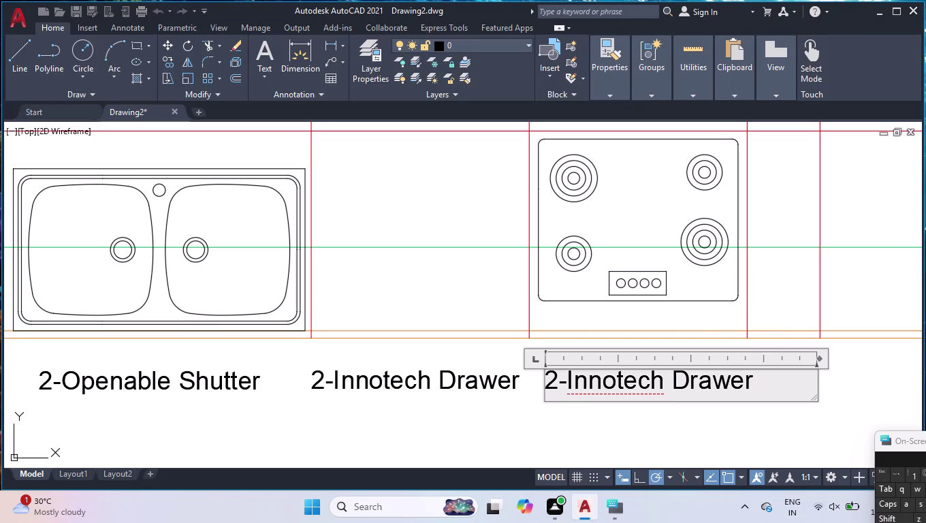
click(559, 380)
key(BackSpace)
key(3)
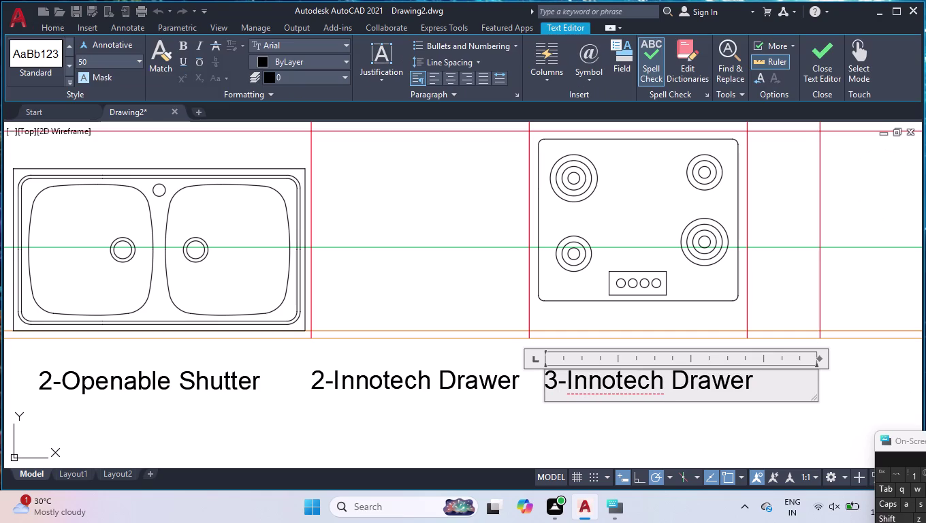
click(587, 425)
scroll(down, 3)
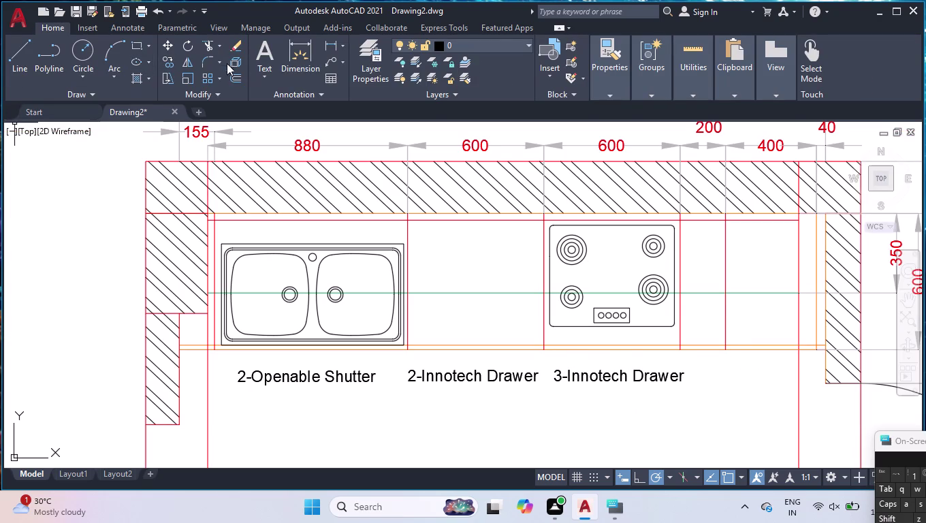
click(264, 52)
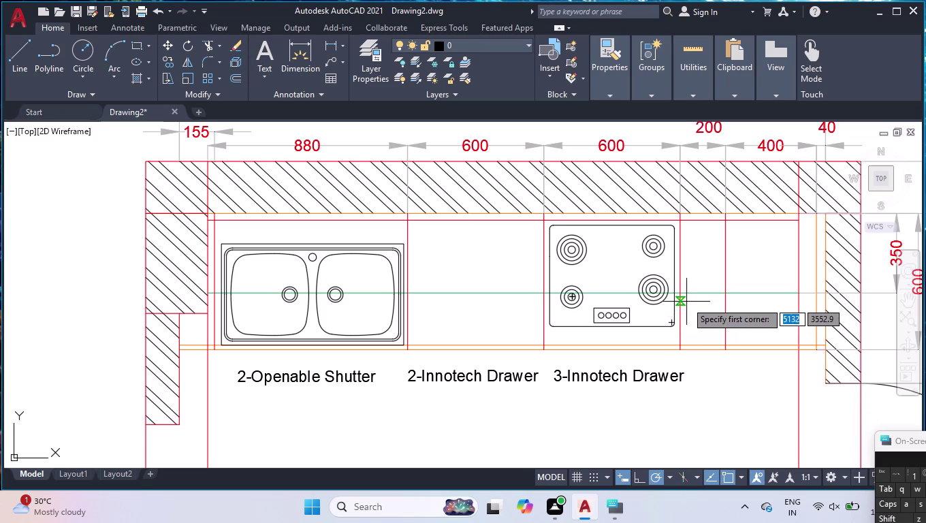
Add a two-line 'BPO' / '-3 Tier' note beside the hob cabinet, correcting the typo.
click(687, 301)
click(713, 326)
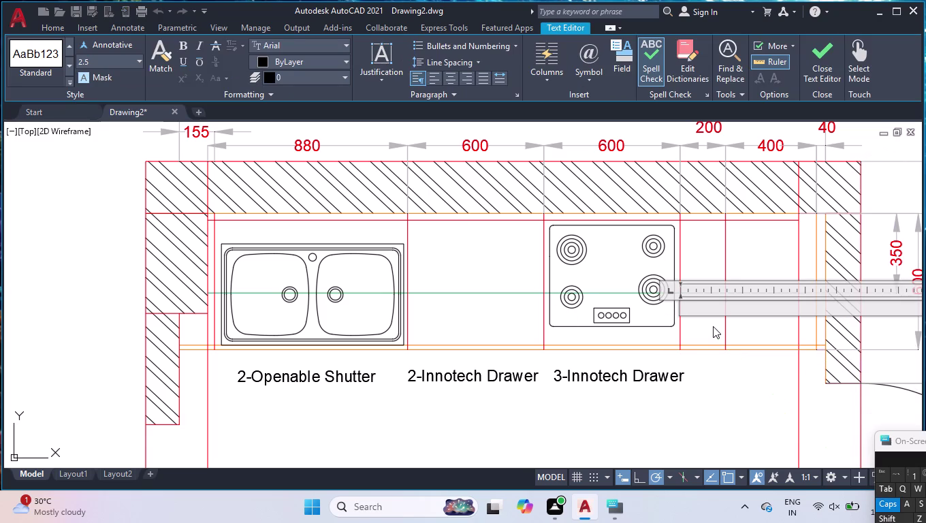
text(BPO)
key(Return)
text(-3)
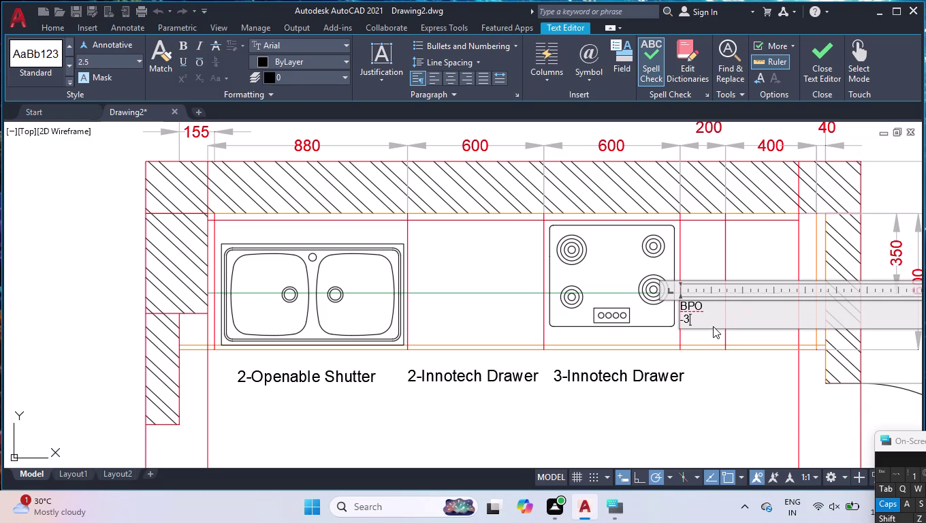
key(space)
text(TOER)
key(BackSpace)
key(BackSpace)
key(BackSpace)
text(ier)
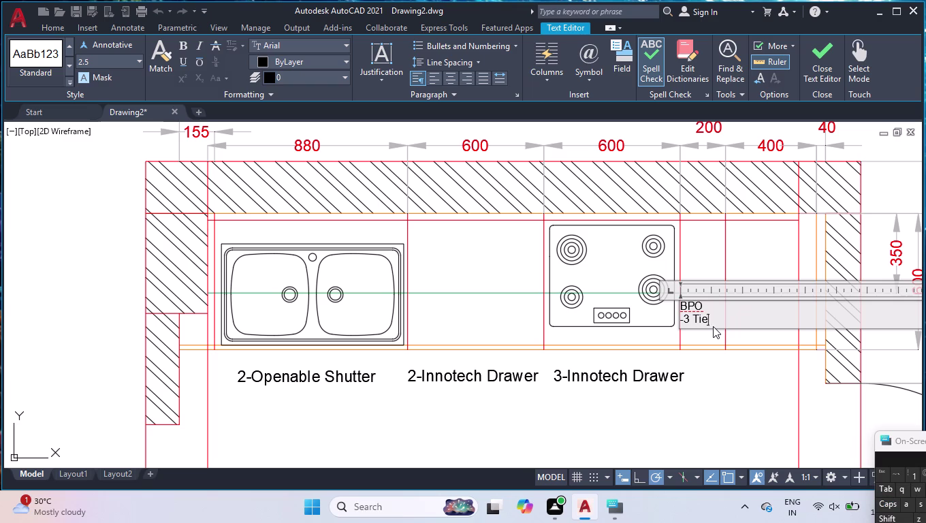
click(707, 409)
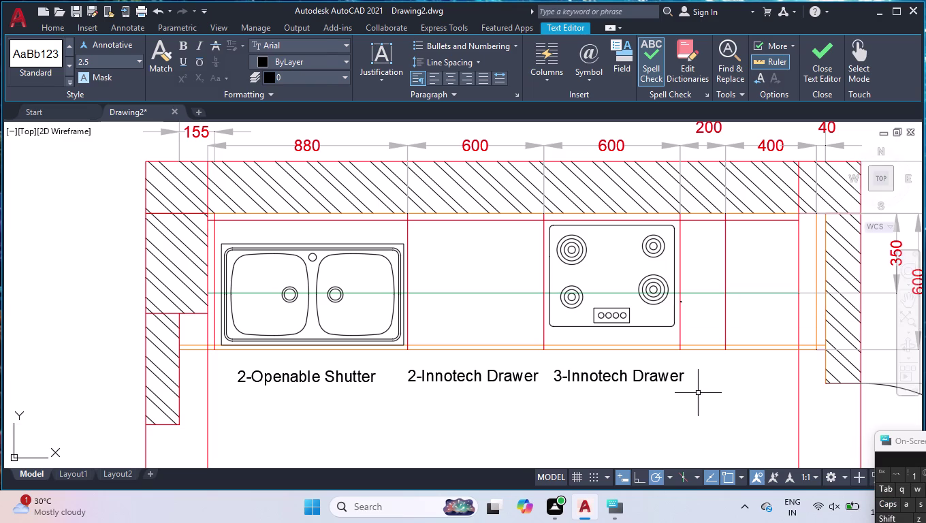
click(671, 378)
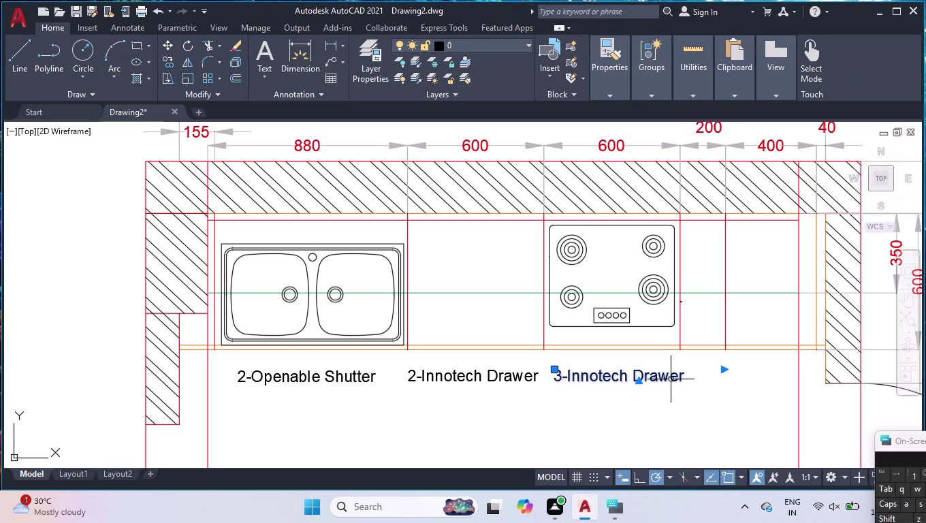
Set the 3-Innotech Drawer label's text height to 40.
key(ctrl+1)
scroll(down, 3)
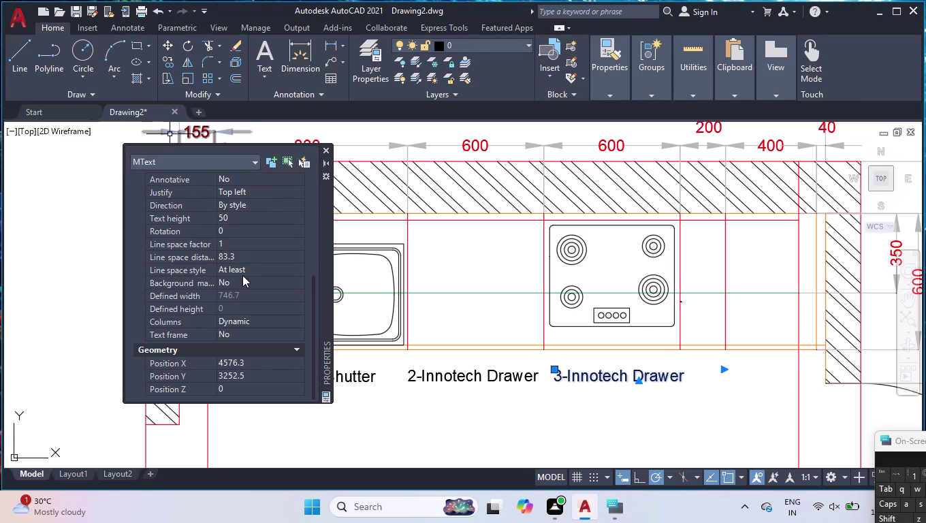
click(236, 218)
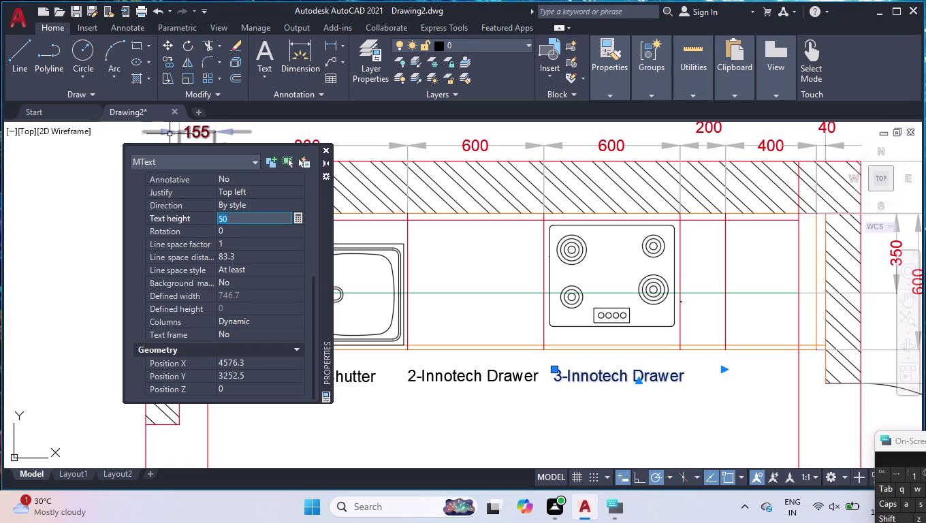
text(40)
key(Return)
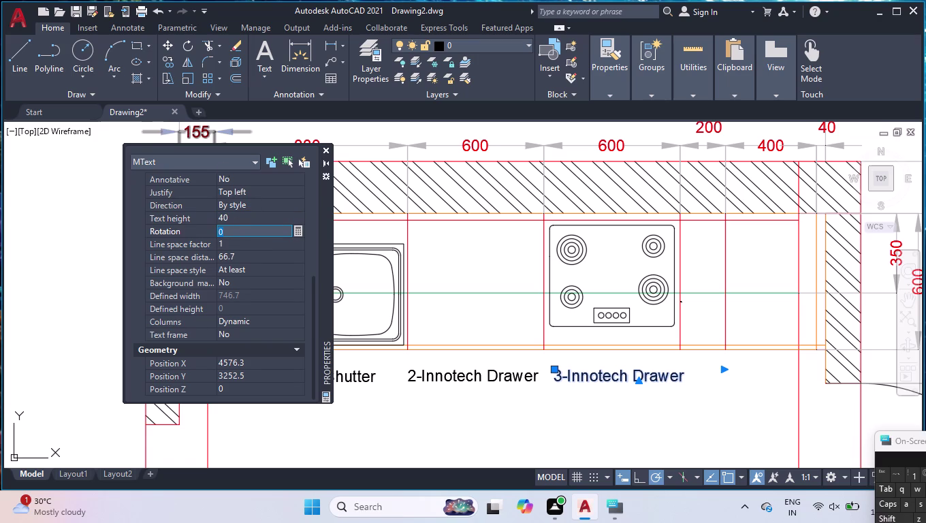
click(329, 148)
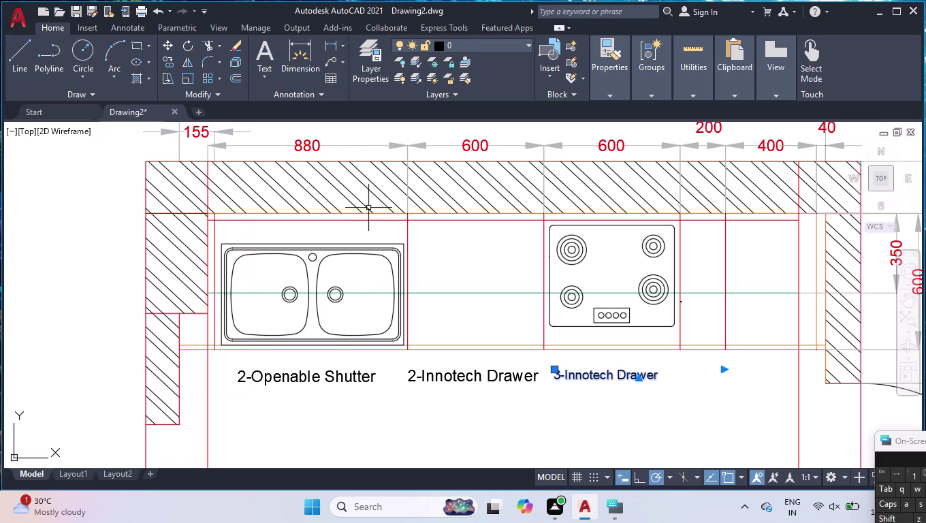
Select all three cabinet labels together, apply text height 40 to them, and deselect.
click(521, 363)
click(309, 390)
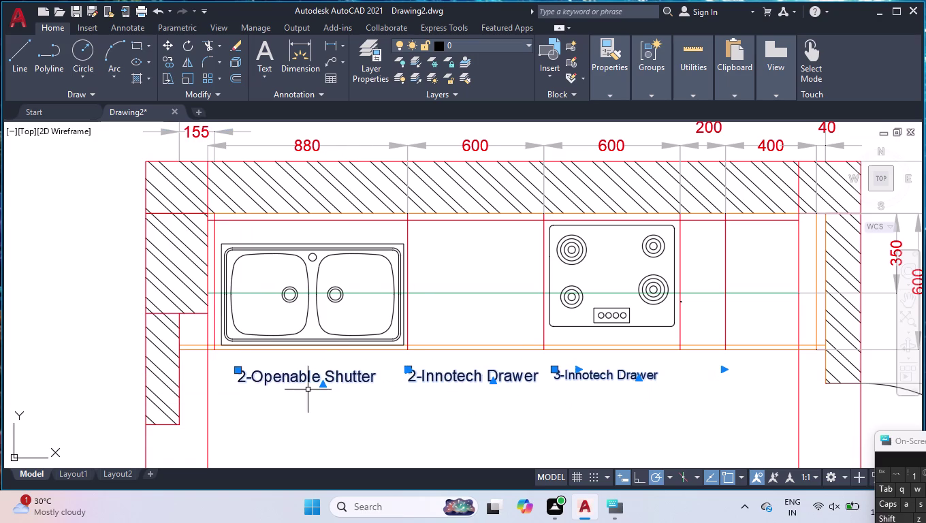
key(ctrl+1)
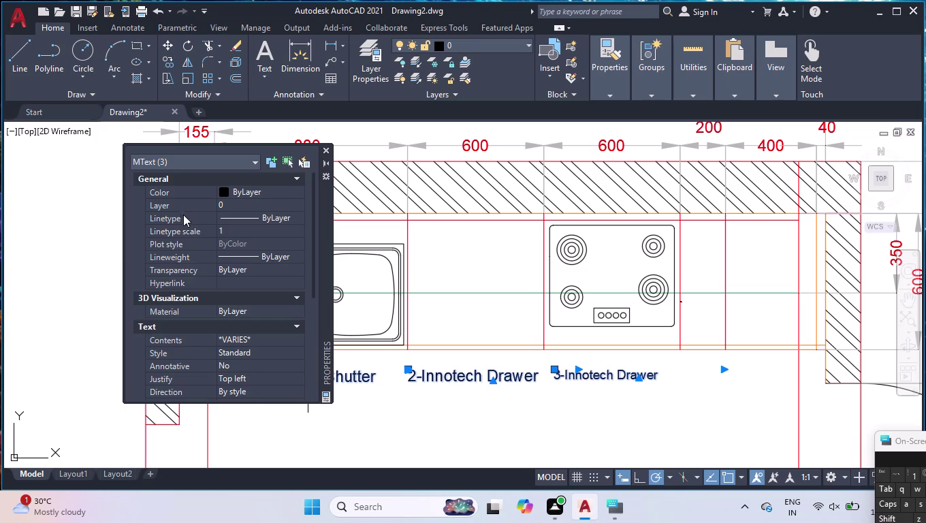
scroll(down, 3)
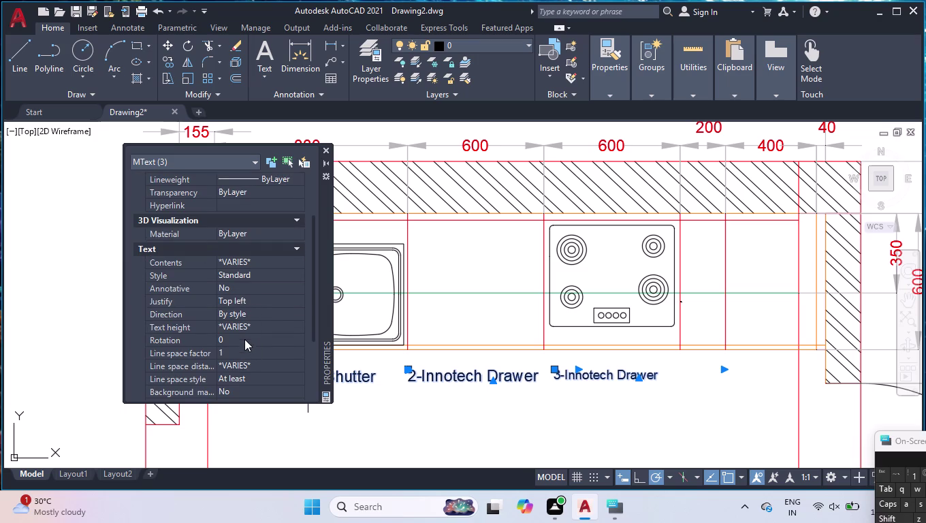
click(250, 323)
text(4)
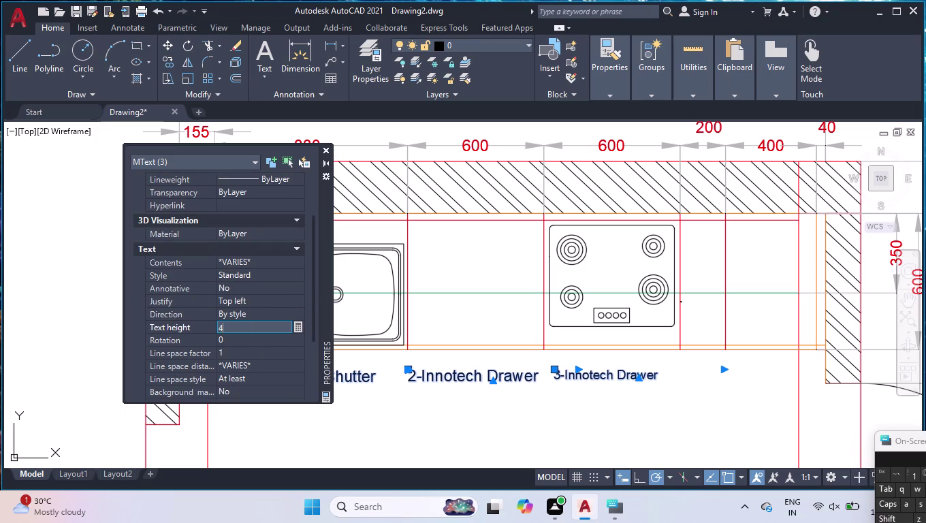
text(0)
key(Return)
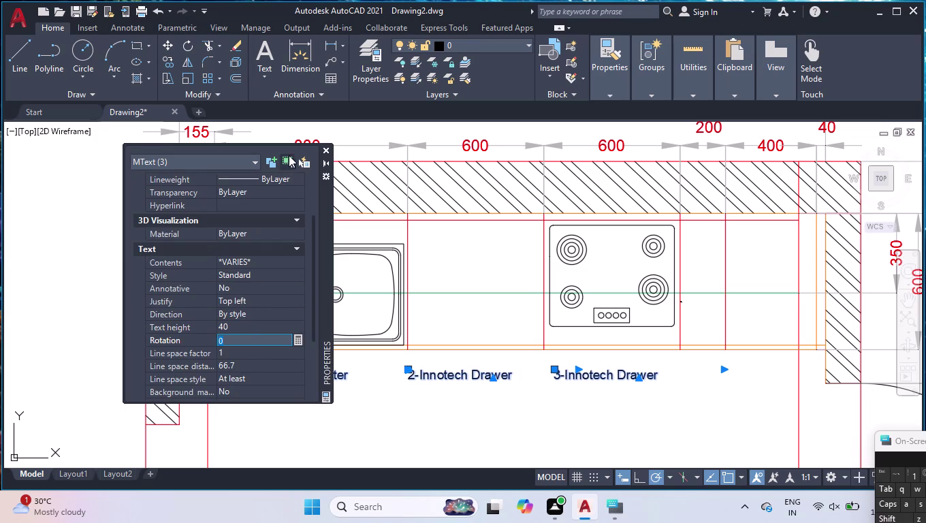
click(325, 150)
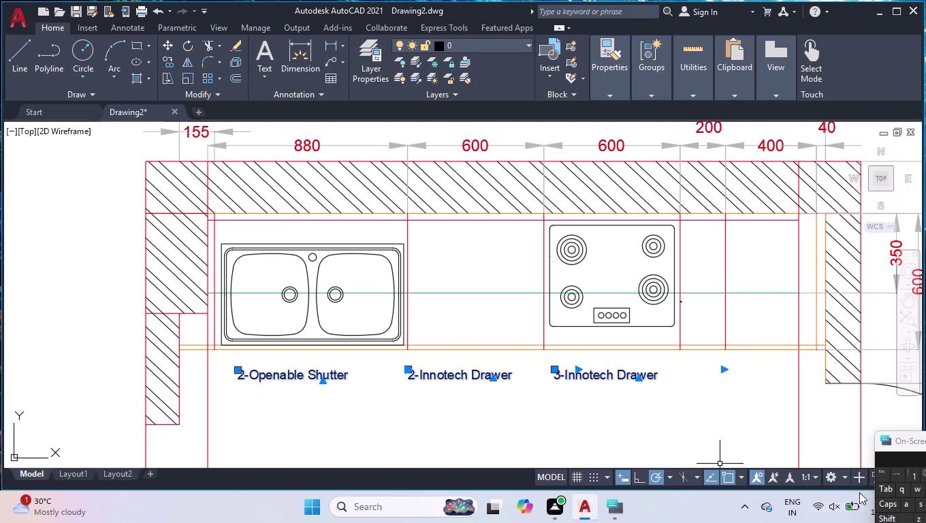
key(Escape)
Set the tiny BPO -3 Tier label's text height to 50 in Properties.
scroll(up, 3)
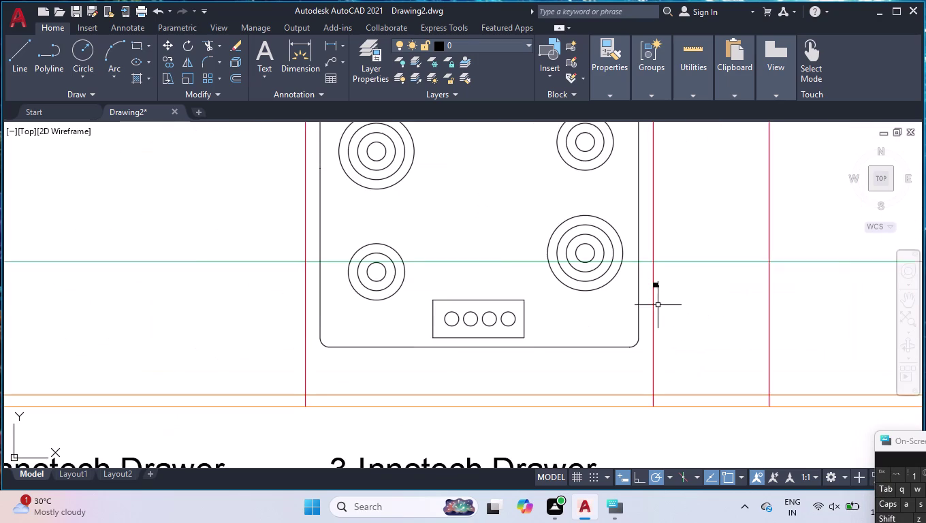
scroll(up, 3)
click(657, 284)
key(ctrl+1)
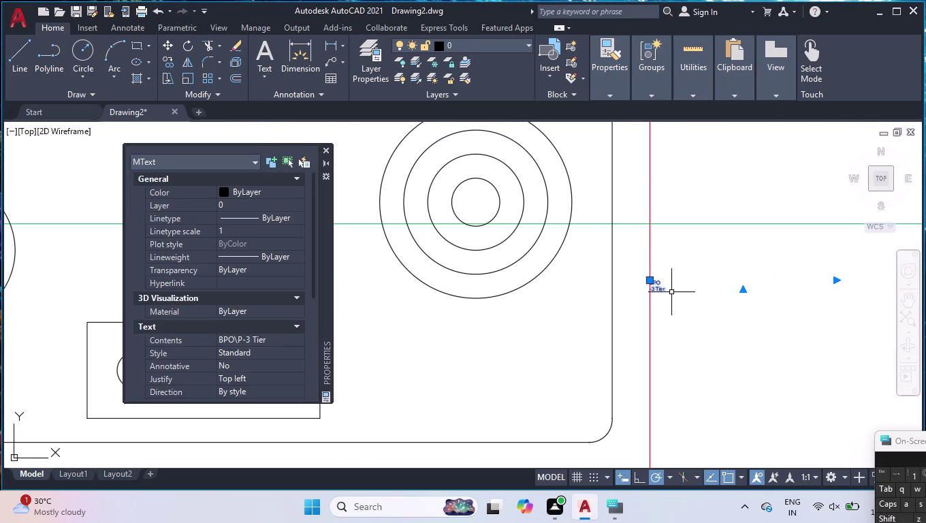
scroll(down, 3)
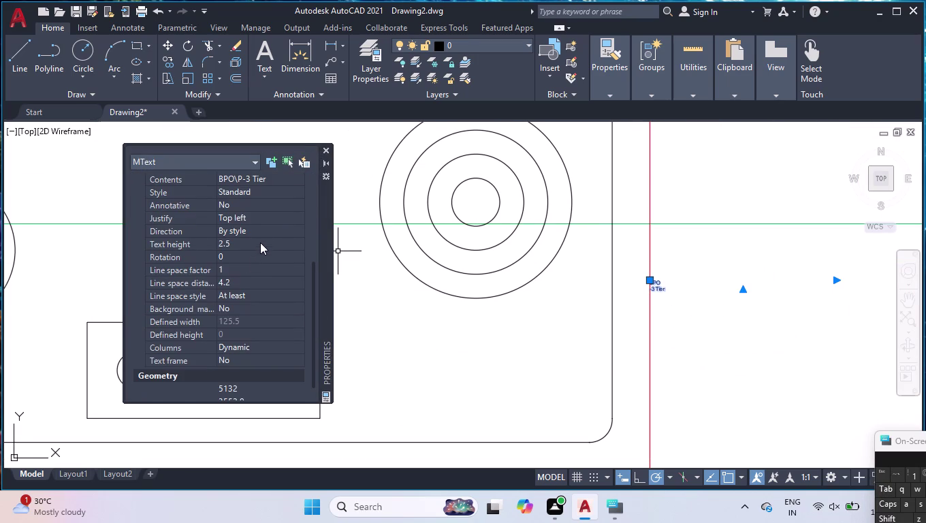
click(261, 242)
text(50)
key(Return)
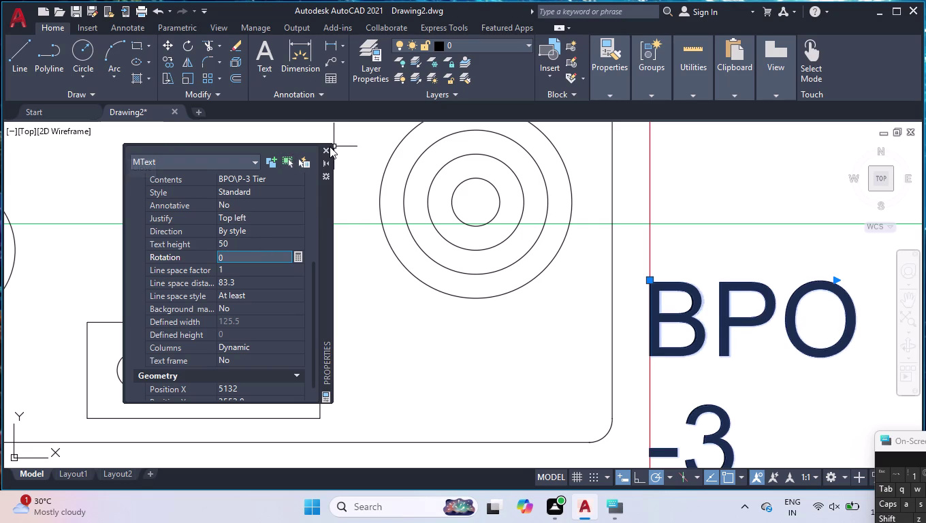
click(329, 146)
Move the BPO label below the counter line and widen its text box.
scroll(down, 3)
scroll(down, 3)
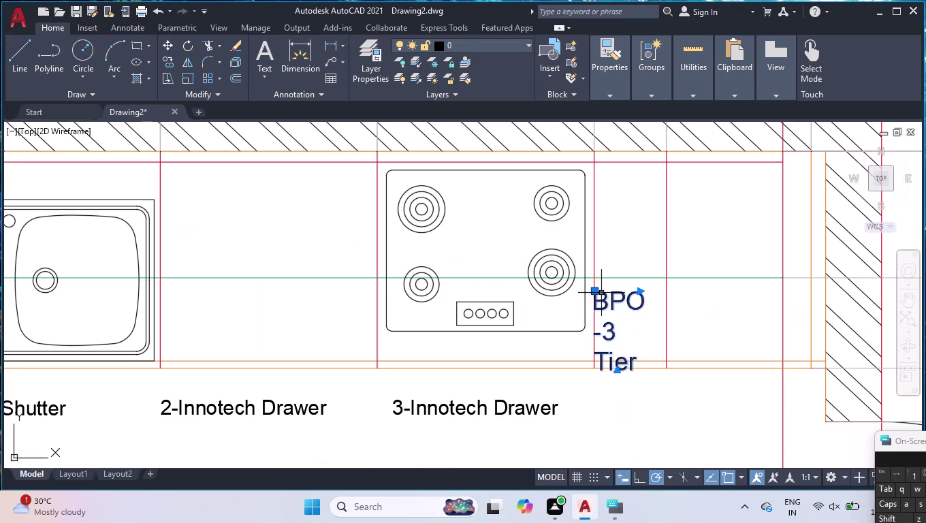
click(594, 288)
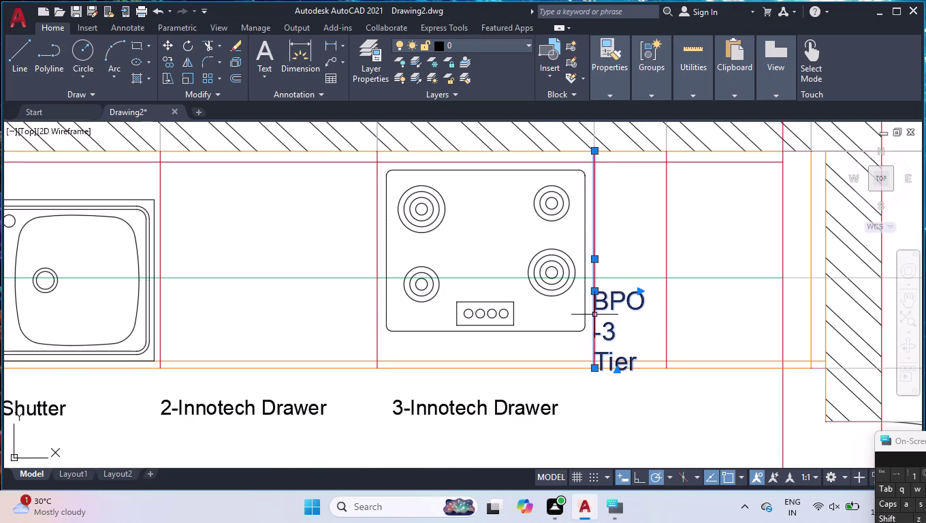
click(614, 298)
key(Escape)
click(619, 295)
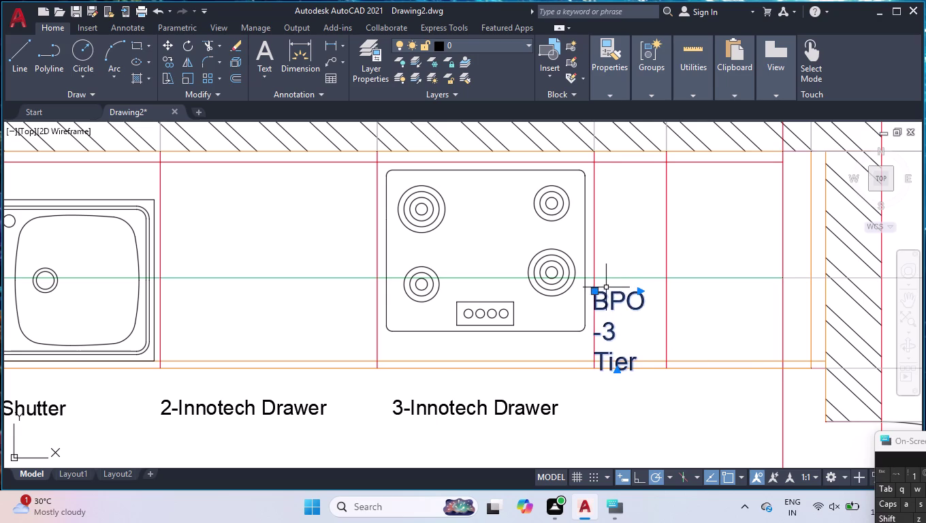
click(597, 289)
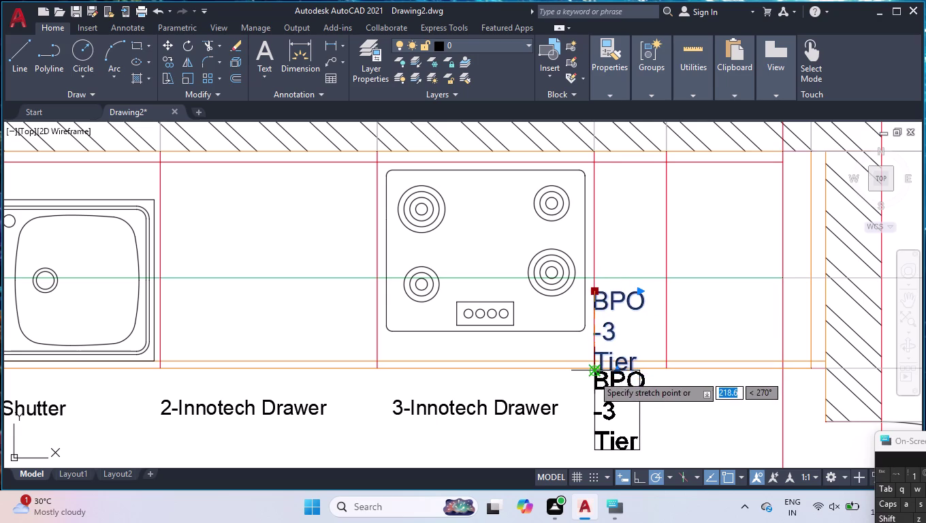
click(593, 374)
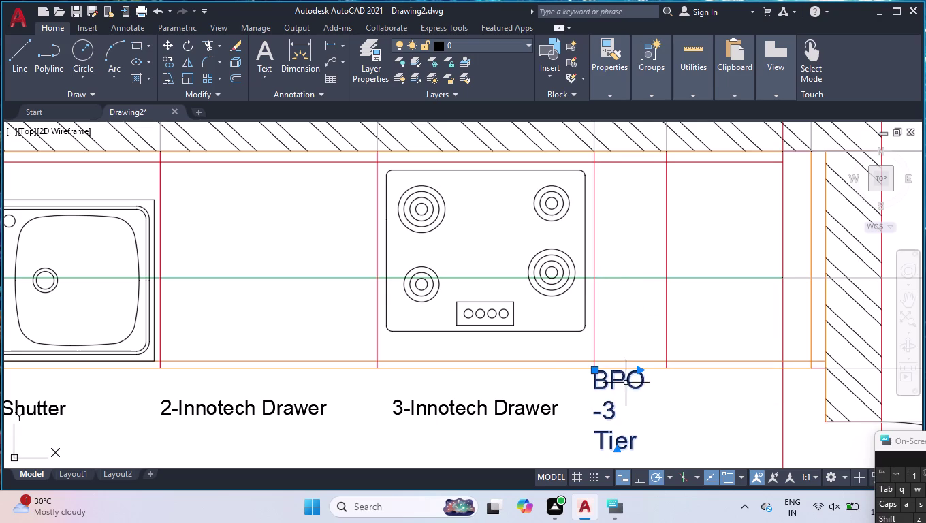
click(638, 373)
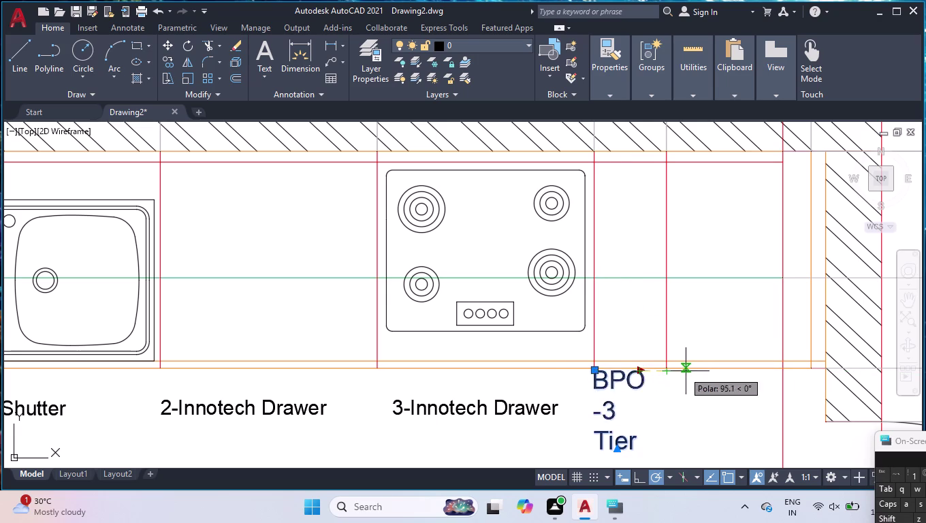
click(682, 371)
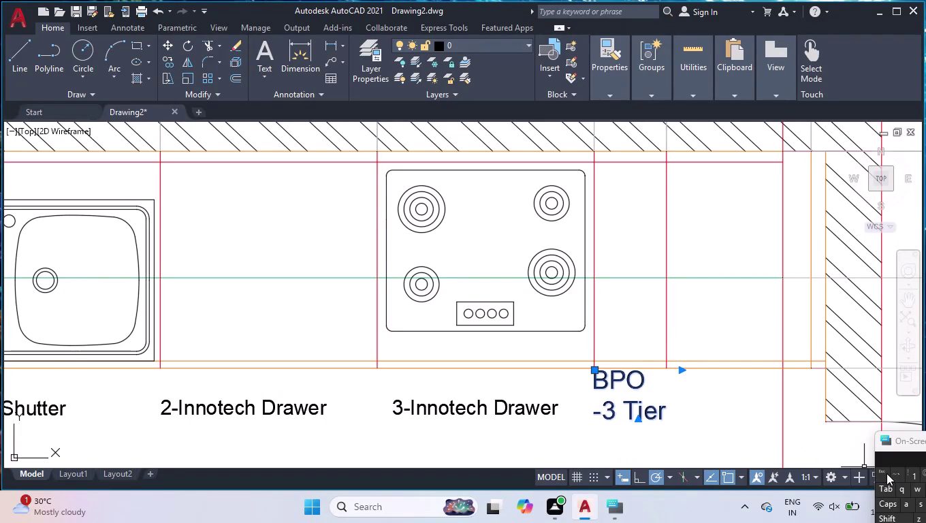
key(Escape)
Copy the BPO -3 Tier label into the right-hand cabinet, sink cabinet and lower-run cabinets.
click(613, 386)
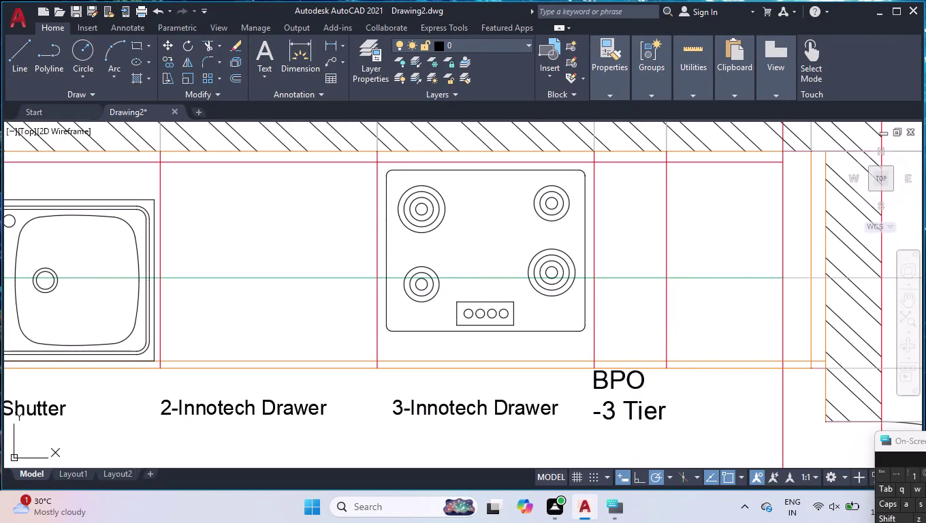
text(cop)
key(Return)
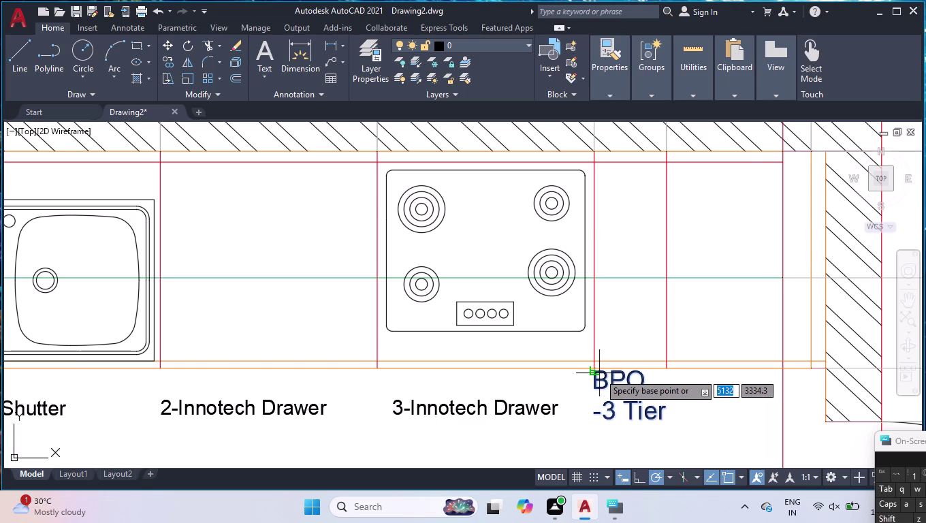
click(596, 377)
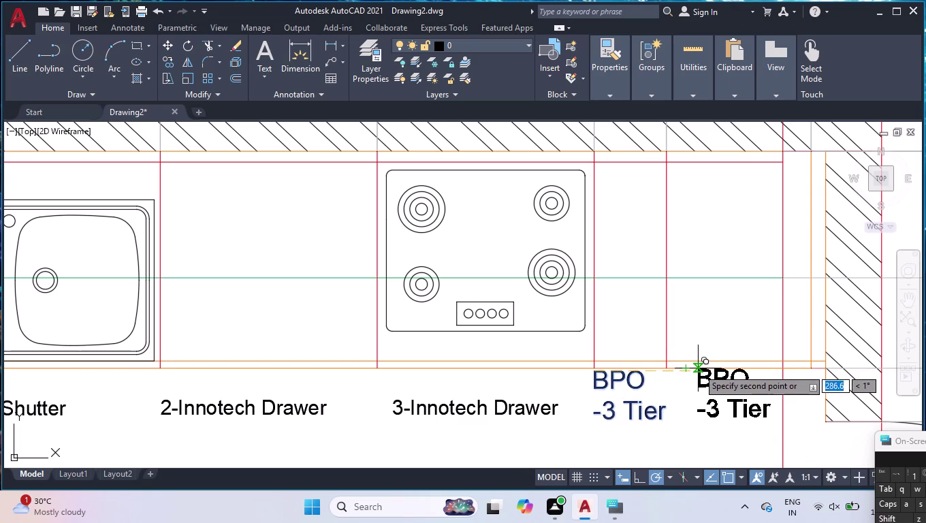
click(701, 372)
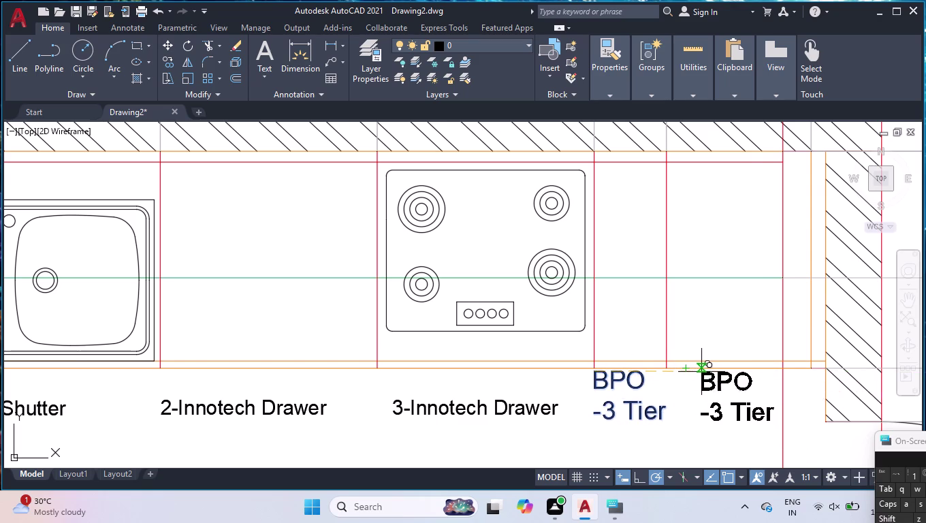
scroll(down, 3)
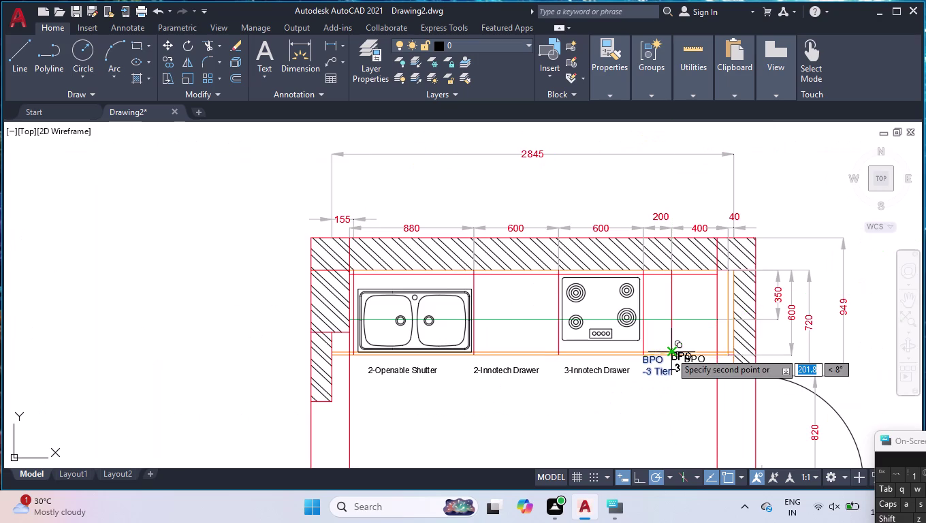
scroll(down, 3)
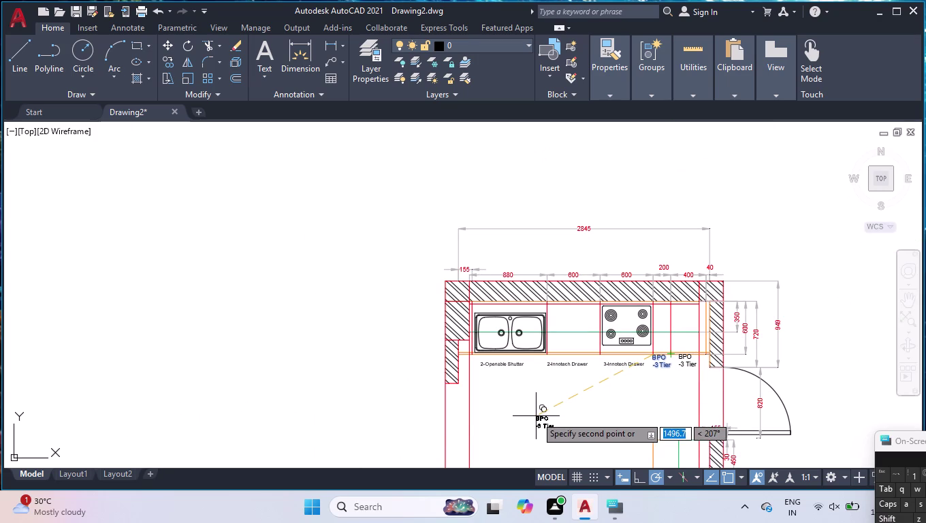
scroll(down, 3)
scroll(down, 3)
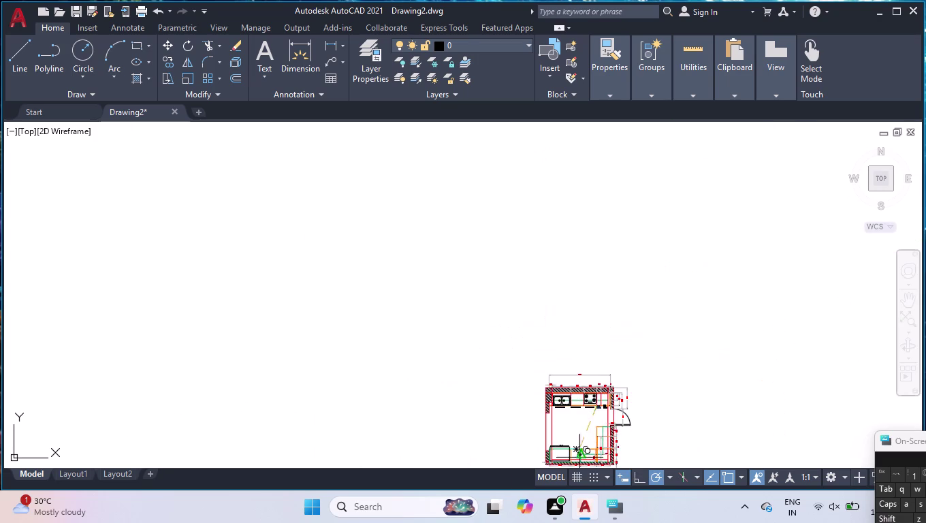
scroll(up, 3)
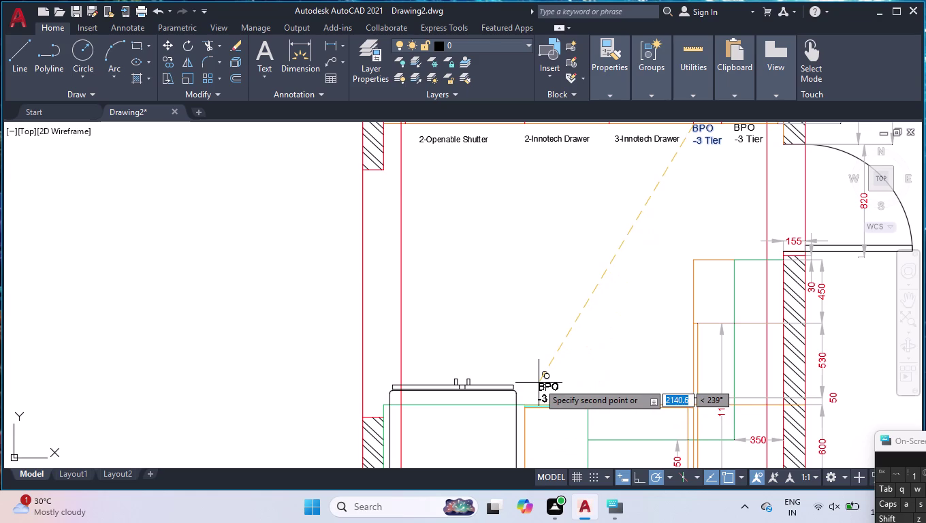
click(534, 382)
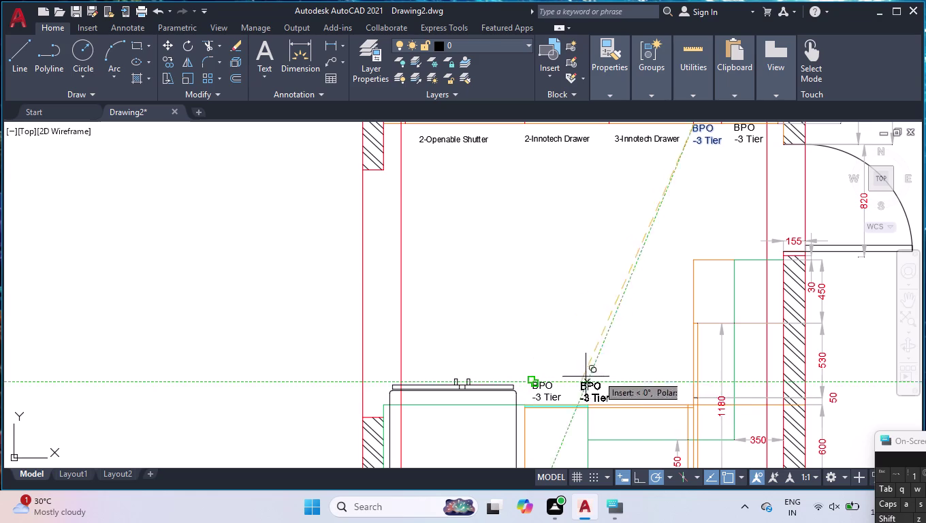
click(542, 431)
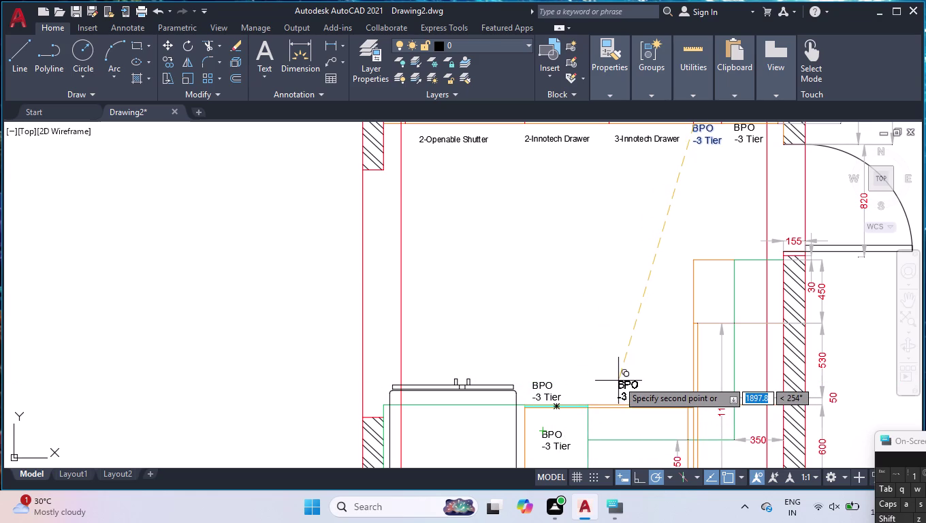
click(618, 381)
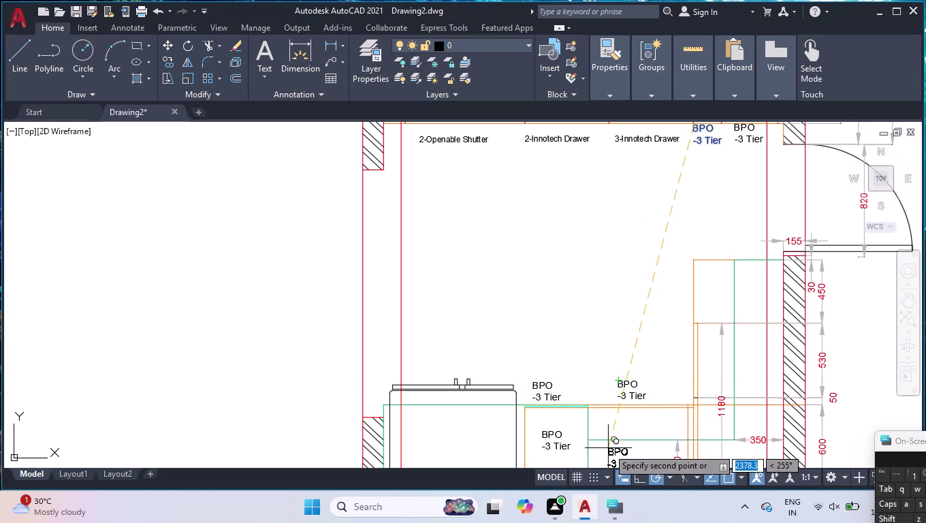
click(608, 448)
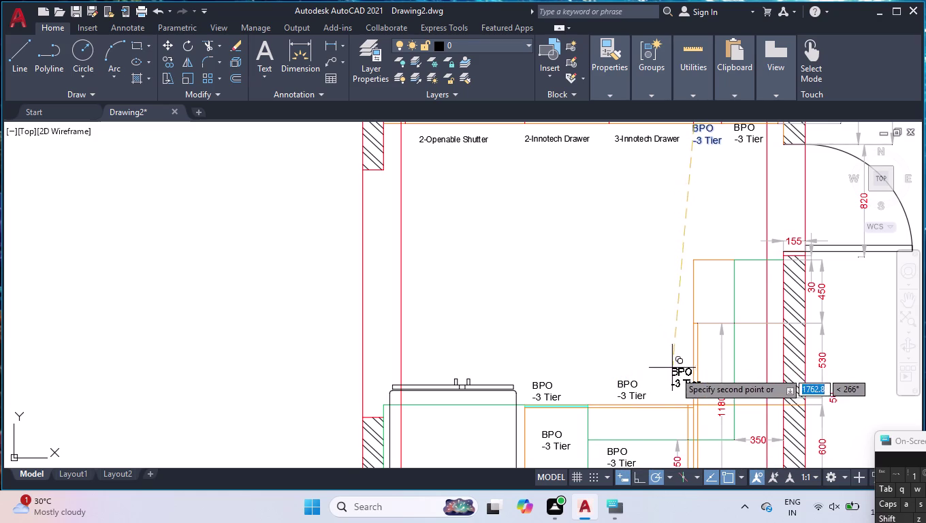
Add more BPO label copies in the 600 cabinet and three along the right-hand run.
scroll(down, 3)
scroll(up, 3)
click(652, 384)
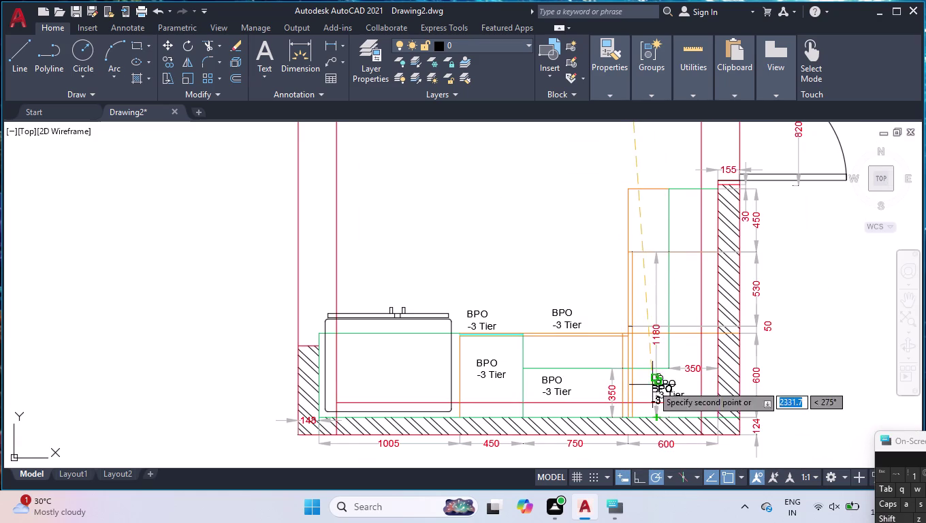
click(598, 205)
click(596, 278)
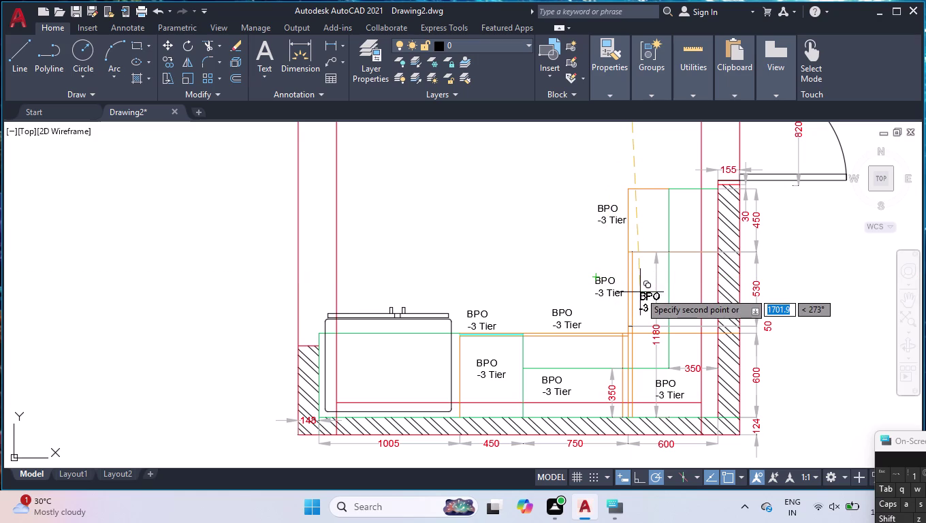
click(640, 292)
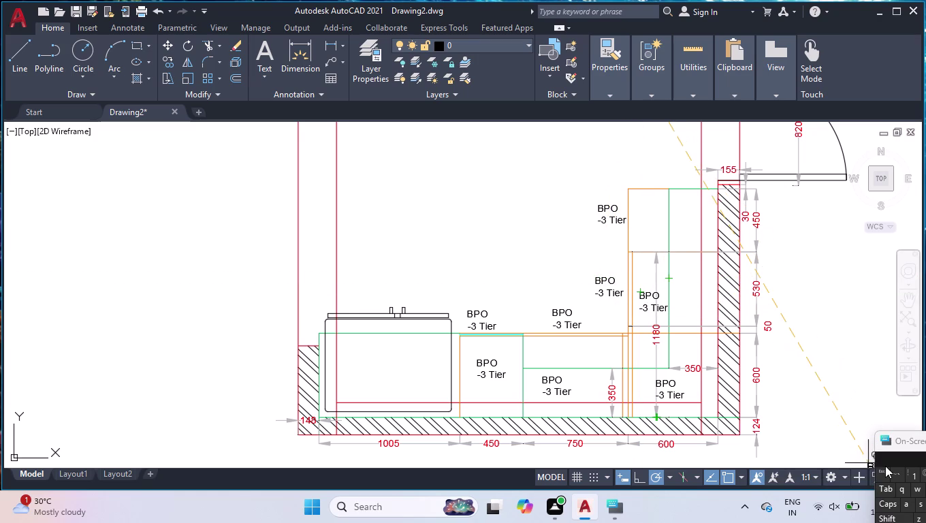
key(Escape)
scroll(down, 3)
scroll(up, 3)
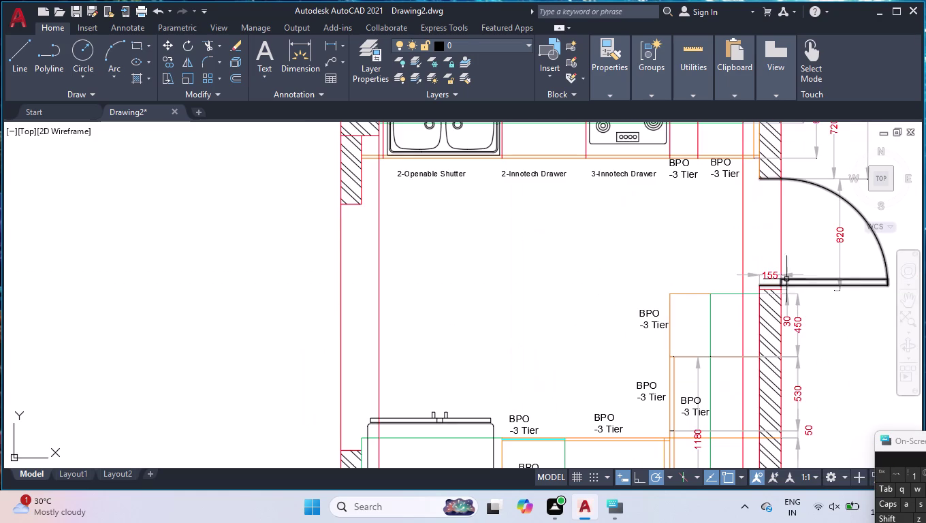
Replace the copied top-run label's text with '1-Openable' over 'Shutter'.
scroll(up, 3)
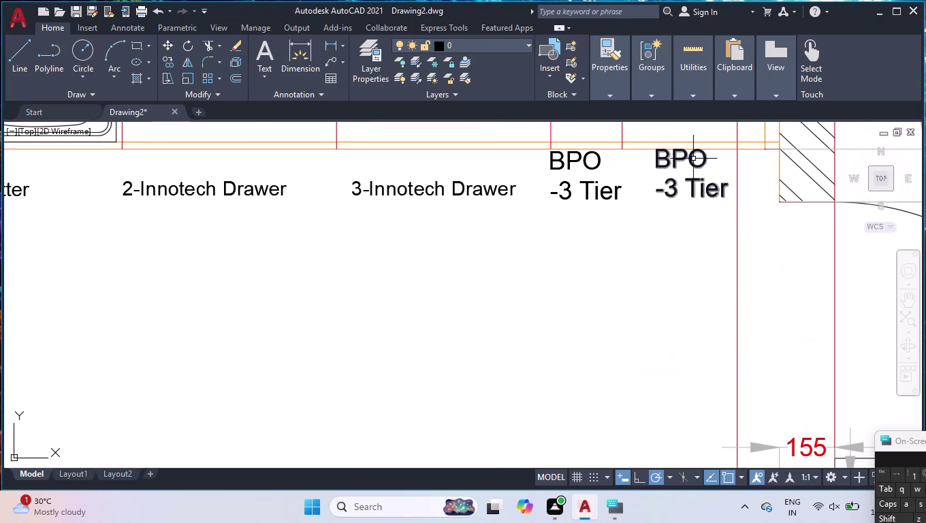
double_click(693, 158)
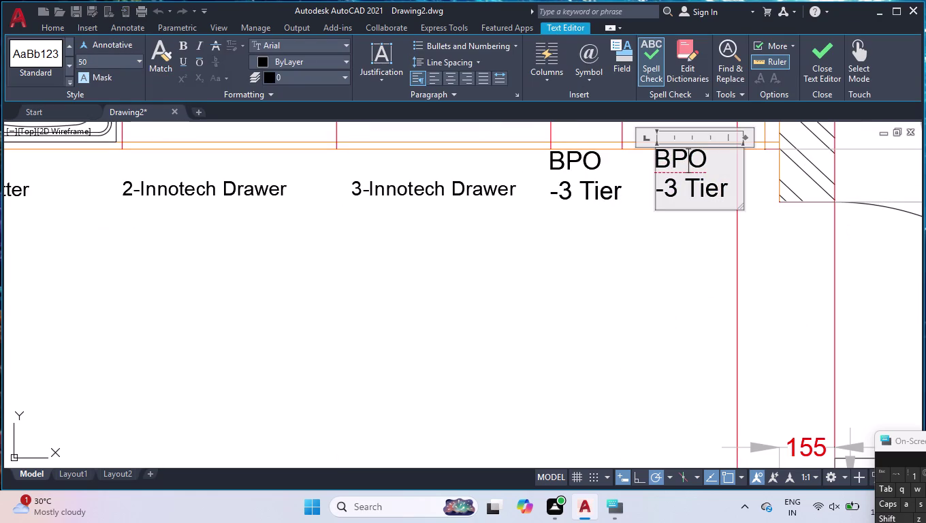
key(ctrl+a)
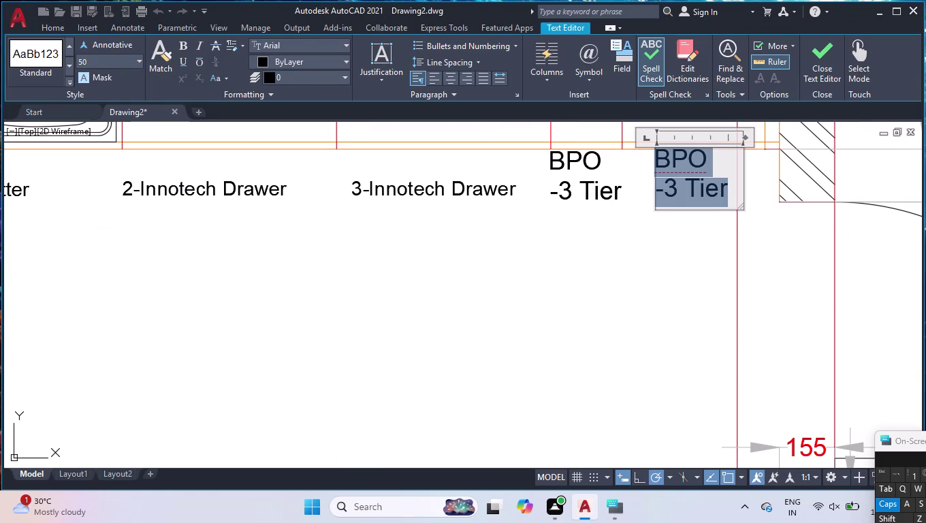
text(1-)
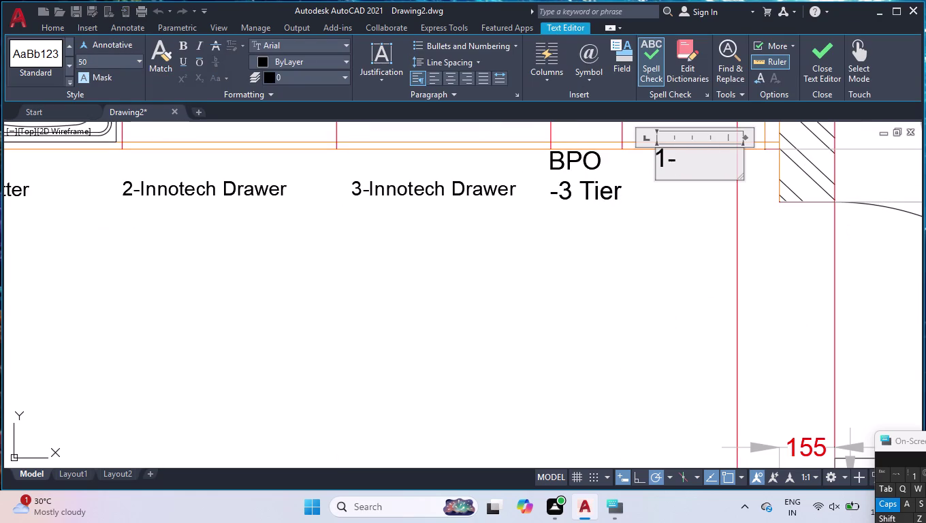
key(o)
key(p)
text(e)
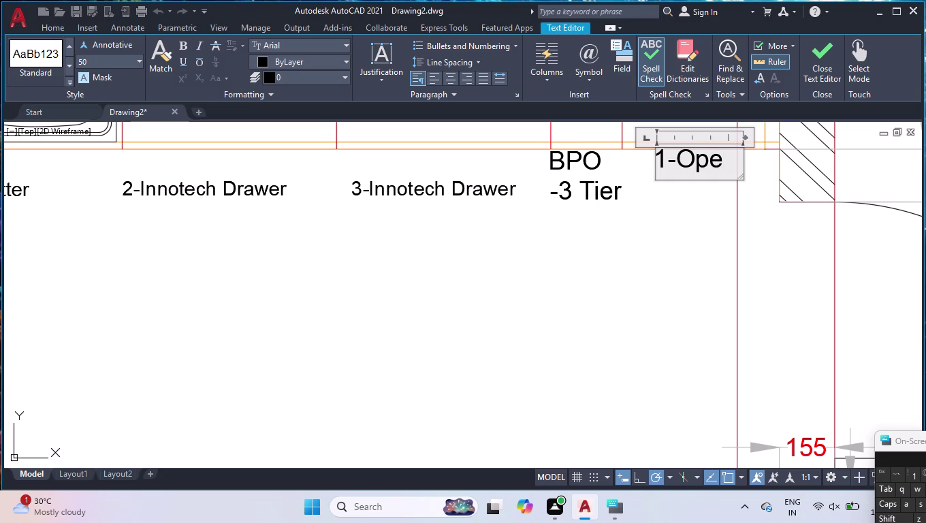
text(nable)
key(space)
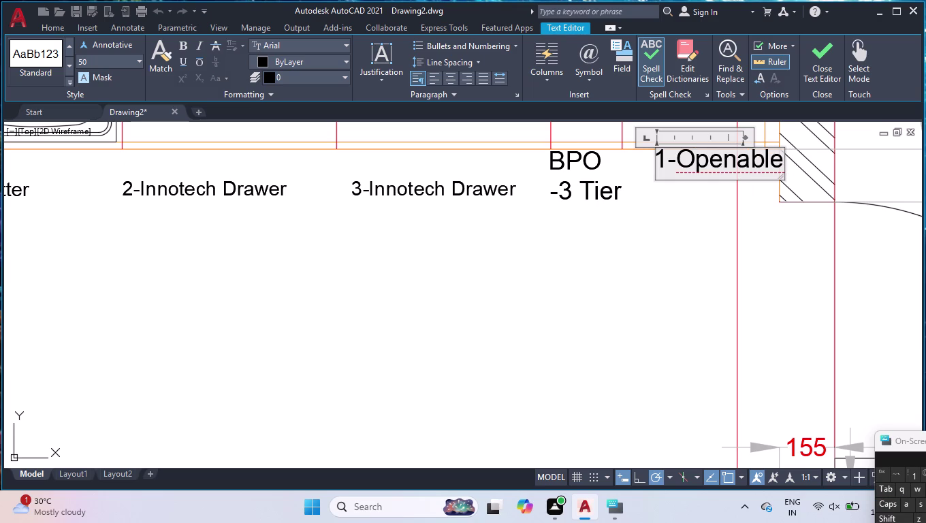
key(Return)
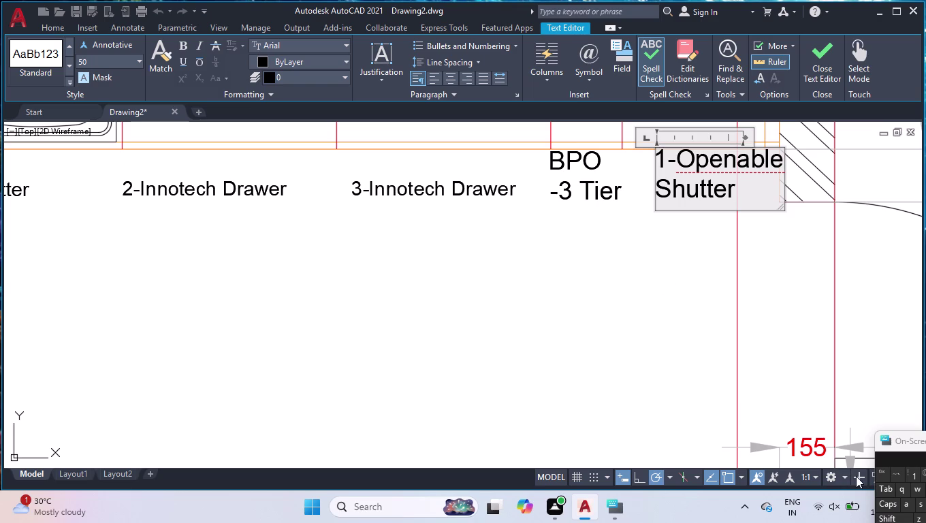
click(665, 347)
Start the sink-side cabinet label with the line 'B1-Openable'.
scroll(down, 3)
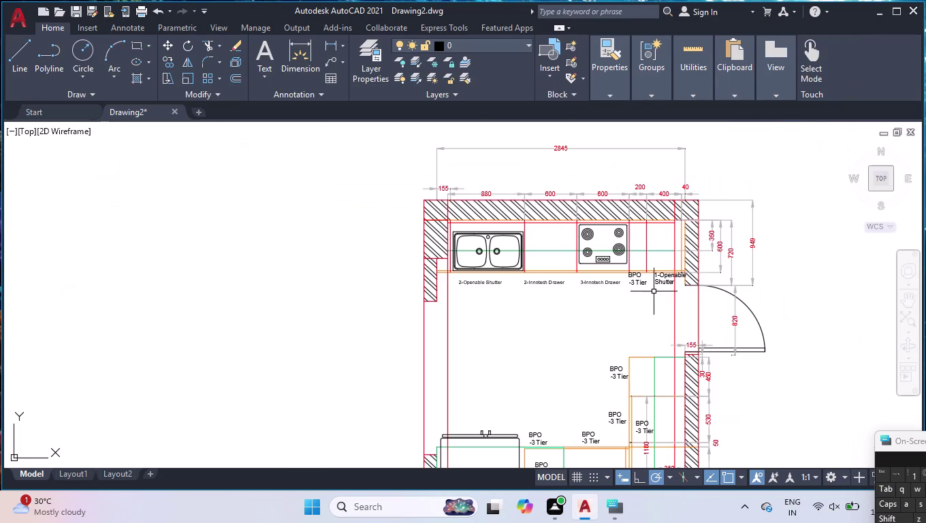
scroll(down, 3)
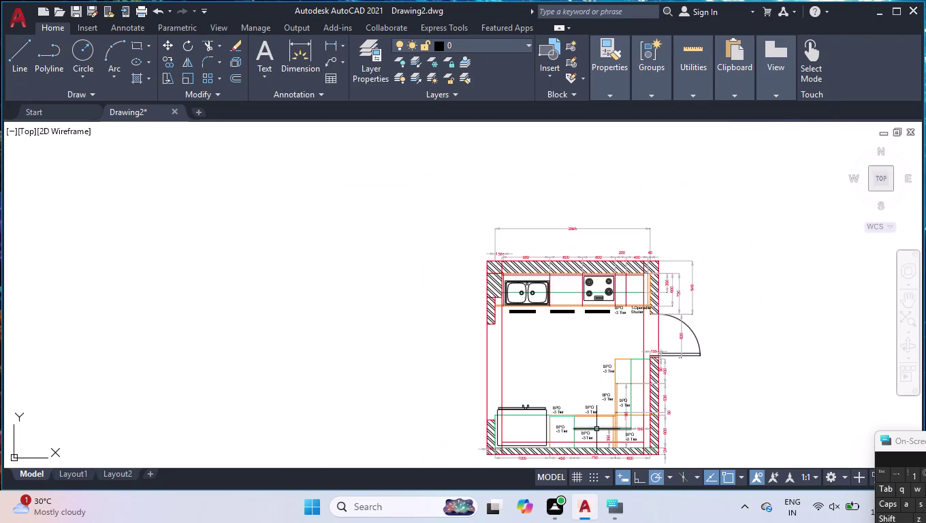
scroll(up, 3)
double_click(390, 298)
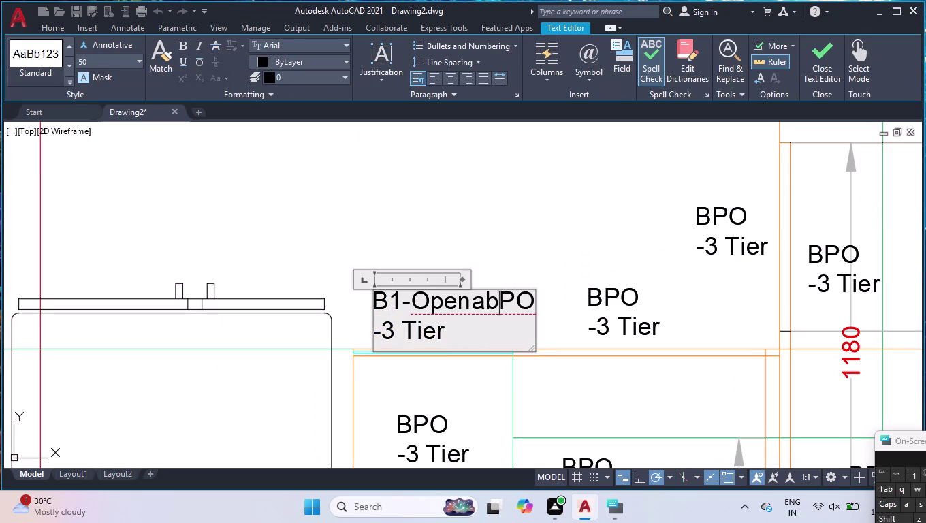
key(l)
key(BackSpace)
text(le)
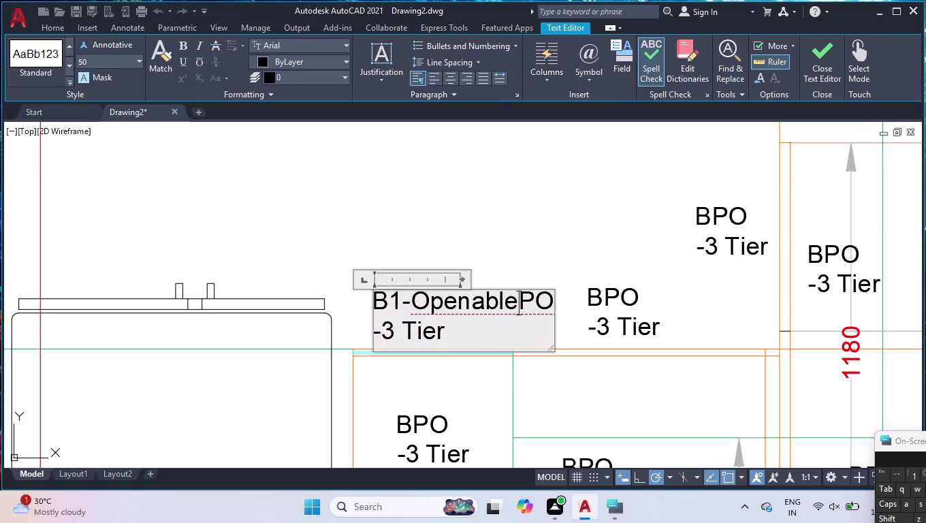
key(Return)
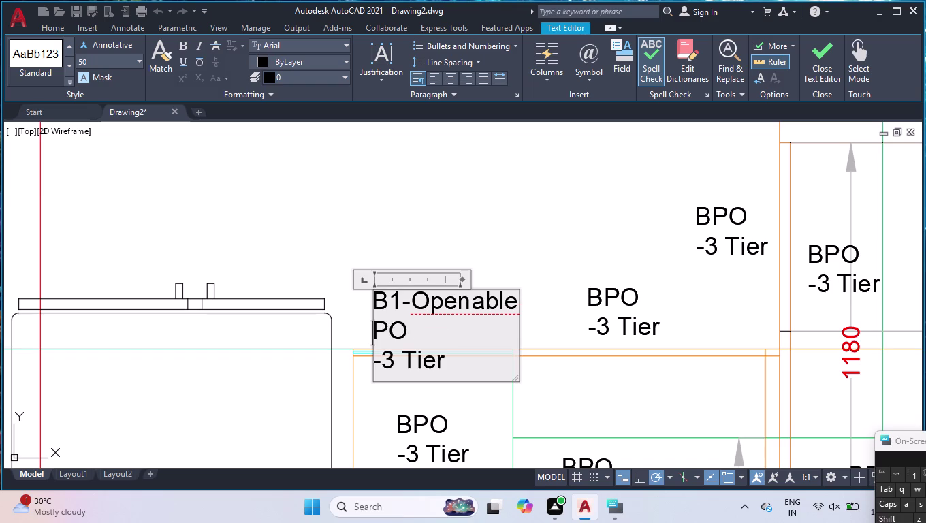
Add the second line 'A1.Profile', retyping the all-caps PROFILE in mixed case.
key(a)
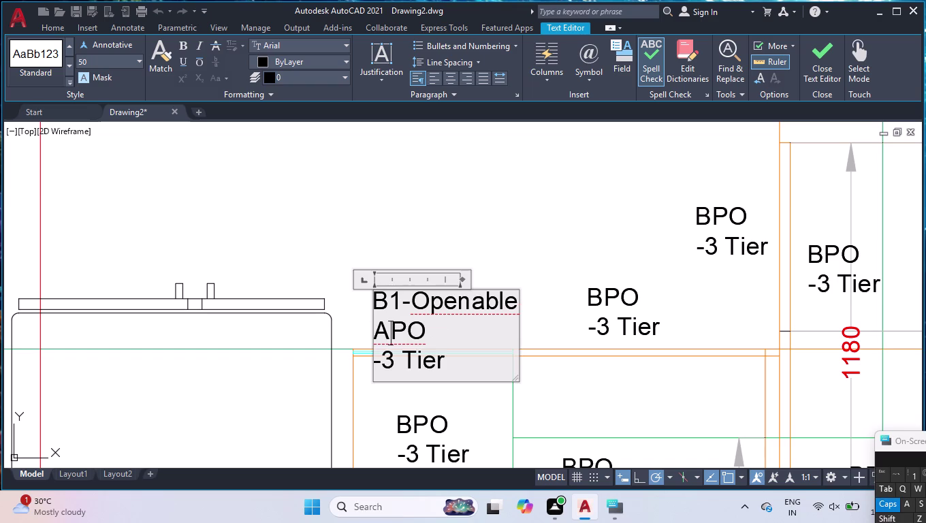
key(1)
key(period)
text(PROF)
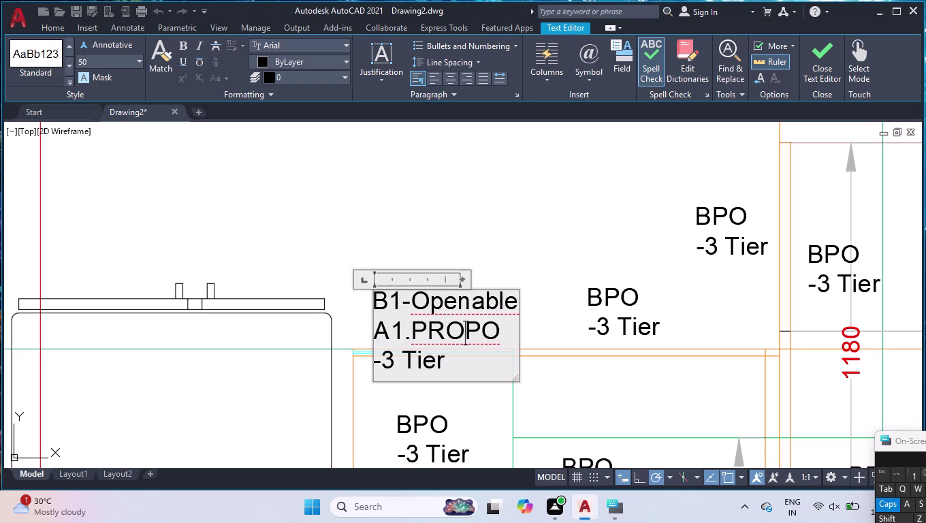
text(ILE)
key(Return)
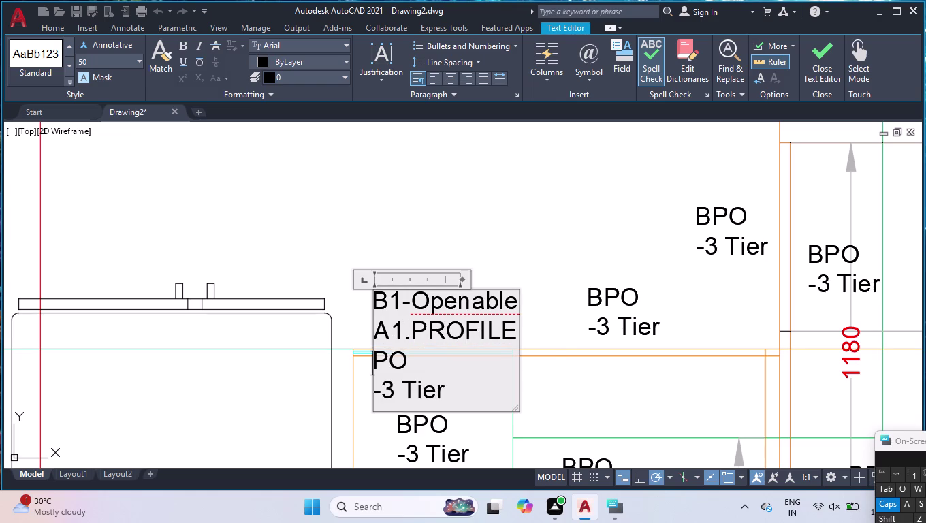
key(BackSpace)
key(BackSpace)
key(BackSpace)
key(BackSpace)
key(BackSpace)
key(BackSpace)
key(BackSpace)
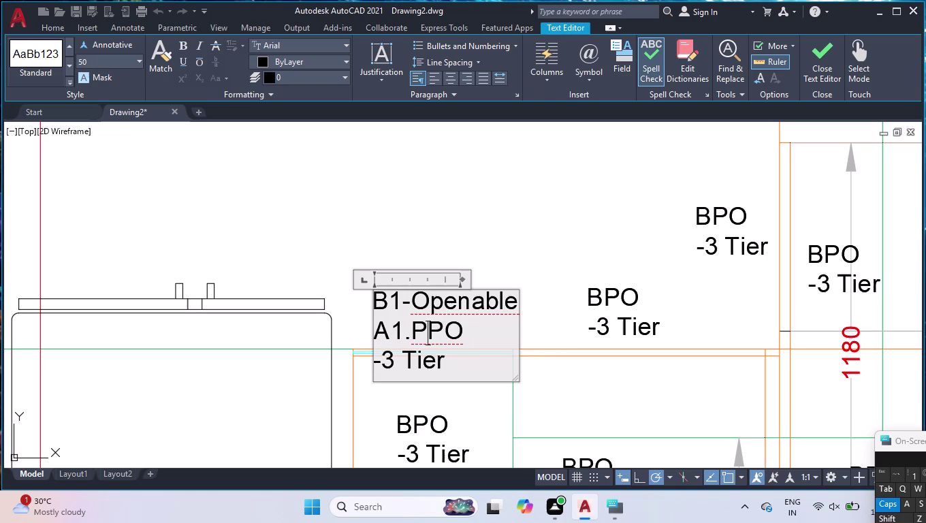
key(BackSpace)
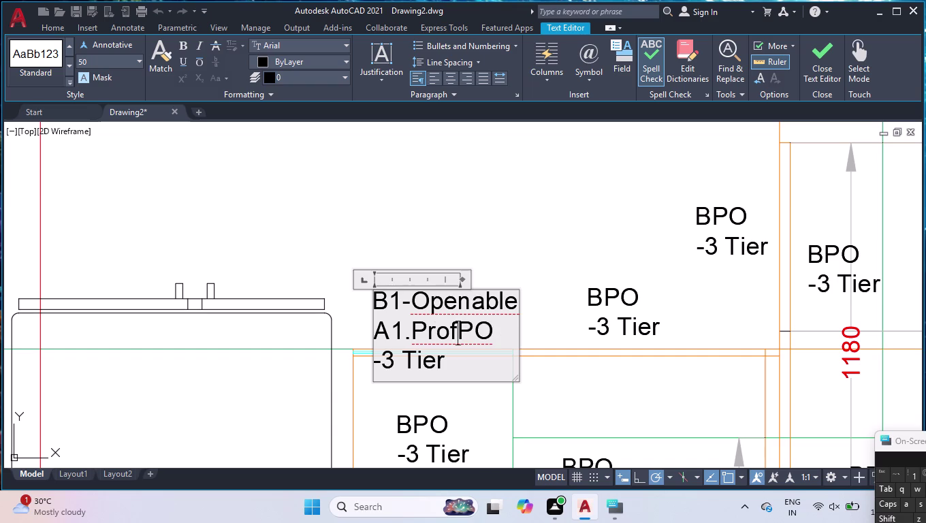
text(ile)
key(Return)
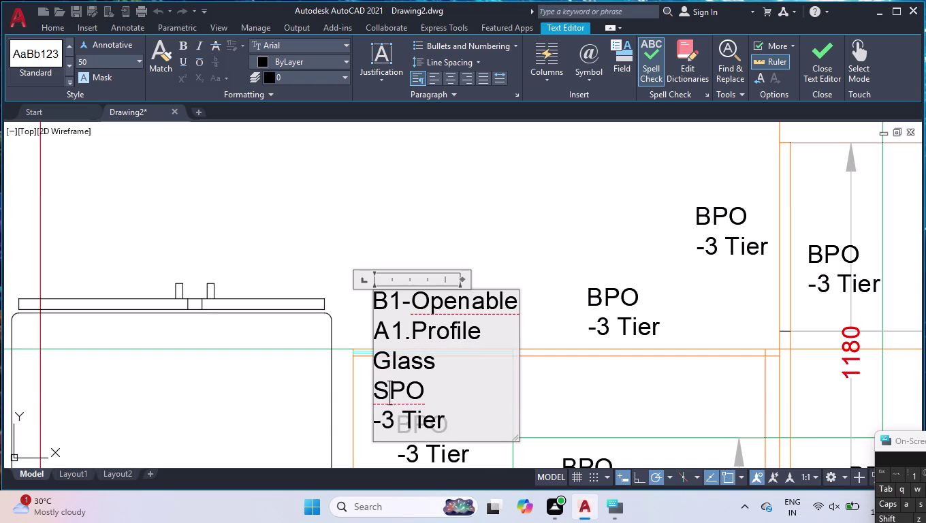
Add 'Glass Shutter', delete the leftover BPO text, and widen the box to one line.
key(h)
text(u)
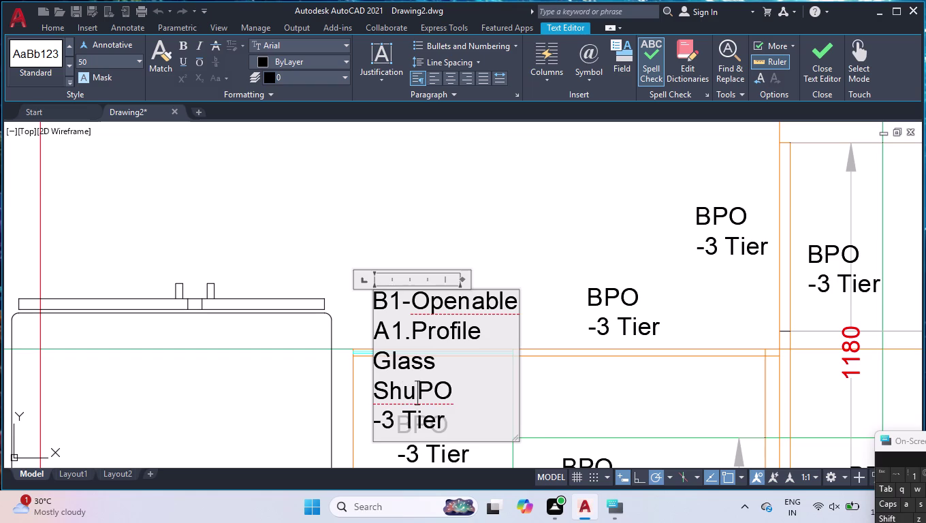
text(tter)
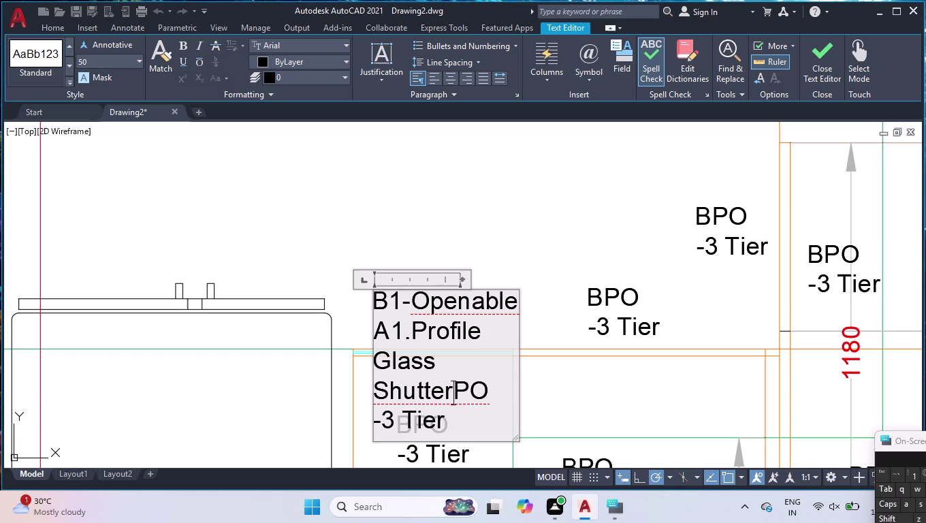
drag(459, 428, 457, 406)
key(BackSpace)
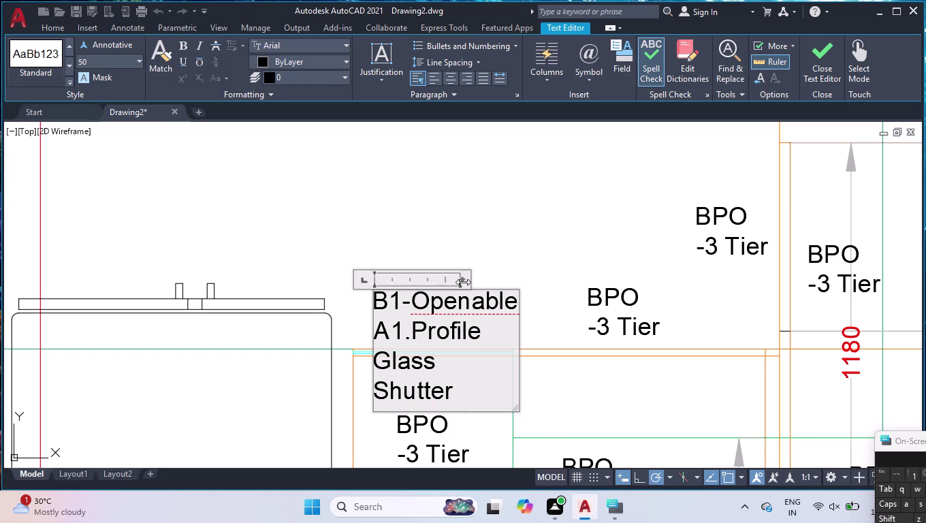
drag(462, 282, 524, 274)
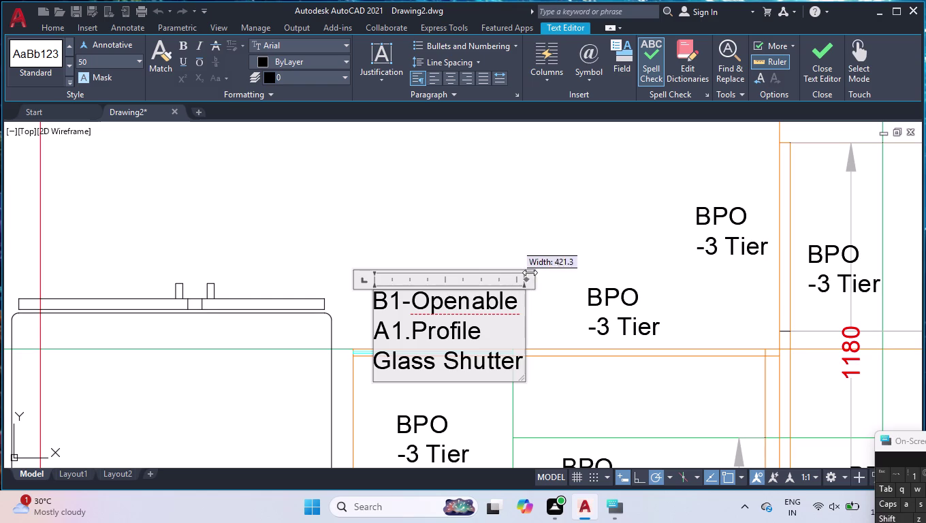
drag(524, 274, 530, 273)
click(544, 233)
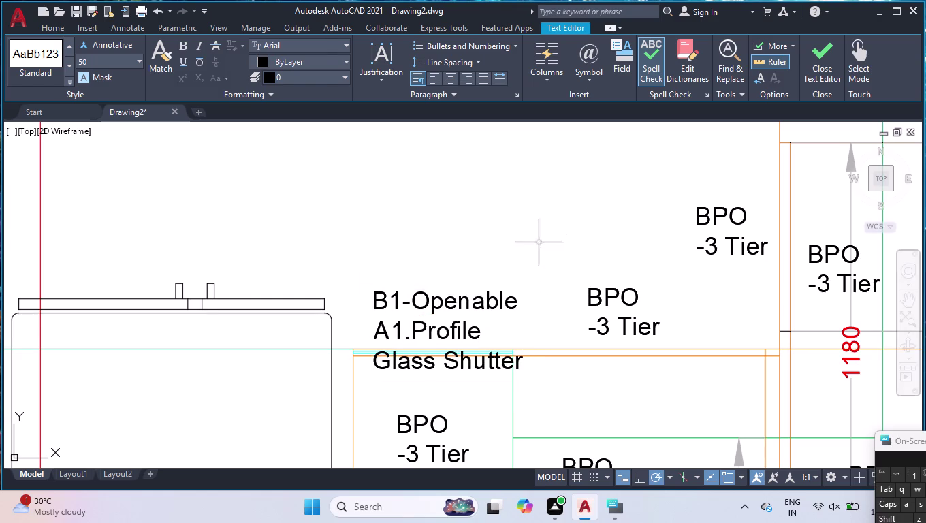
Move the B1-Openable label up clear of the cabinet line.
click(436, 303)
click(429, 305)
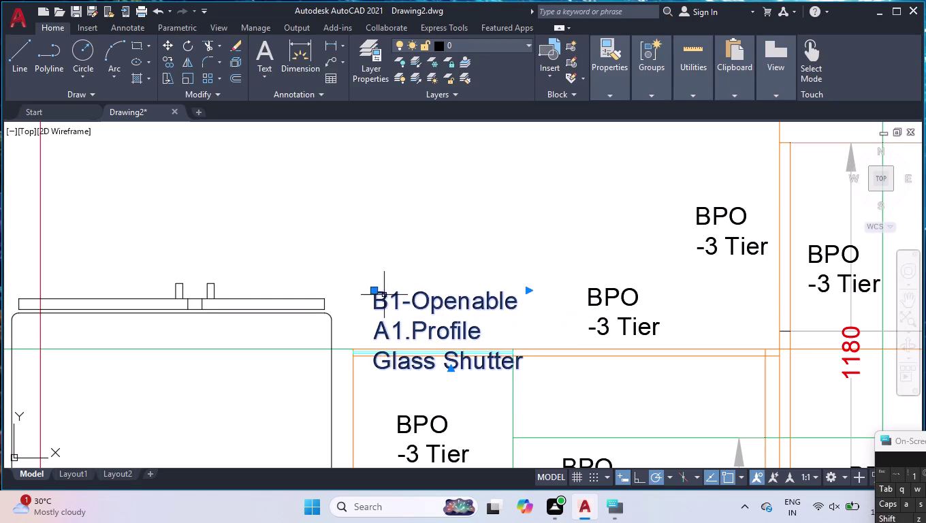
click(373, 292)
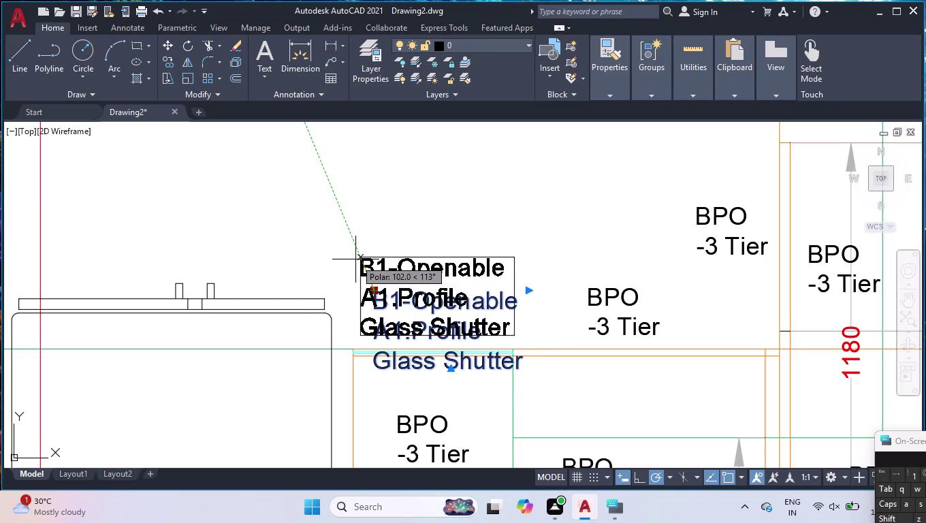
click(355, 260)
scroll(down, 3)
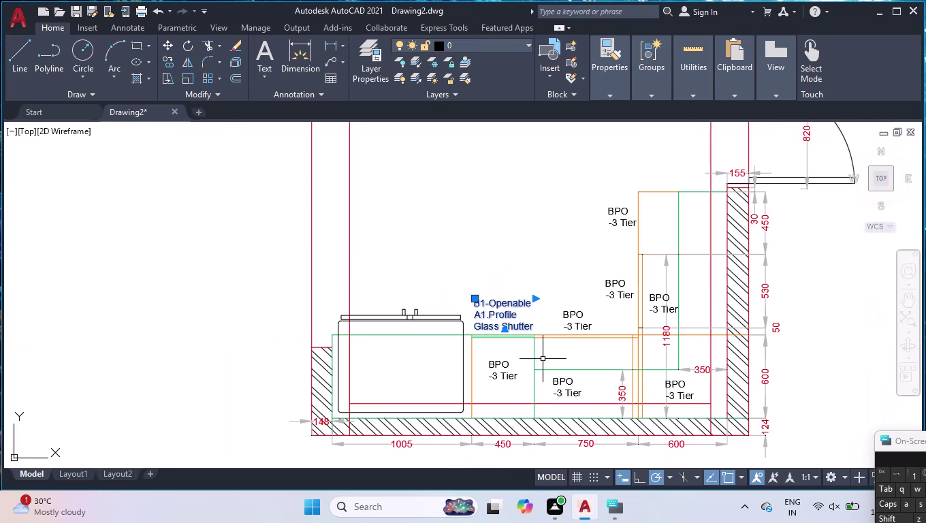
scroll(up, 3)
Open the lower BPO -3 Tier label and select its old text for replacement.
double_click(464, 336)
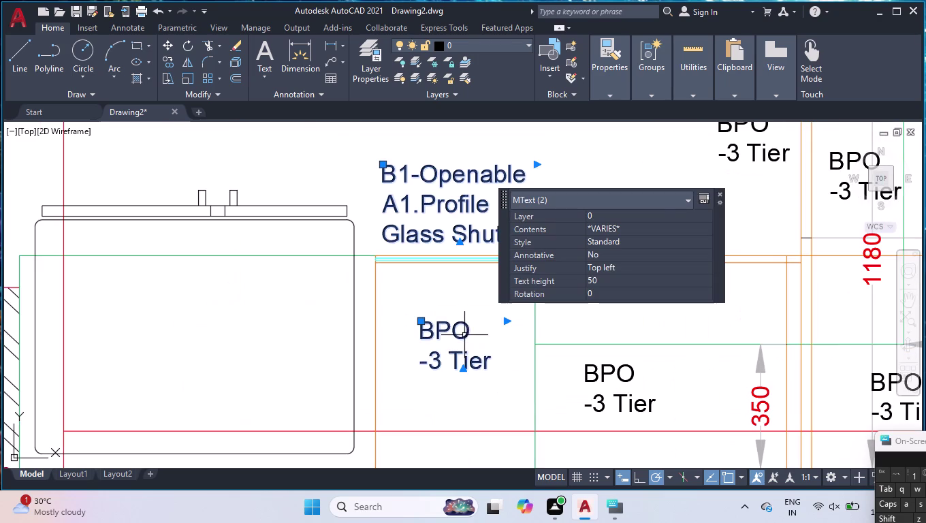
click(721, 194)
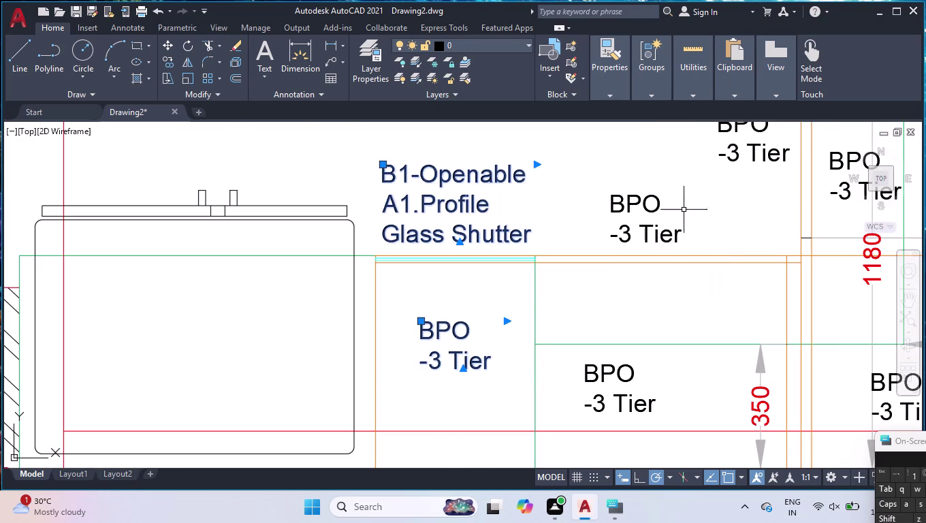
key(Escape)
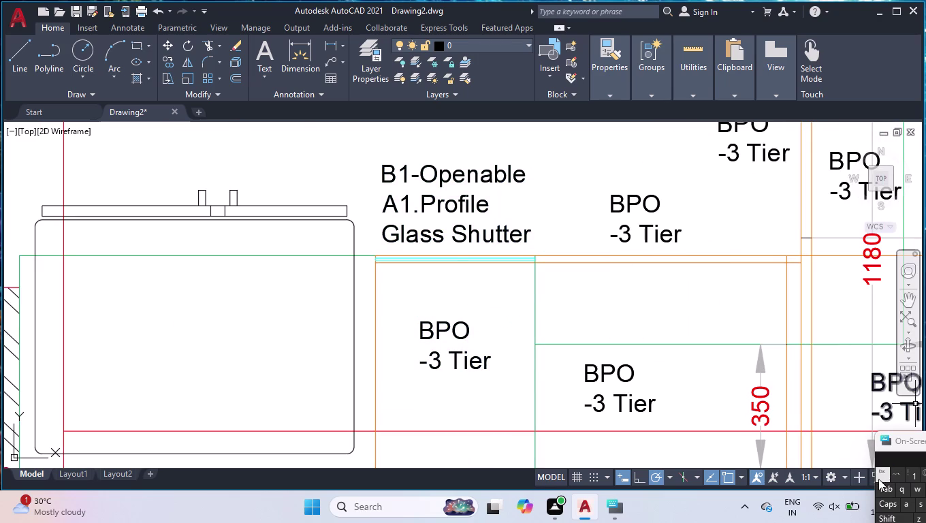
double_click(471, 363)
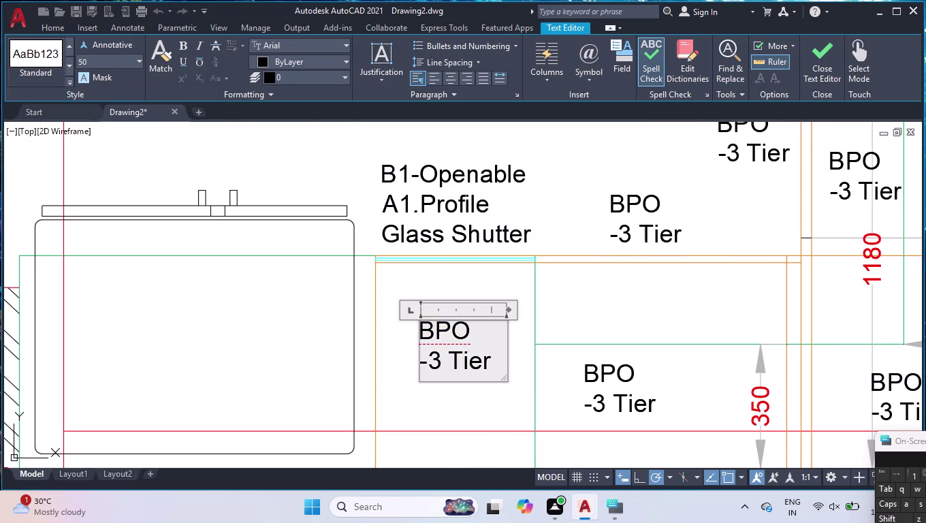
key(ctrl+a)
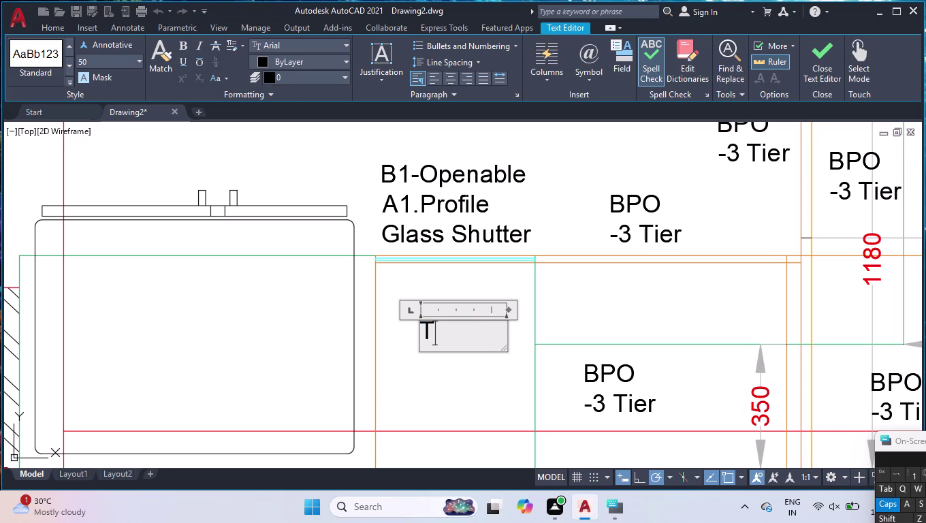
Change the lower label to 'Tall Unit' on one line, then open the upper BPO label.
text(all)
key(space)
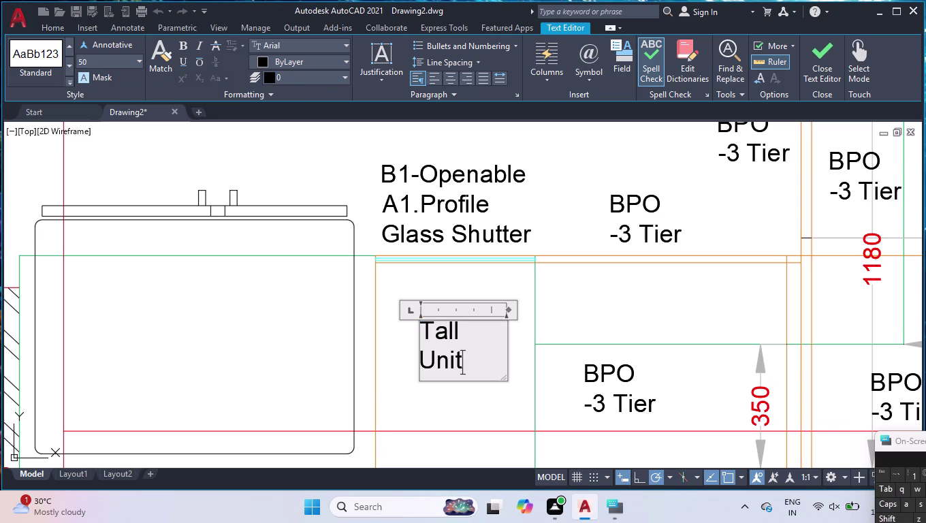
drag(510, 308, 523, 307)
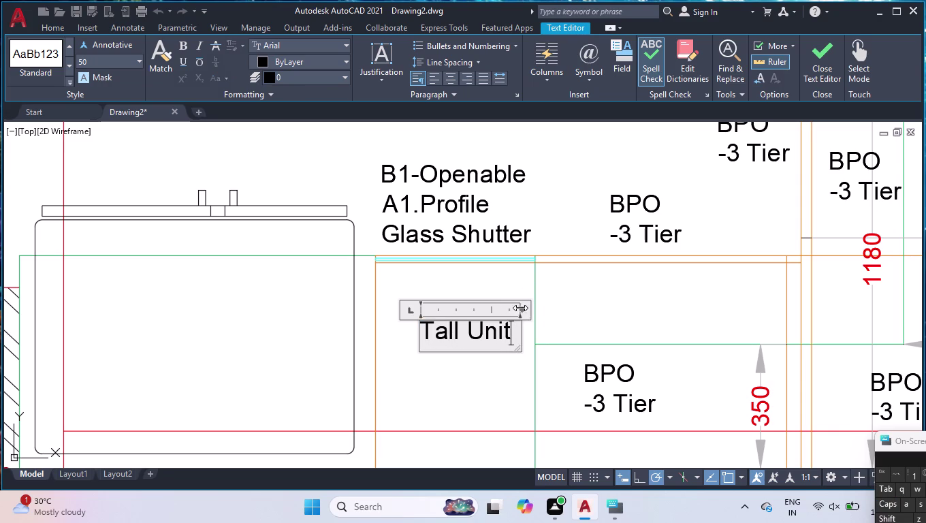
click(643, 198)
double_click(636, 202)
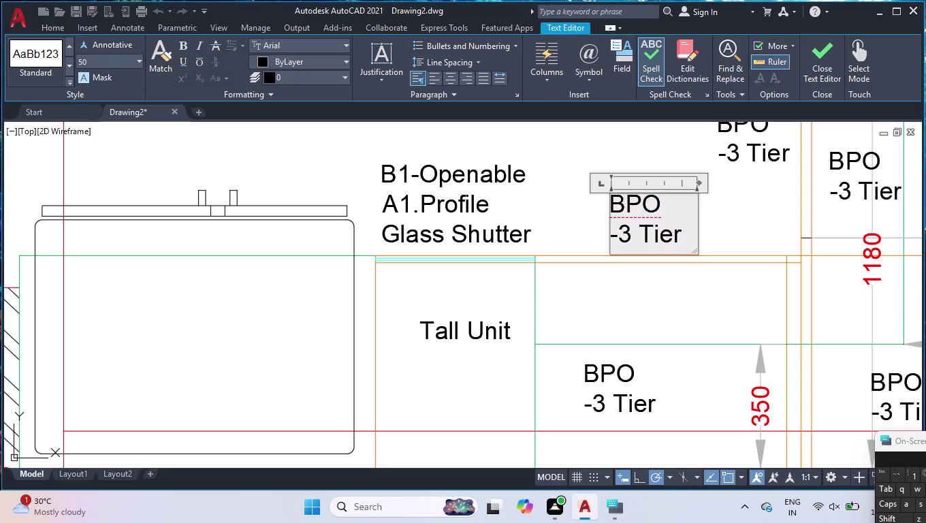
Retype the upper label as '2-Innotech Drawer' and widen it to fit one line.
key(ctrl+a)
key(2)
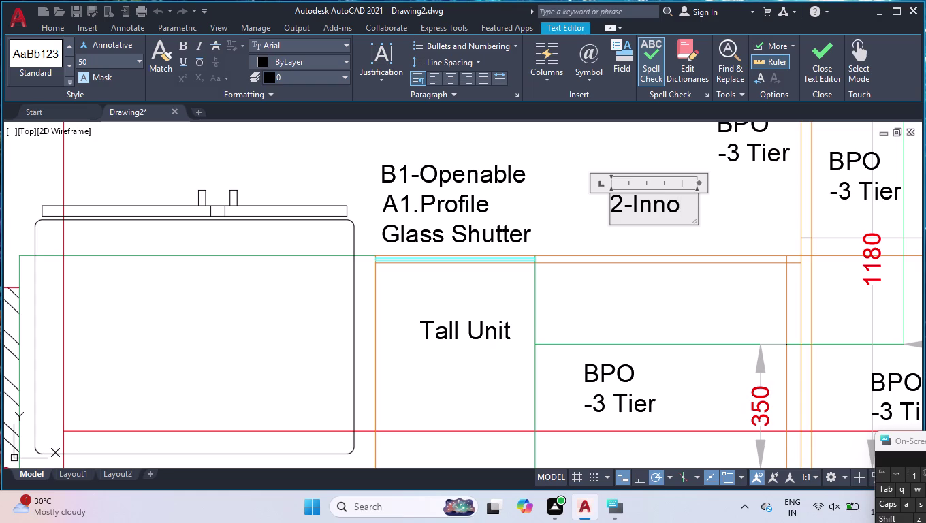
key(BackSpace)
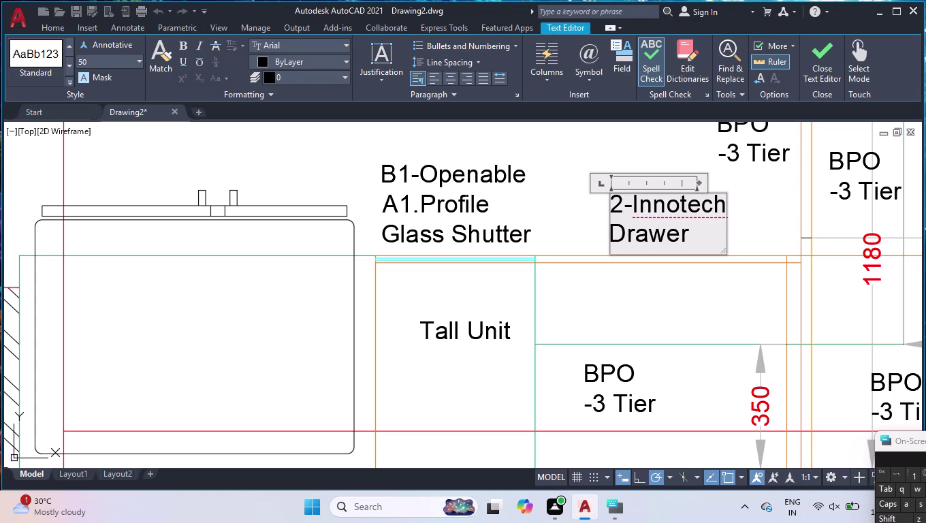
drag(727, 202, 753, 195)
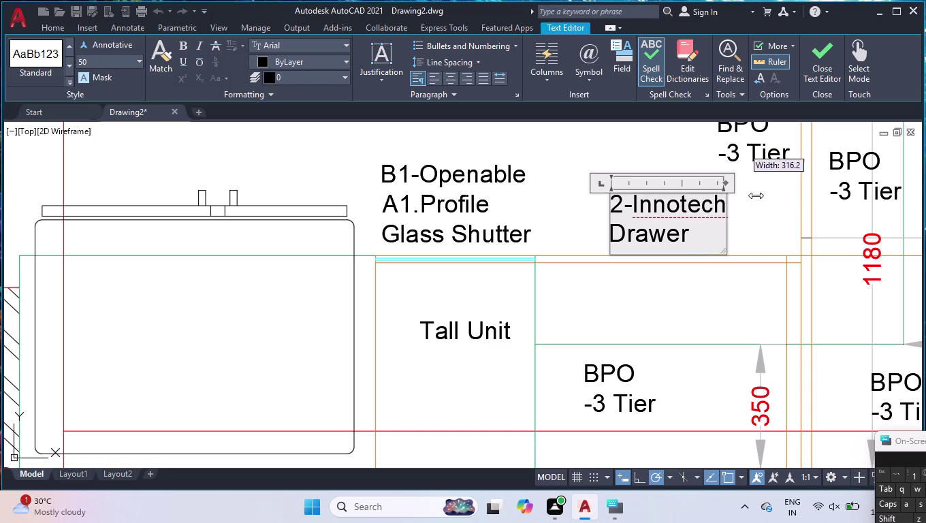
drag(753, 195, 825, 186)
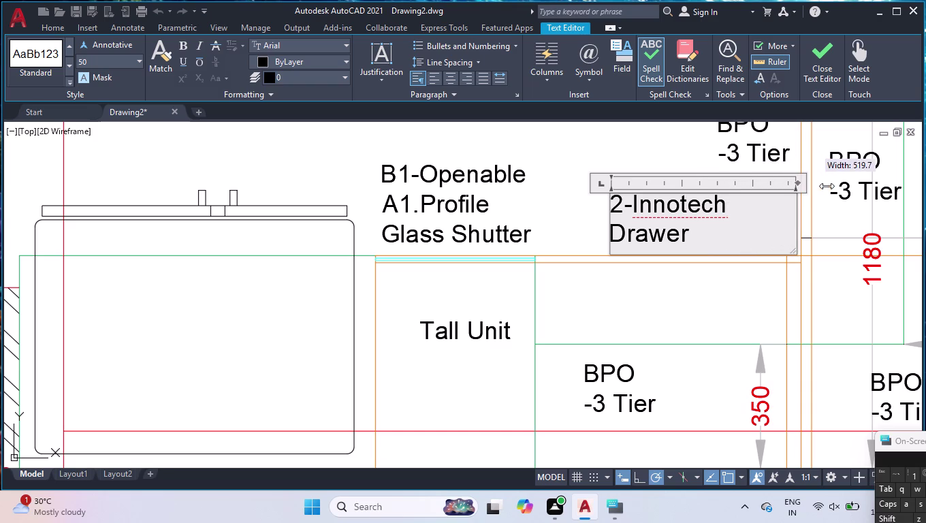
drag(825, 186, 852, 180)
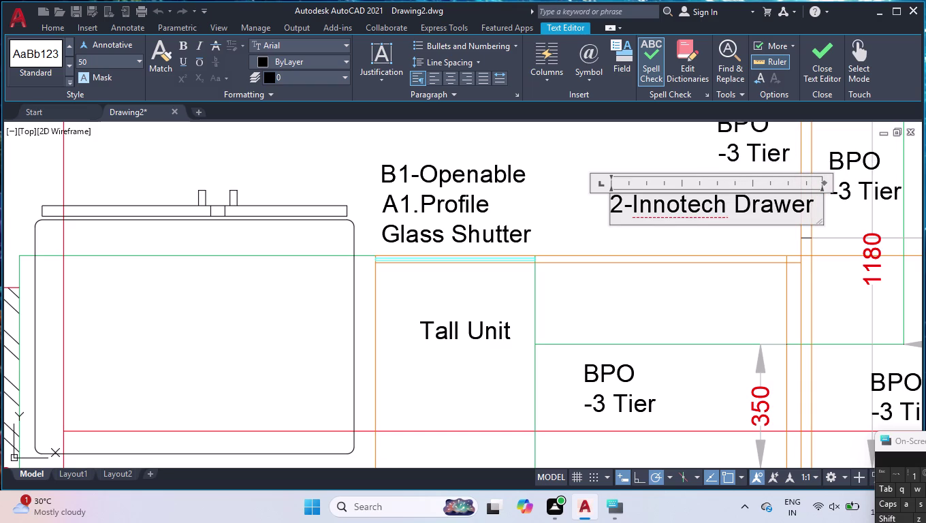
key(Return)
click(589, 133)
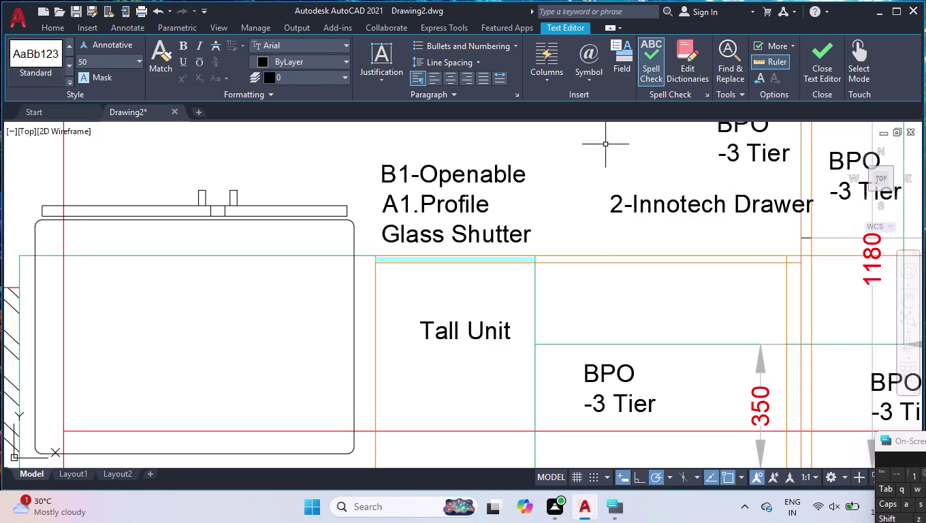
Lower the 2-Innotech Drawer label to sit beside Glass Shutter.
click(636, 203)
click(614, 194)
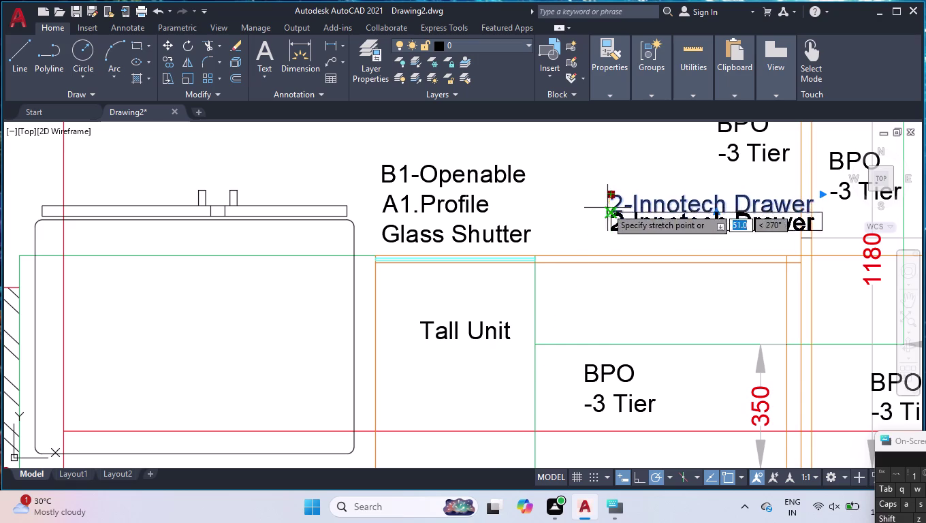
click(575, 228)
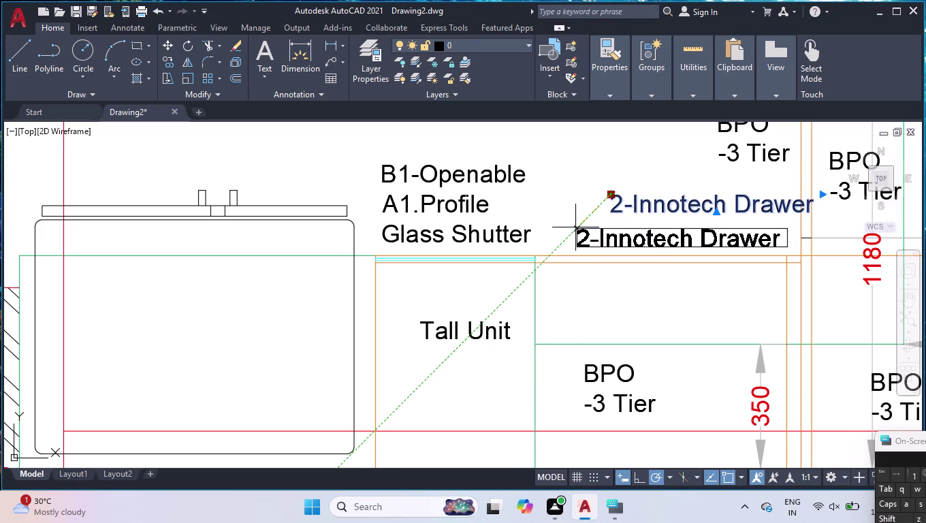
scroll(down, 3)
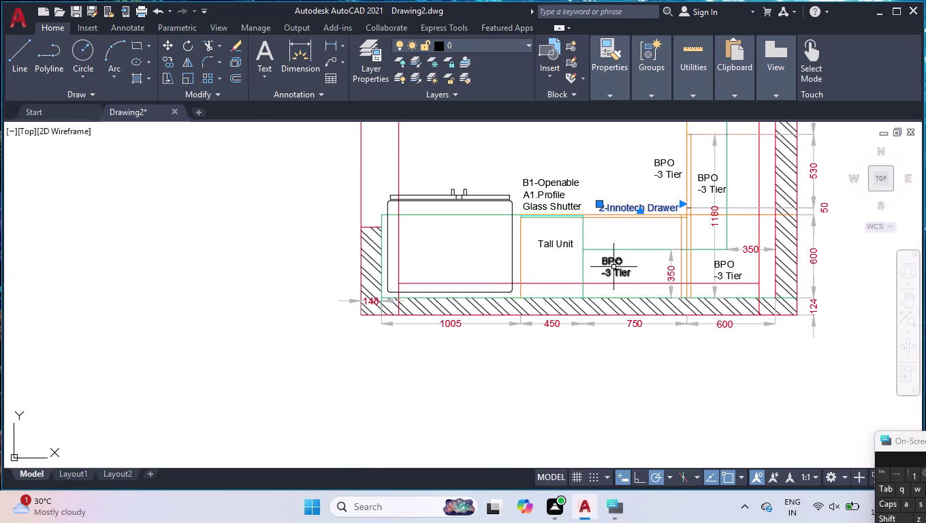
double_click(613, 267)
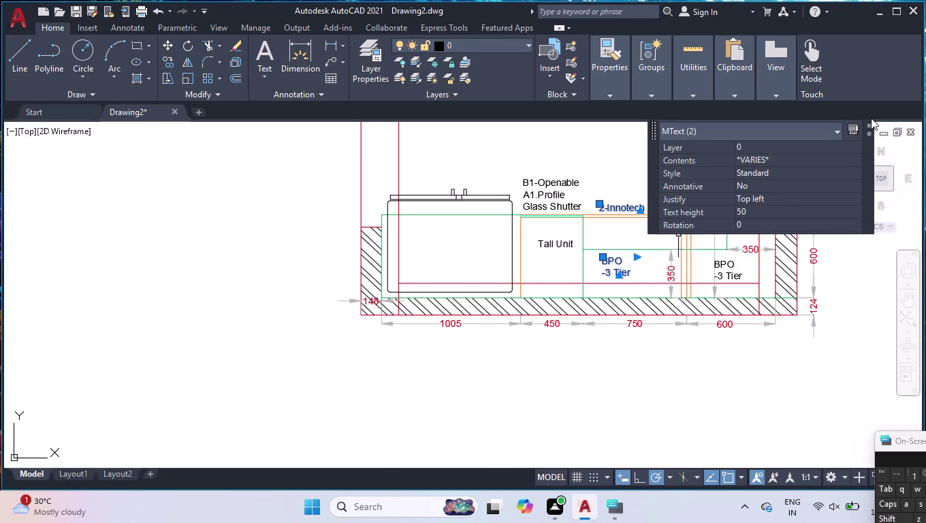
click(872, 126)
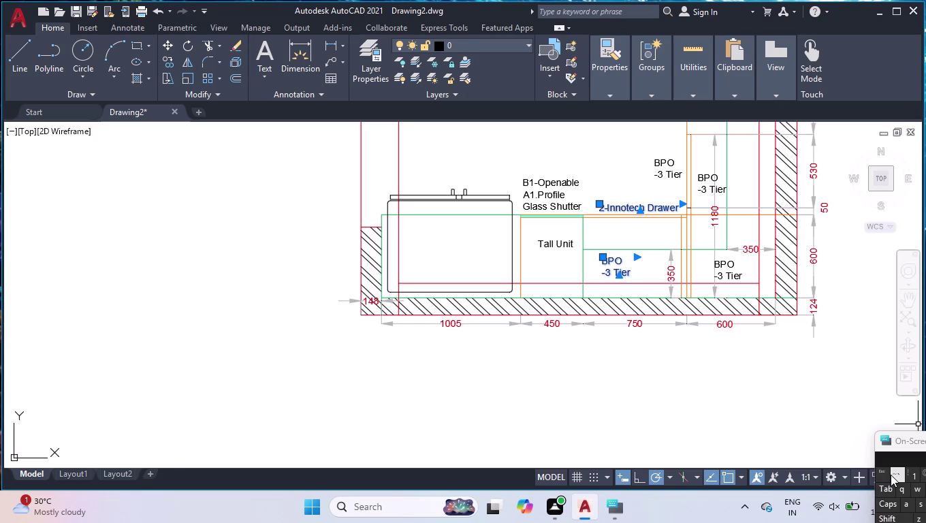
key(Escape)
Retype the BPO label under Tall Unit as 'Roller Shutter' and widen it to one line.
double_click(621, 276)
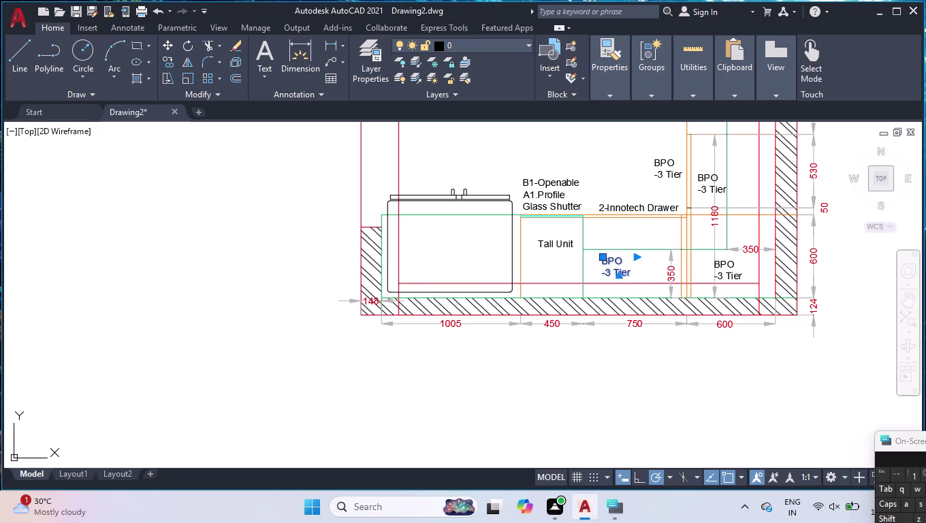
key(ctrl+a)
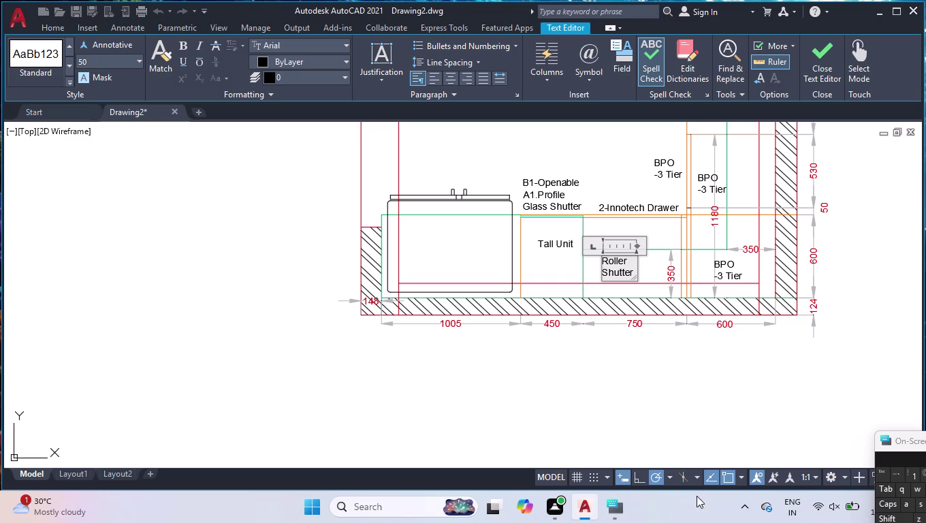
drag(640, 245, 646, 245)
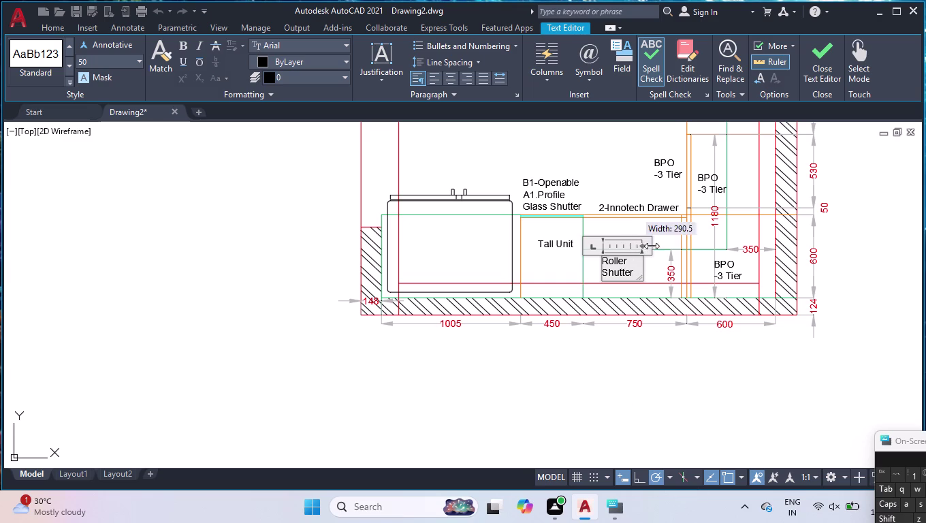
drag(646, 246, 667, 240)
click(644, 372)
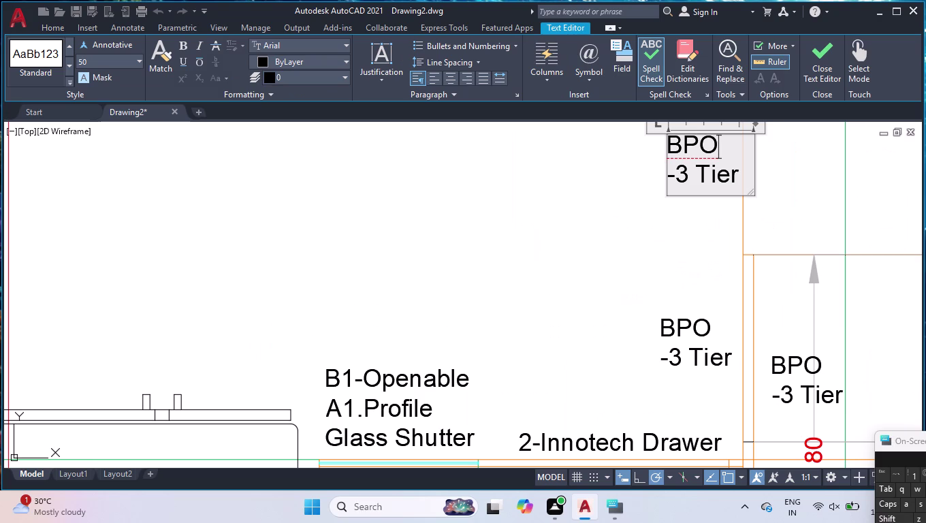
Replace the top BPO -3 Tier label's text with 'Open Unit For 2-Wicket Baskets'.
key(ctrl+a)
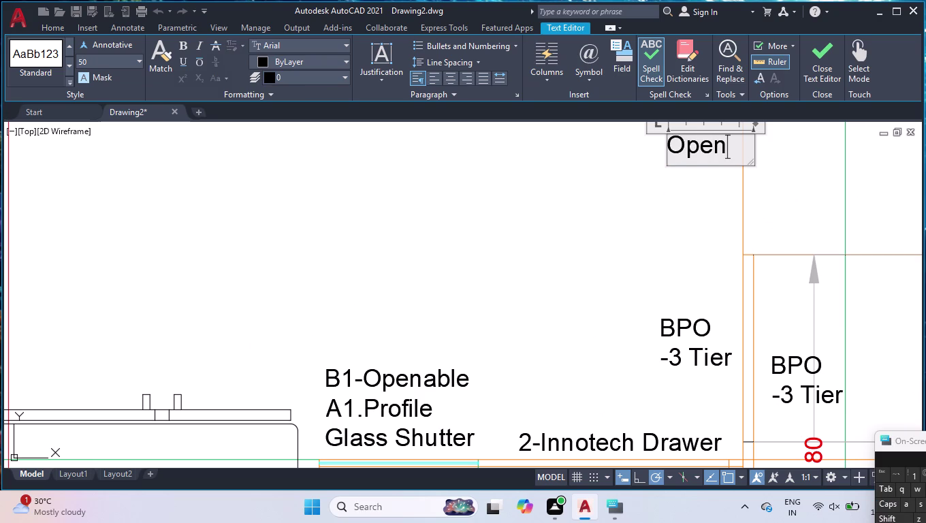
key(space)
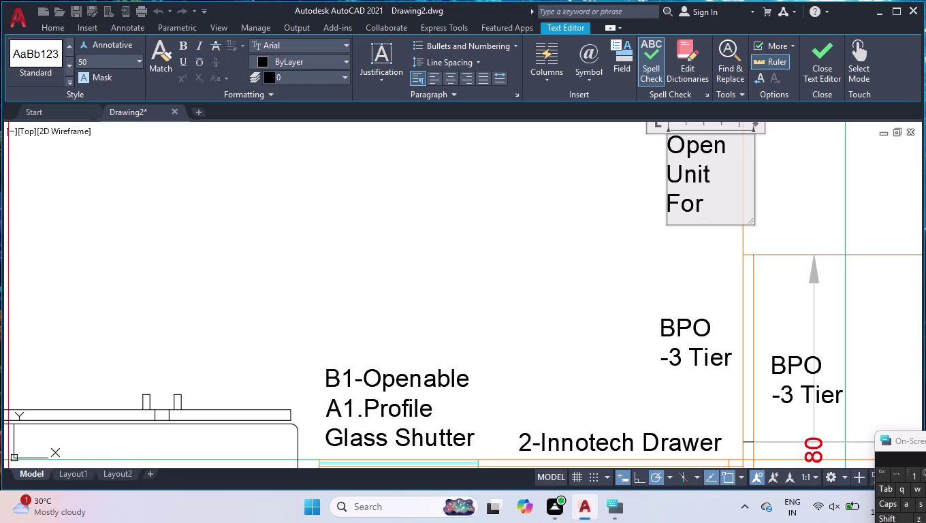
key(space)
text(2)
key(BackSpace)
key(Return)
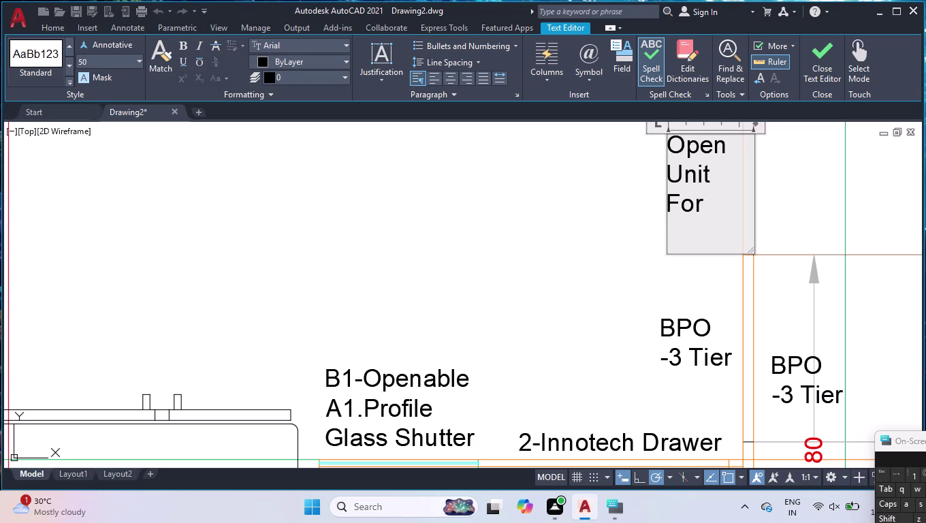
key(2)
key(minus)
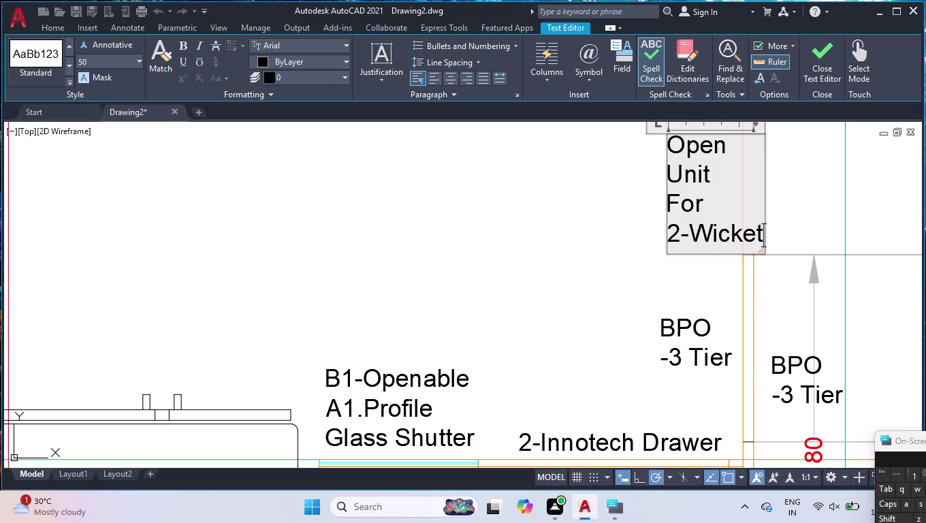
key(space)
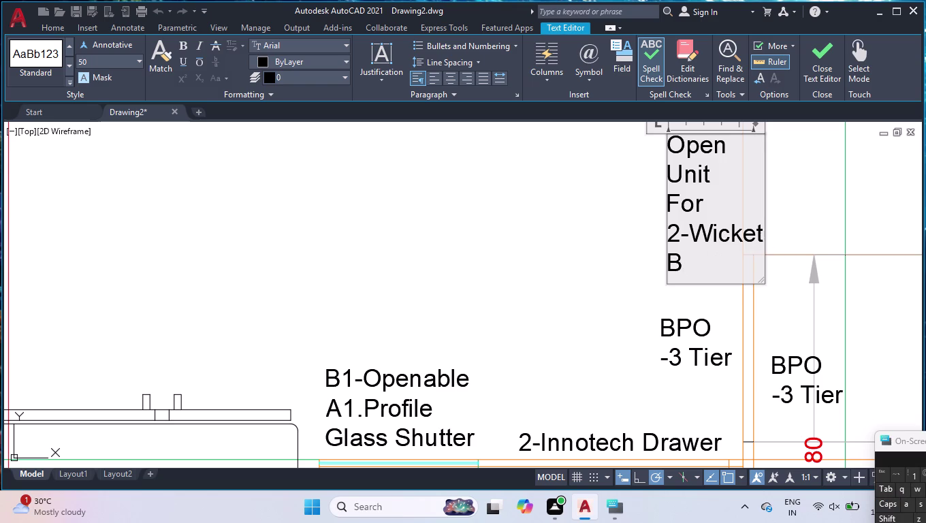
text(askets)
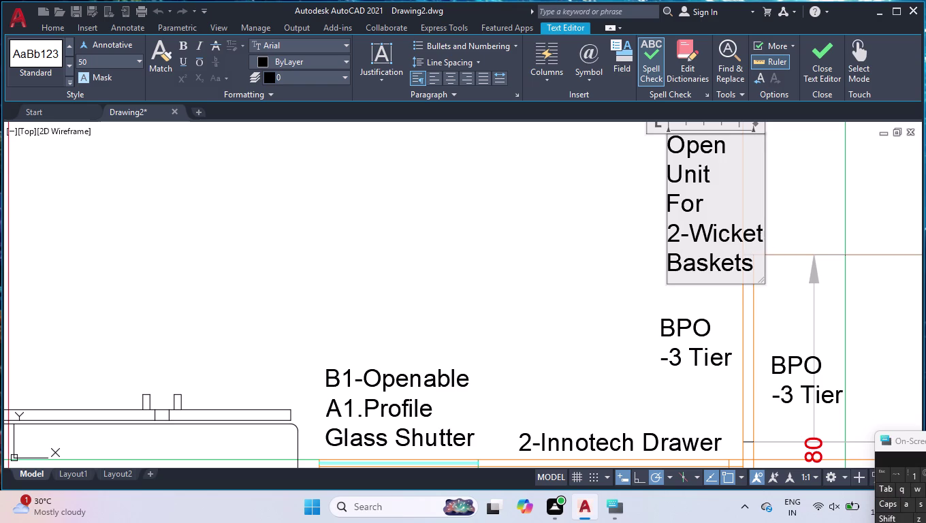
Widen the label's text box so the wording fits on two lines, then exit editing.
scroll(down, 3)
drag(745, 138, 765, 137)
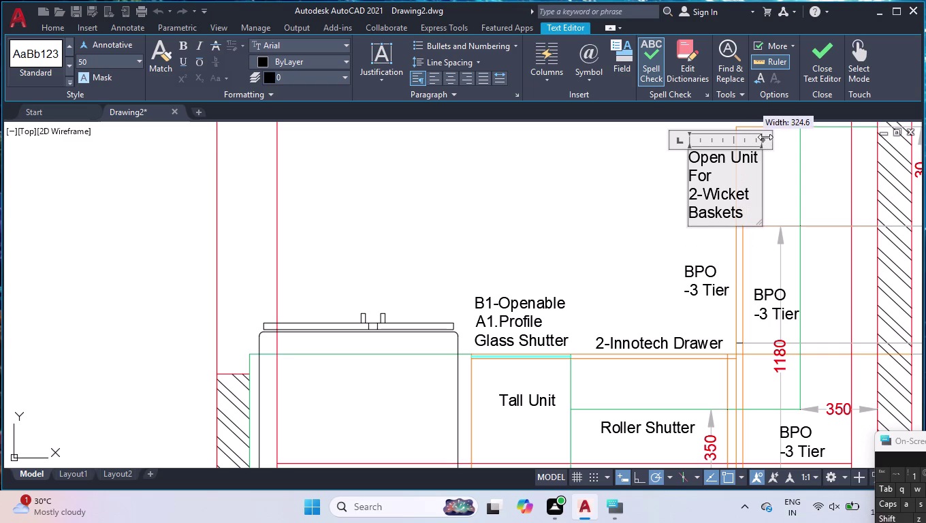
drag(765, 137, 792, 135)
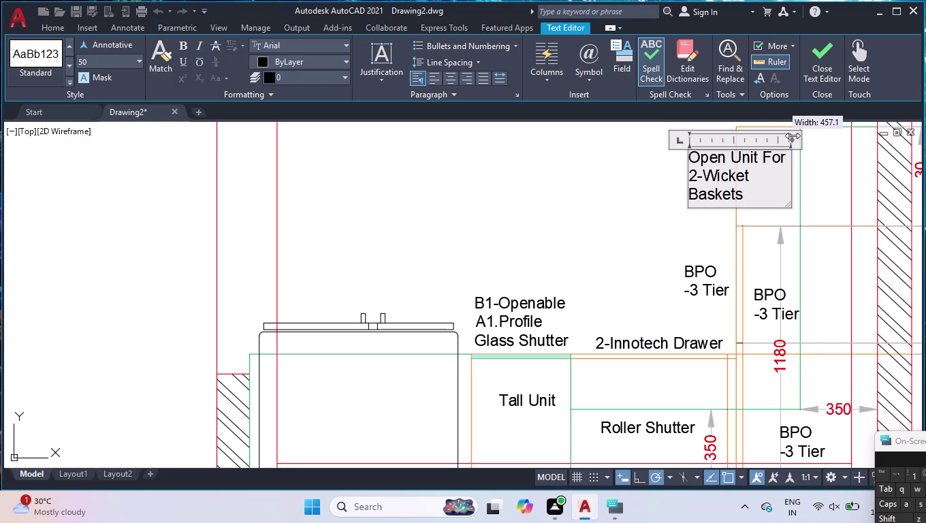
drag(793, 135, 815, 135)
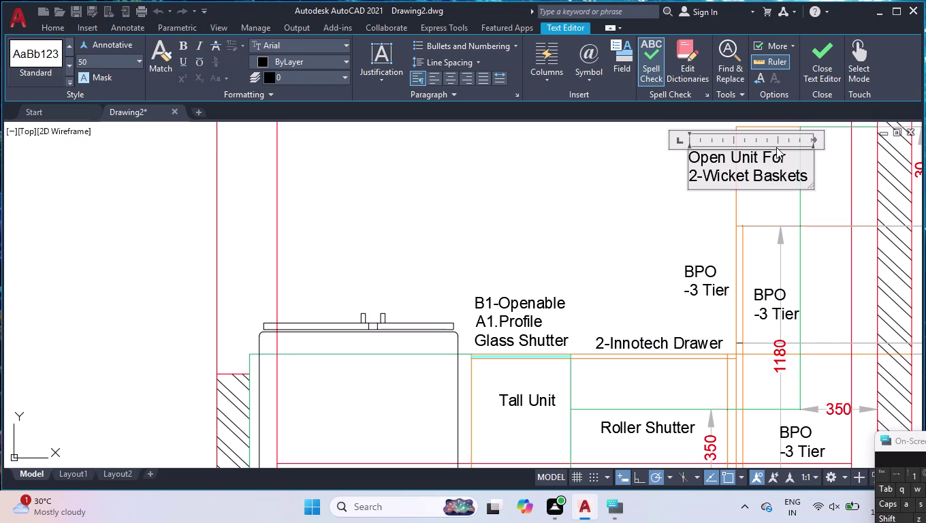
click(616, 197)
click(724, 161)
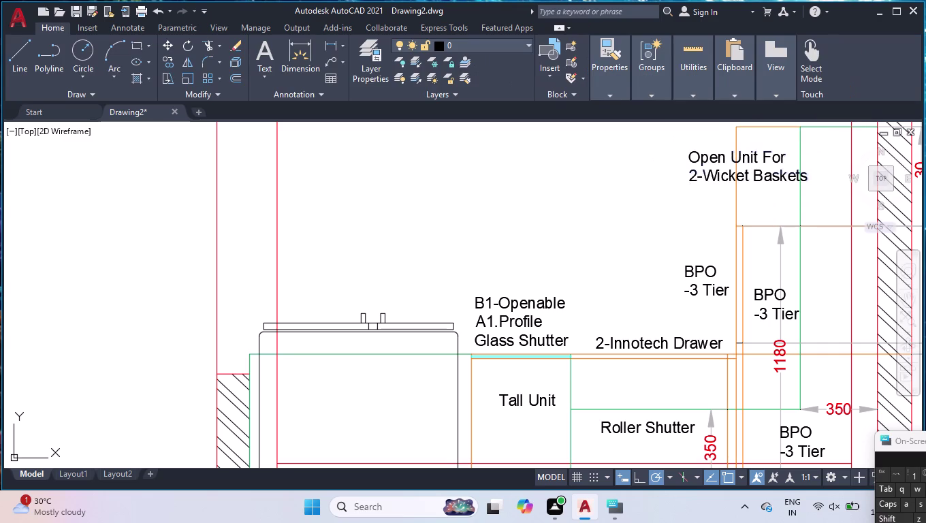
Rotate the 'Open Unit For 2-Wicket Baskets' label 90° so it runs vertically.
text(ro)
key(Return)
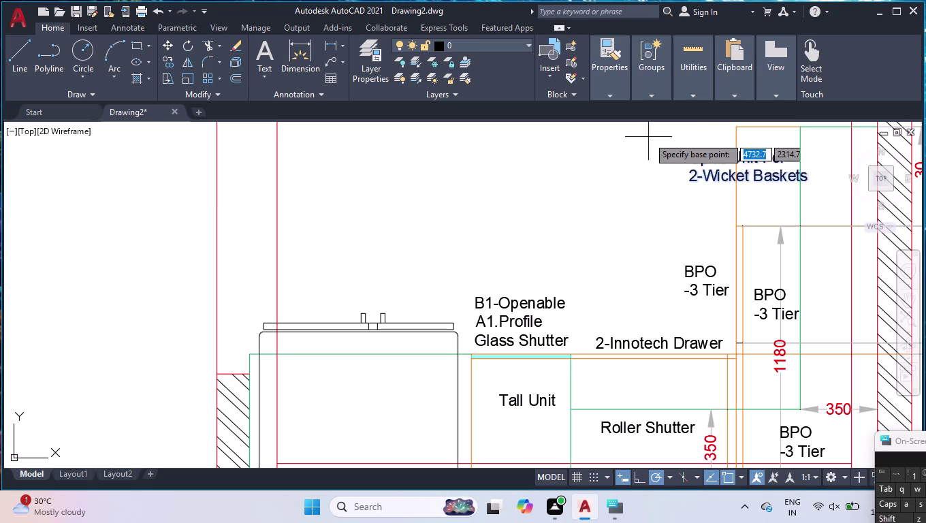
click(694, 159)
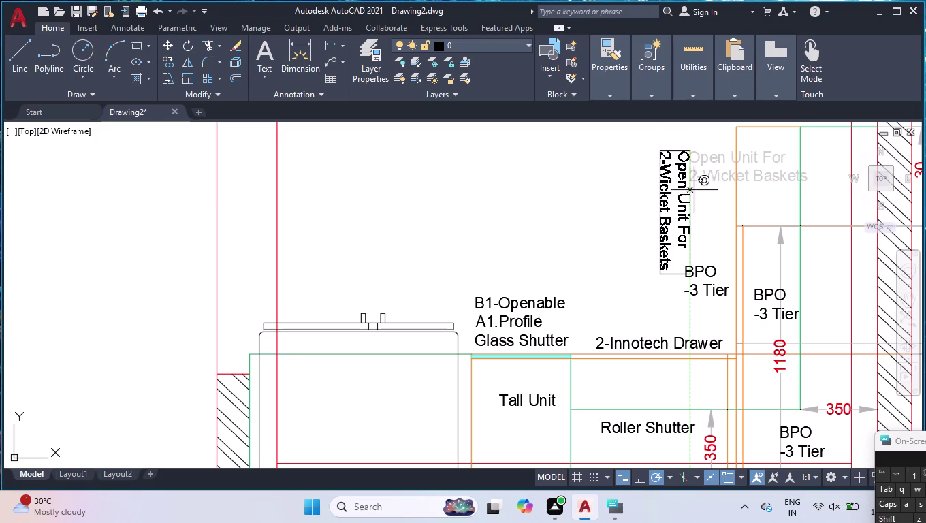
click(697, 207)
click(681, 192)
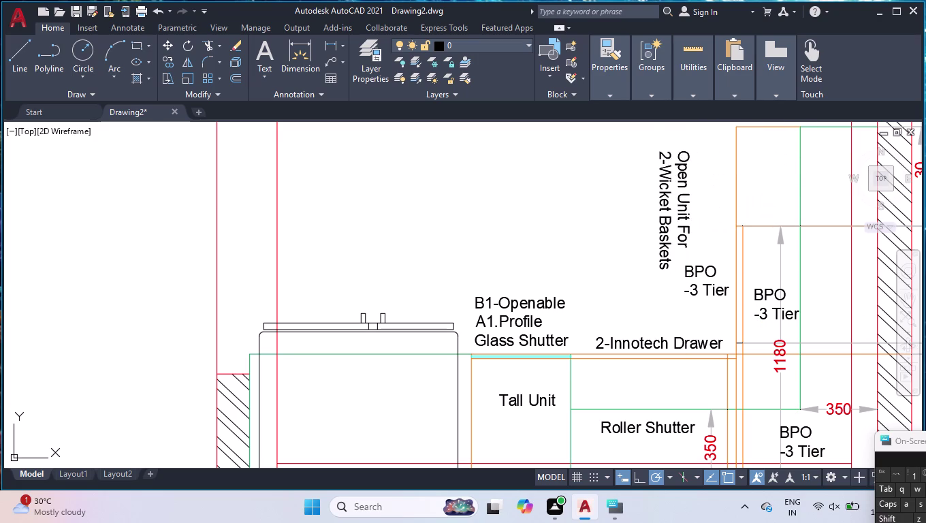
Move the vertical label to sit just above the upper BPO -3 Tier tag.
click(691, 151)
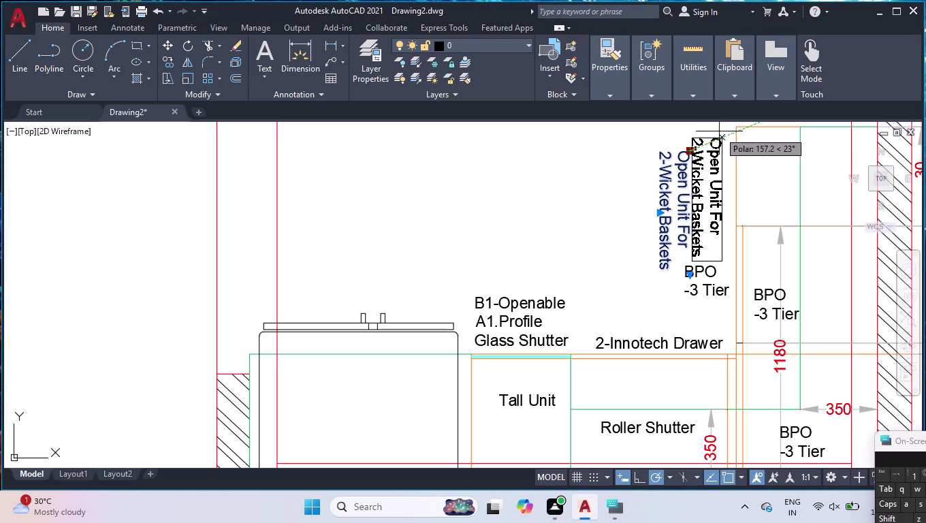
click(719, 132)
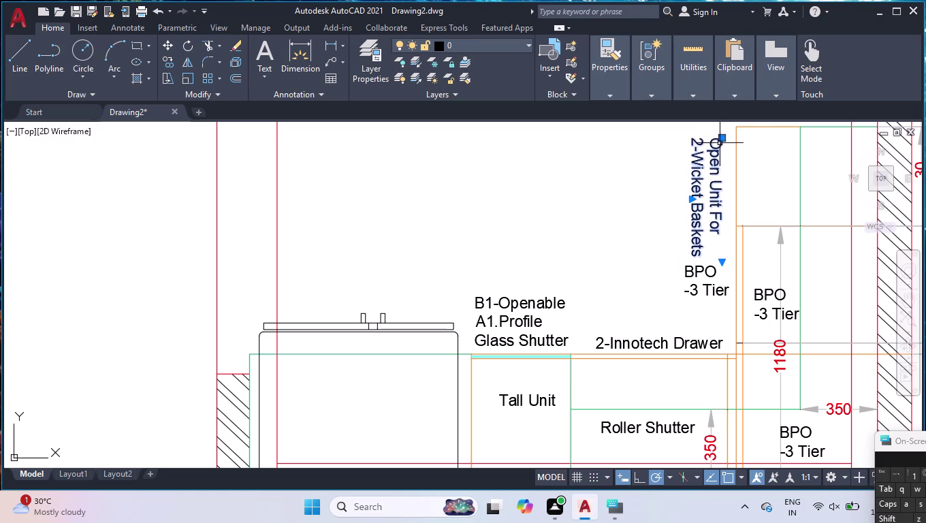
click(720, 138)
click(721, 126)
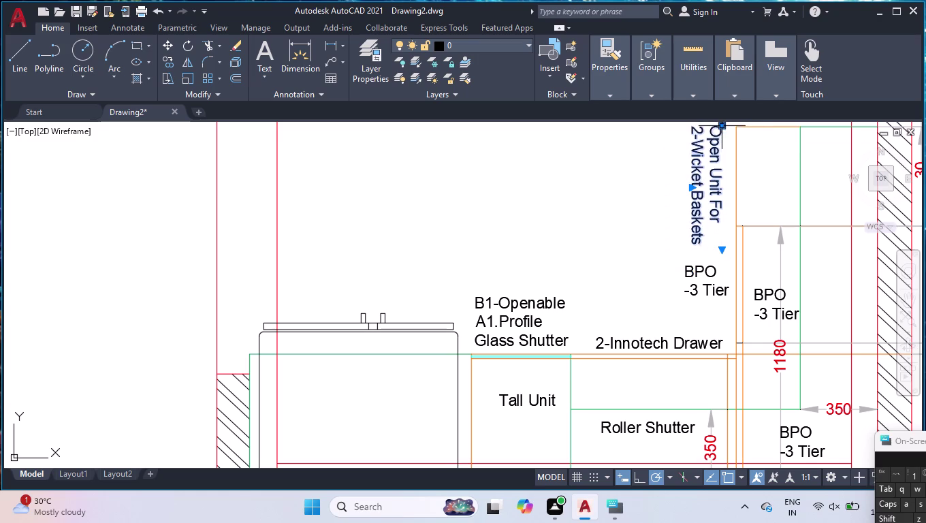
scroll(down, 3)
scroll(down, 3)
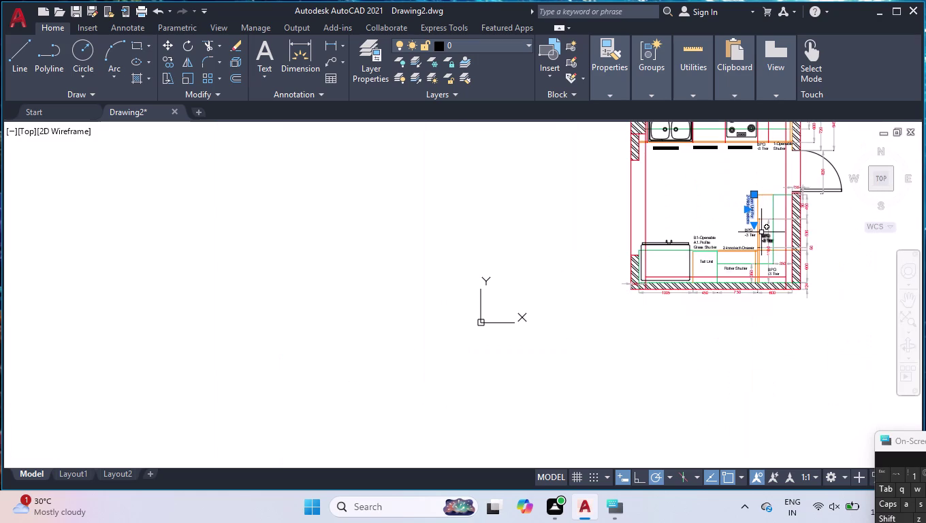
scroll(up, 3)
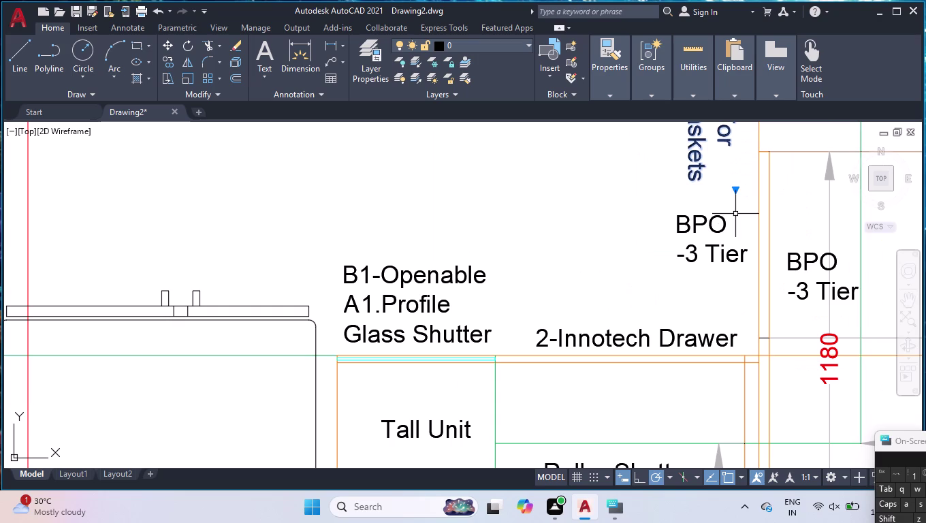
key(Escape)
Retype the upper BPO -3 Tier label as '1-Openable Shutter' and '1-Fix. Shelf' on two lines.
double_click(715, 252)
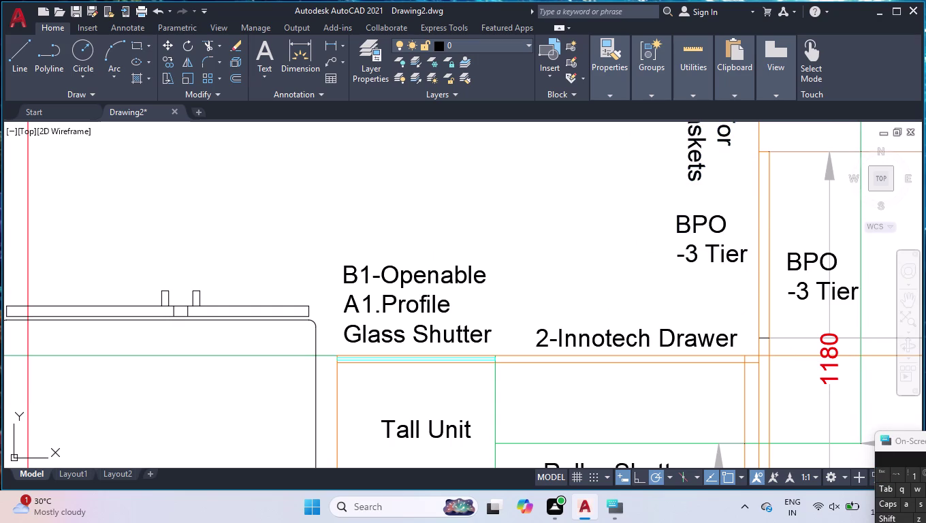
key(ctrl+a)
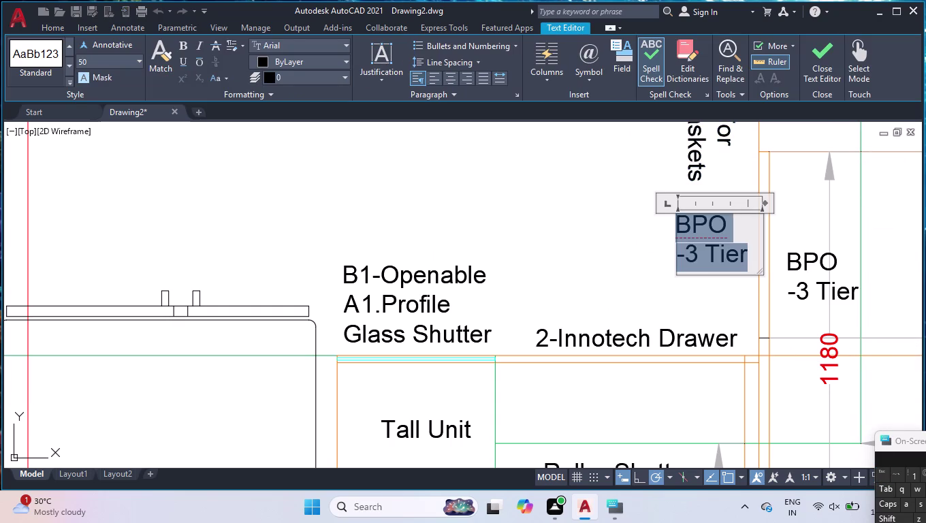
text(1-)
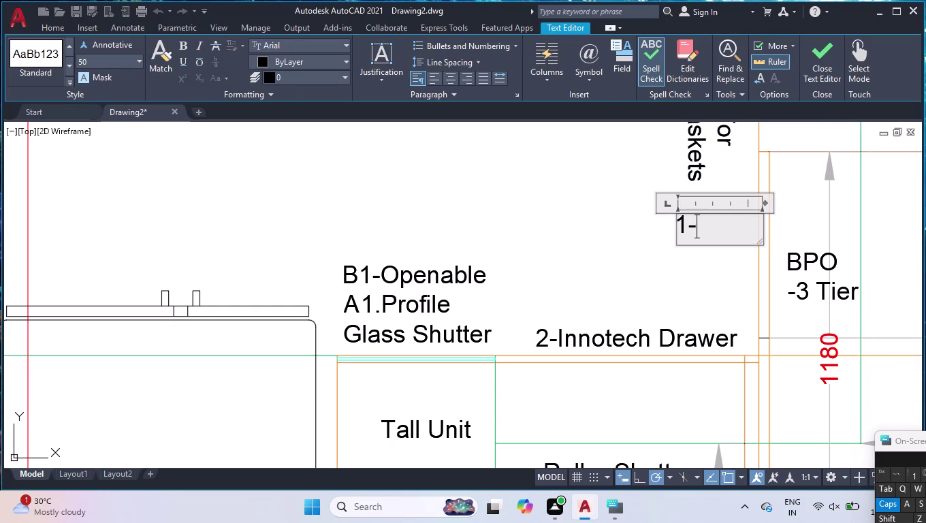
text(ena)
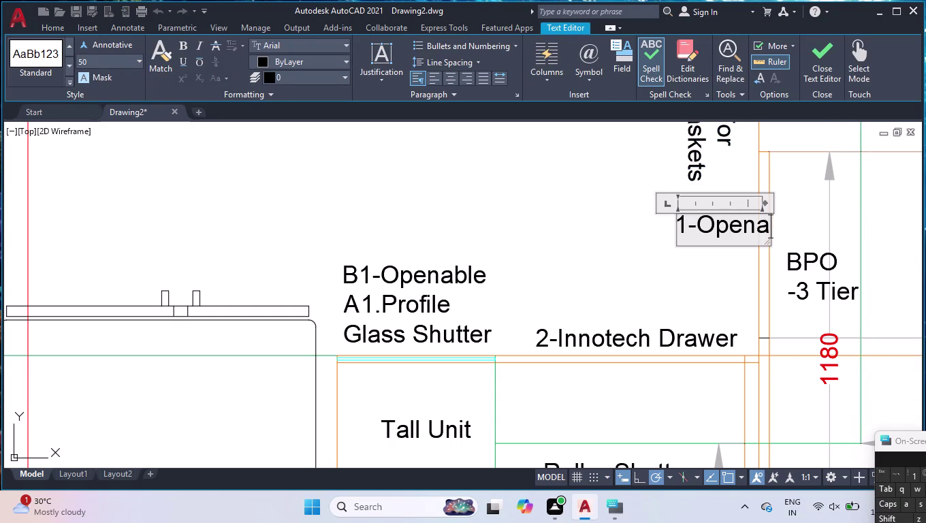
text(ble)
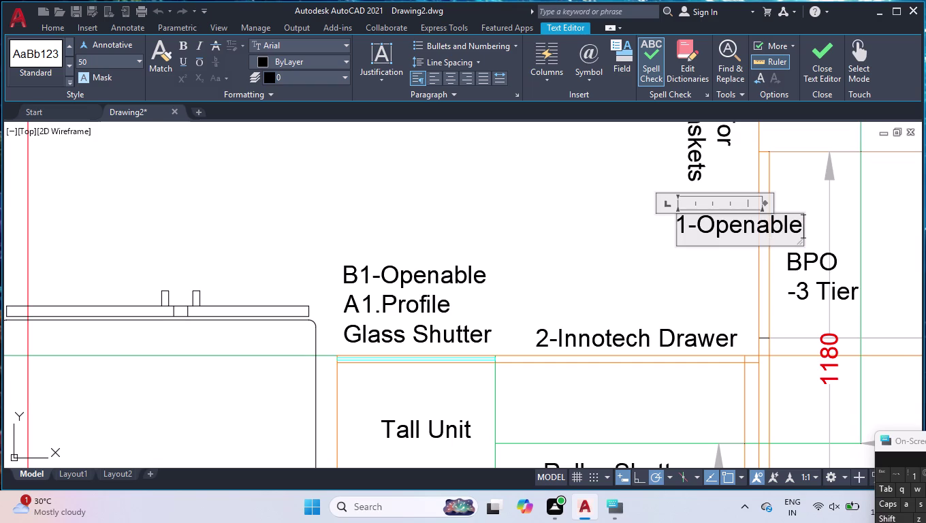
key(Return)
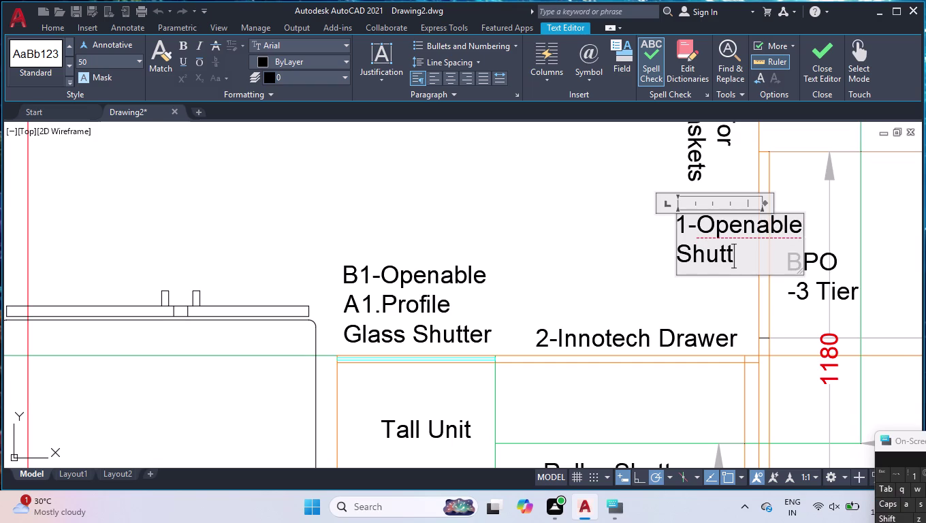
key(Return)
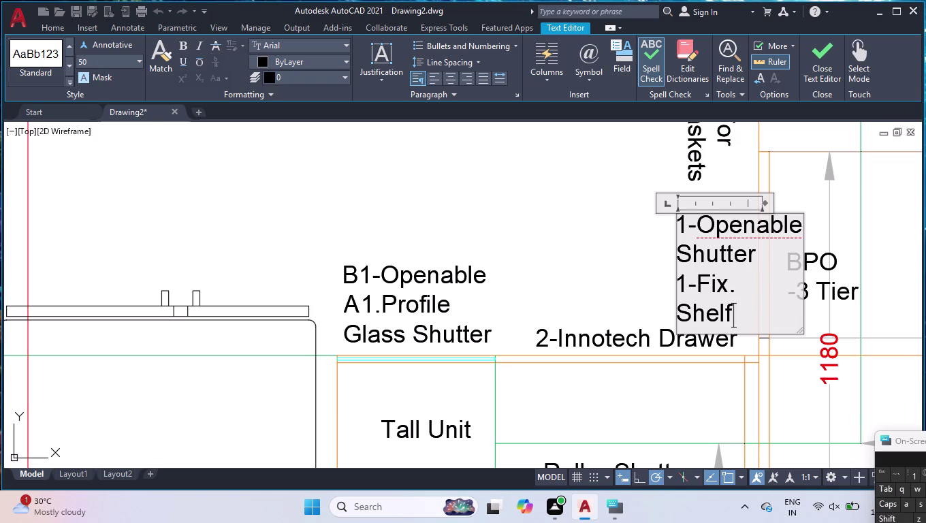
drag(763, 203, 809, 197)
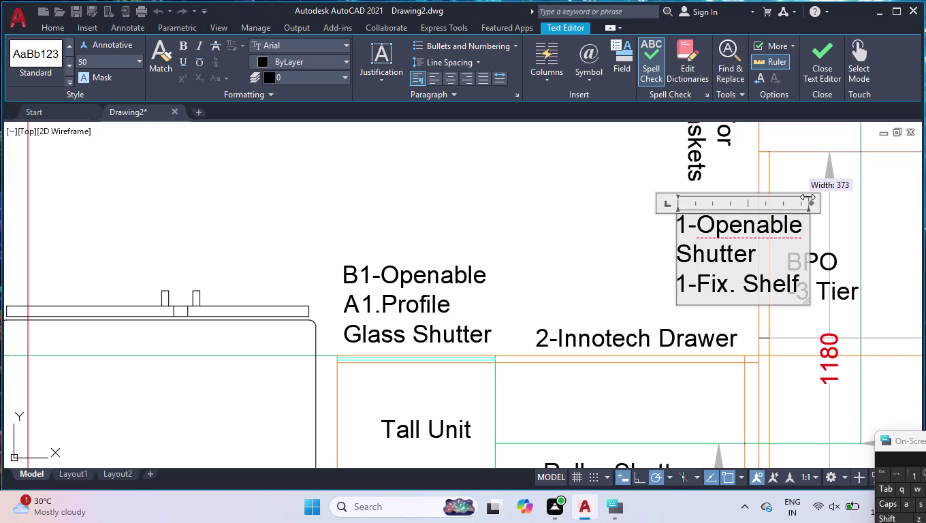
drag(809, 197, 805, 197)
click(602, 234)
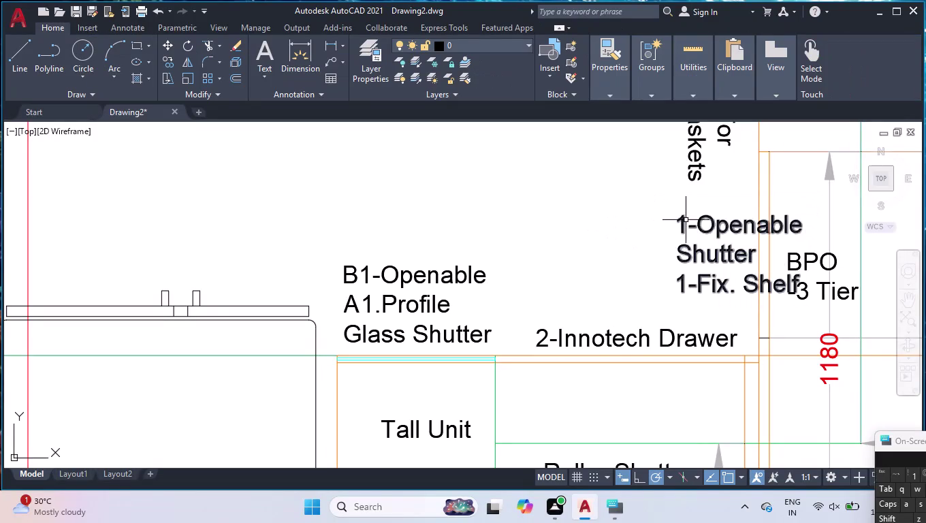
Rotate the '1-Openable Shutter 1-Fix. Shelf' label vertical and move it beside the baskets unit.
click(686, 221)
text(ro)
key(Return)
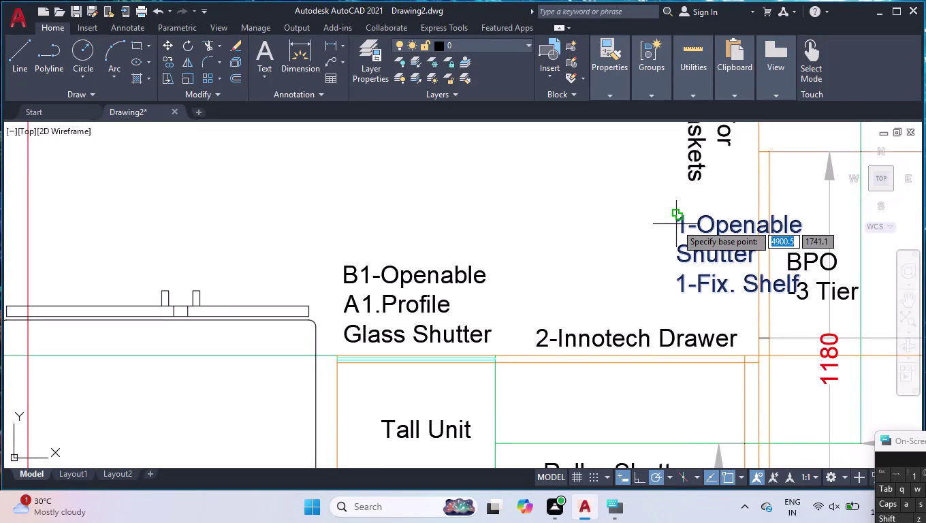
click(681, 218)
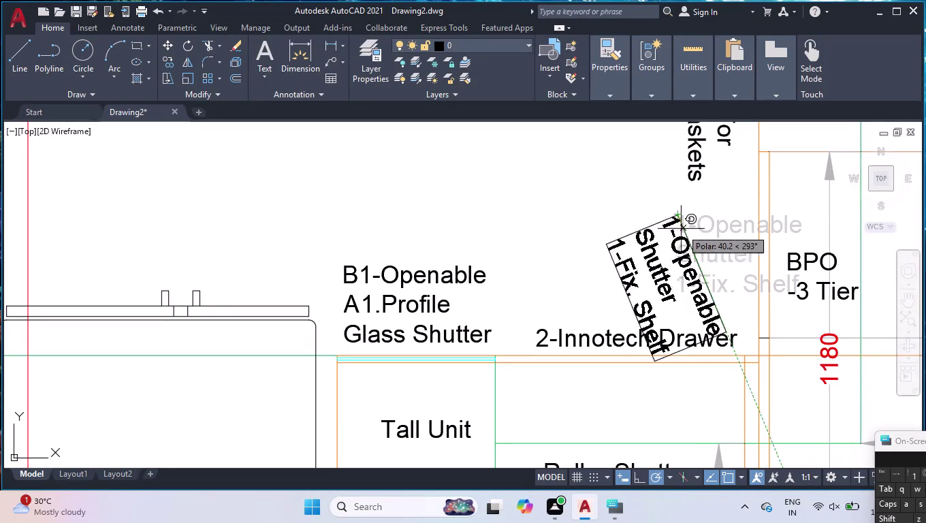
click(675, 284)
click(668, 262)
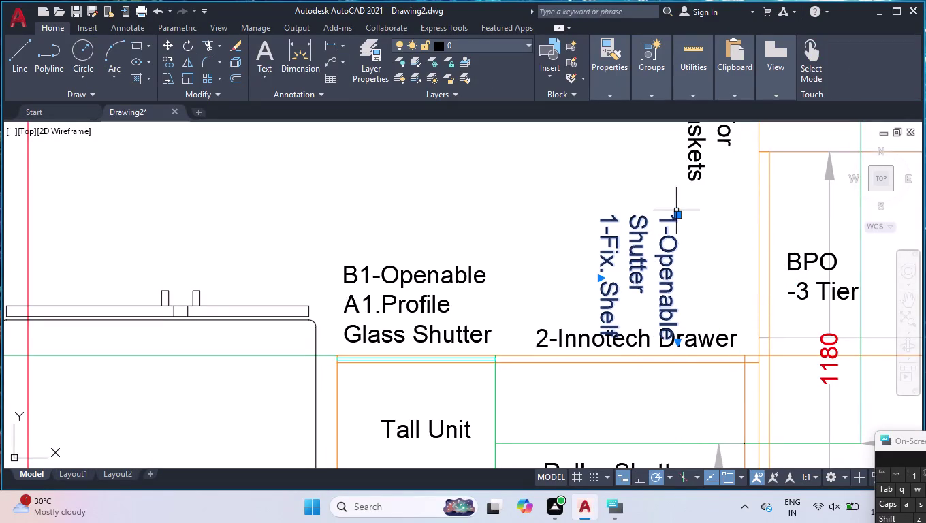
click(681, 215)
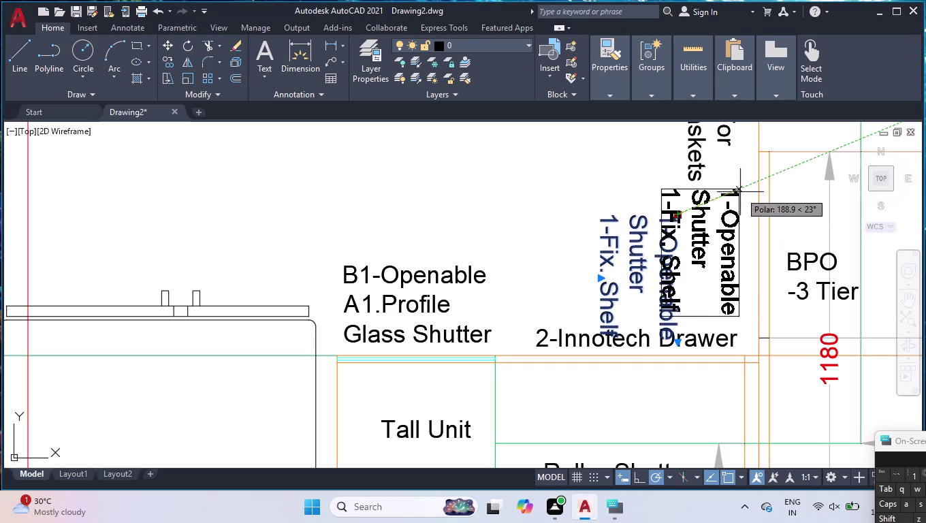
click(748, 197)
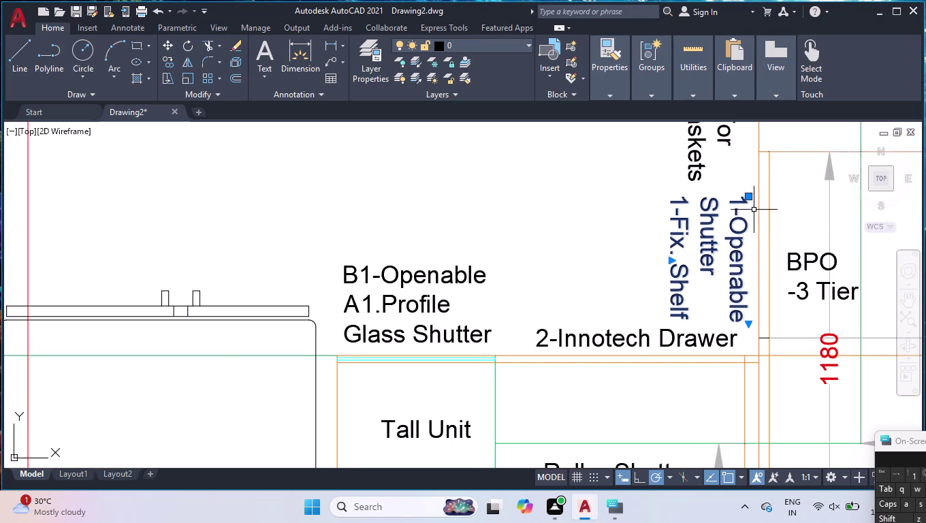
scroll(down, 3)
key(Escape)
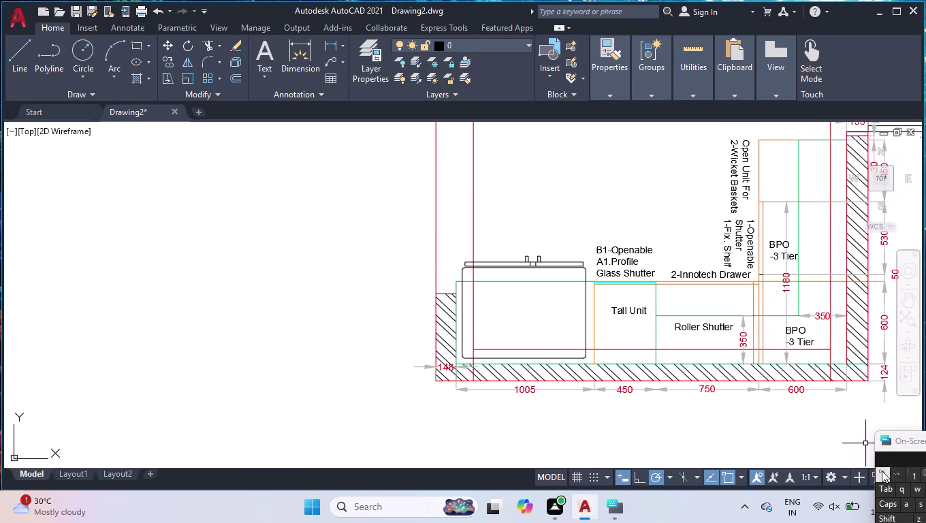
Set the text height of both vertical labels to 40 in Properties.
click(752, 150)
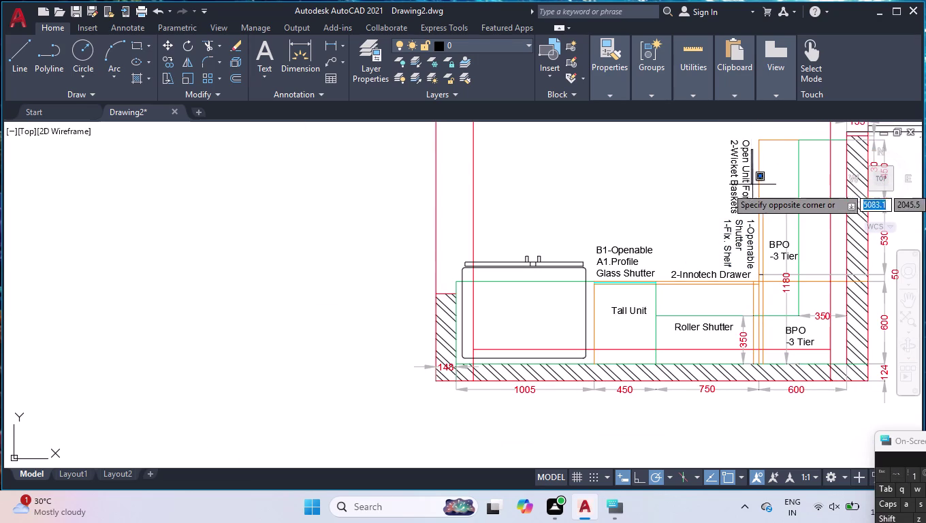
click(742, 238)
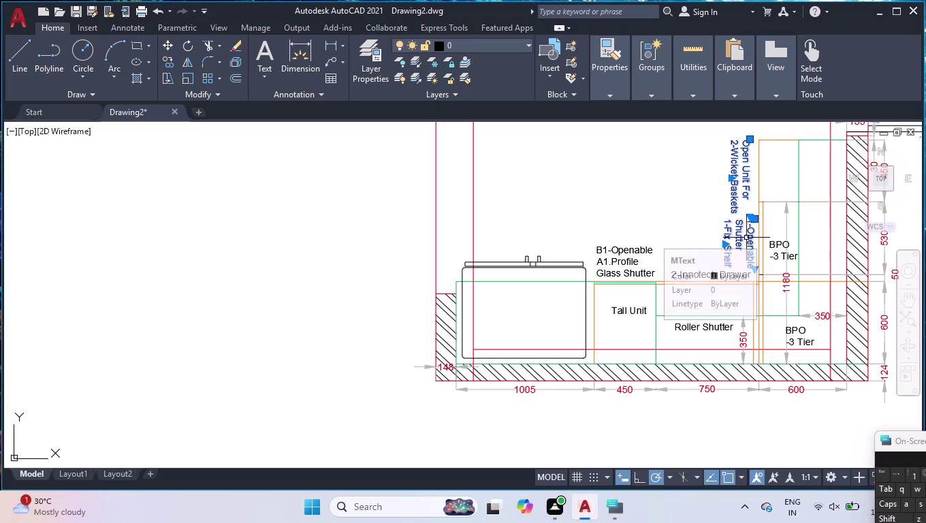
key(ctrl+1)
scroll(down, 3)
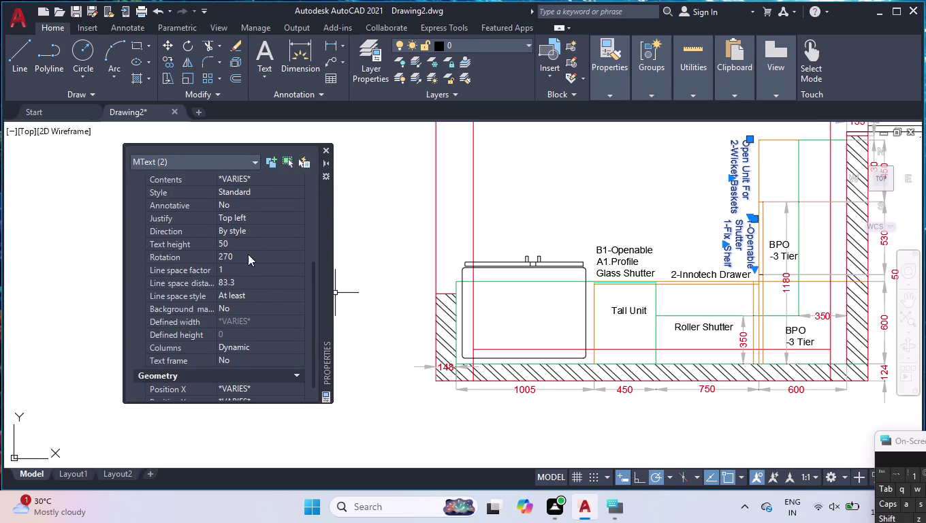
click(229, 245)
text(4)
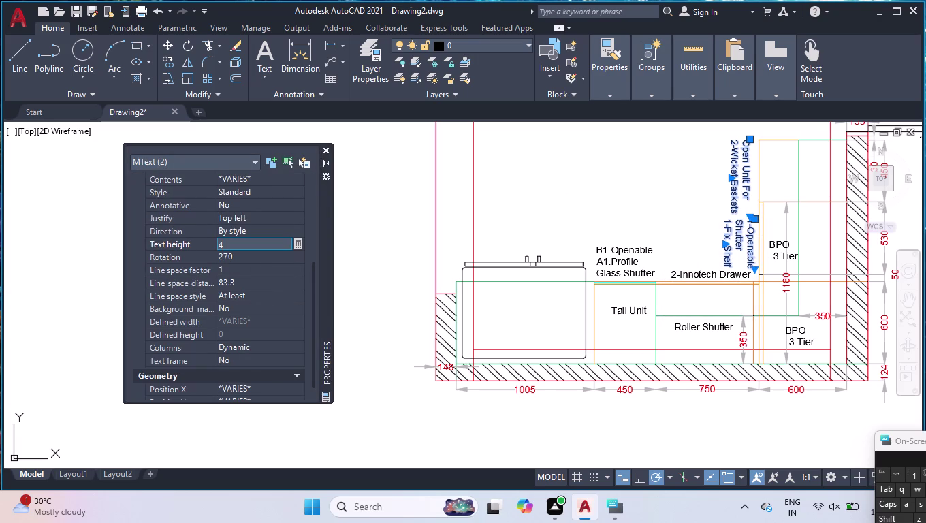
text(0)
key(Return)
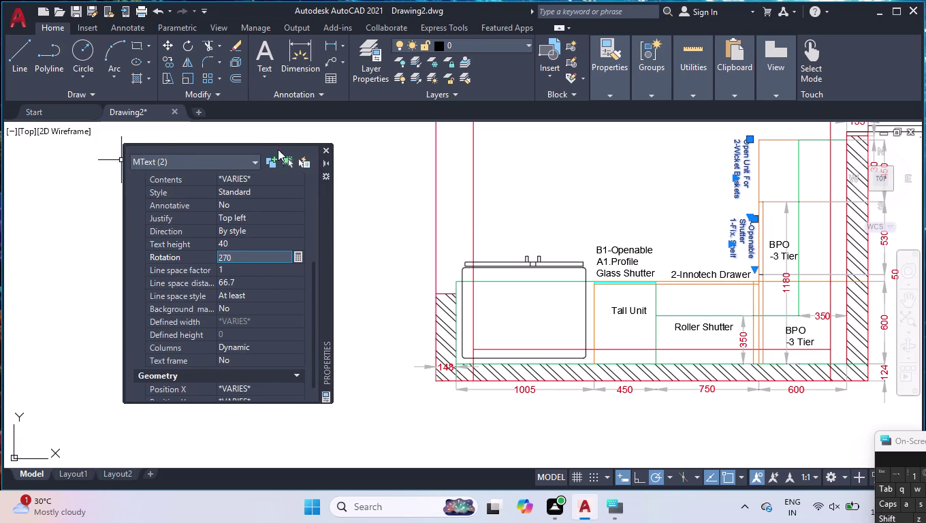
click(322, 146)
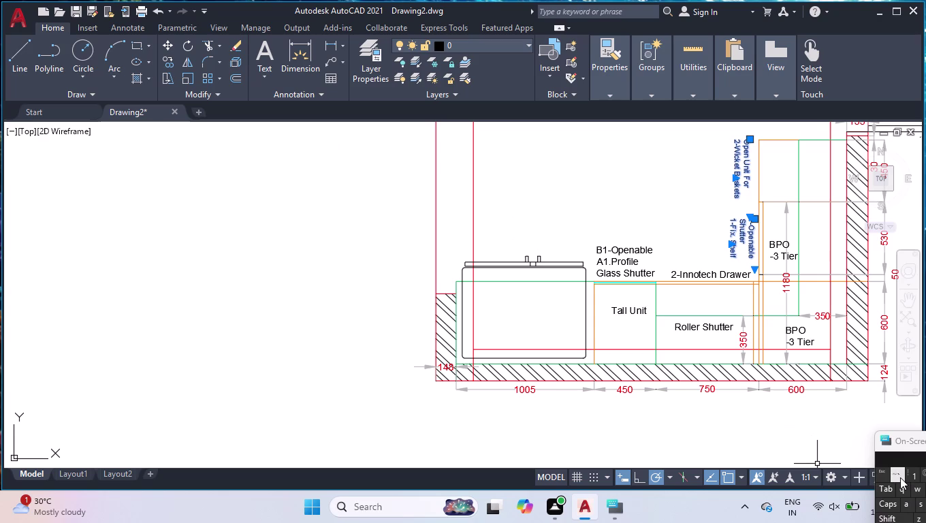
key(Escape)
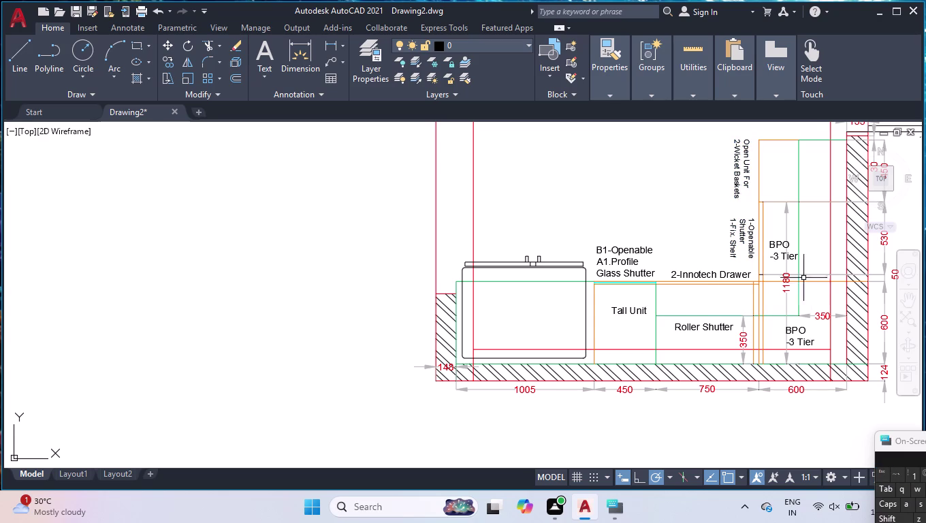
double_click(794, 332)
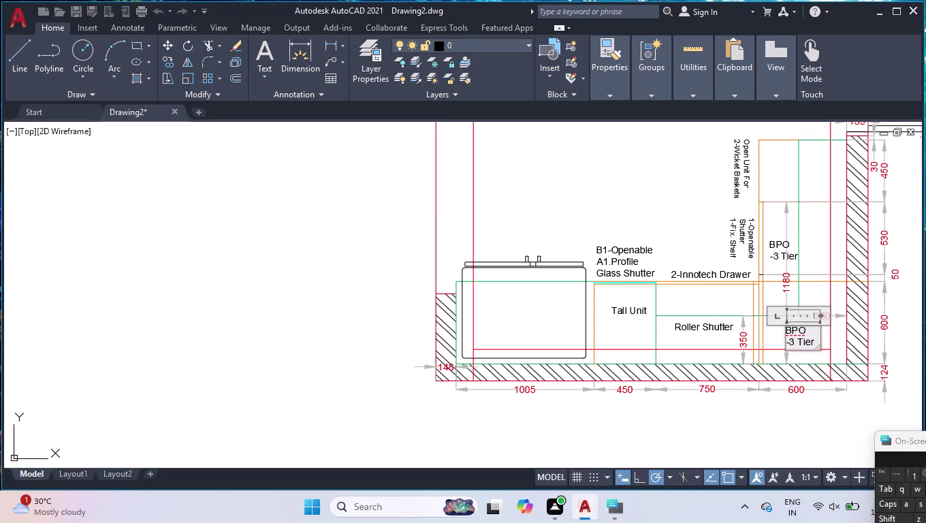
Retype the lower BPO -3 Tier label as 'L-Corner Unit' on a single line.
text(L-)
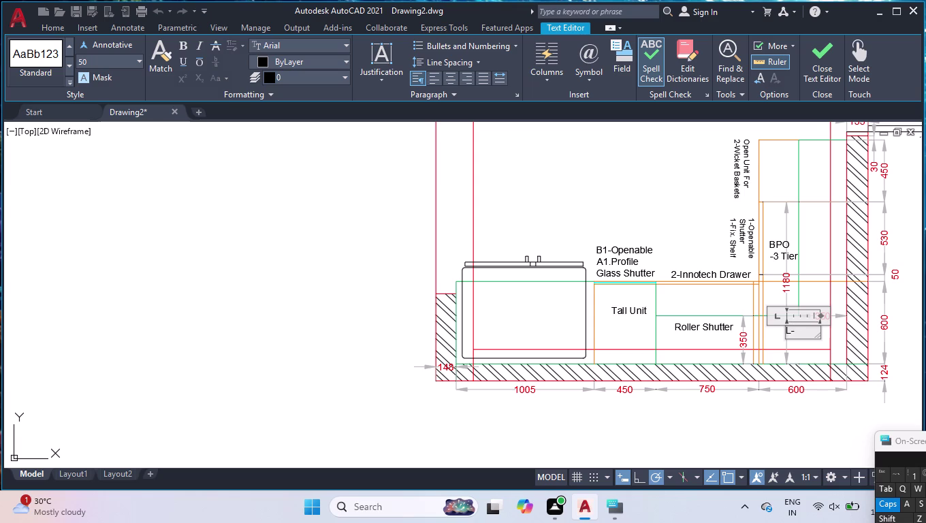
key(c)
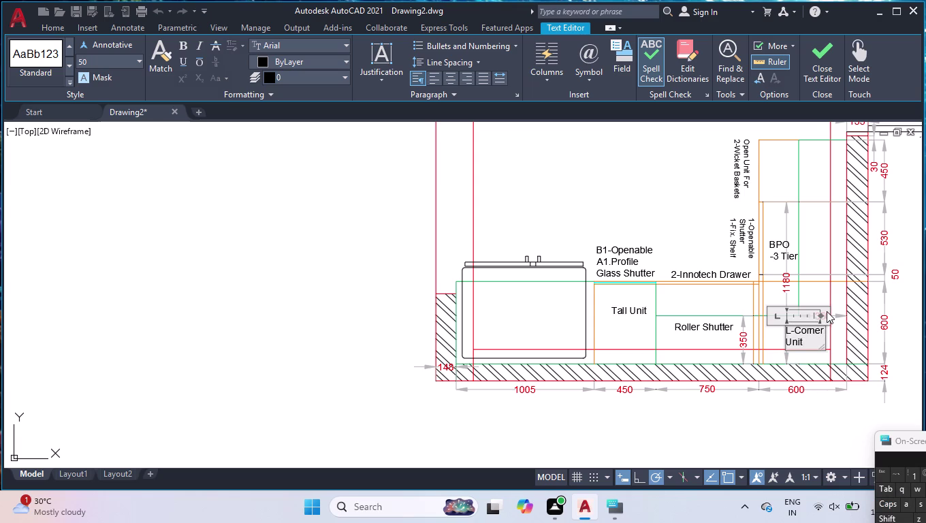
drag(822, 318, 844, 314)
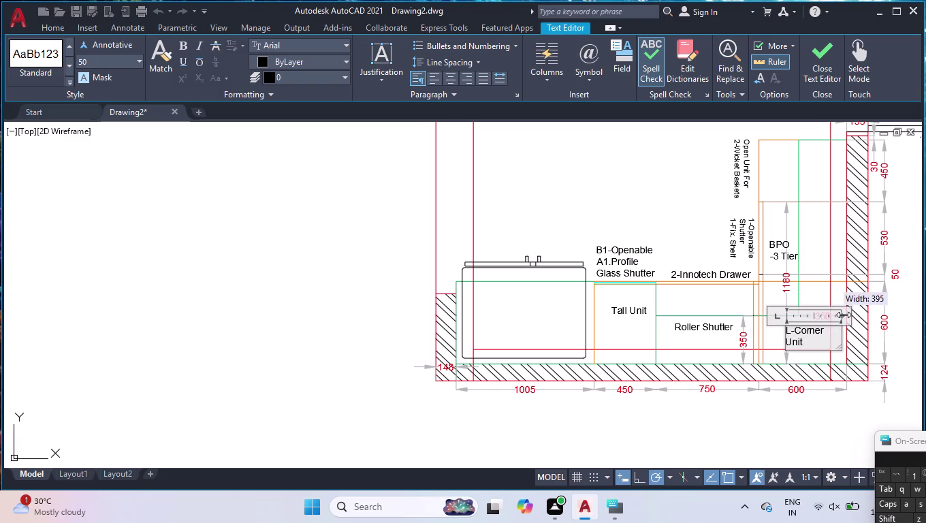
drag(844, 314, 856, 311)
key(Escape)
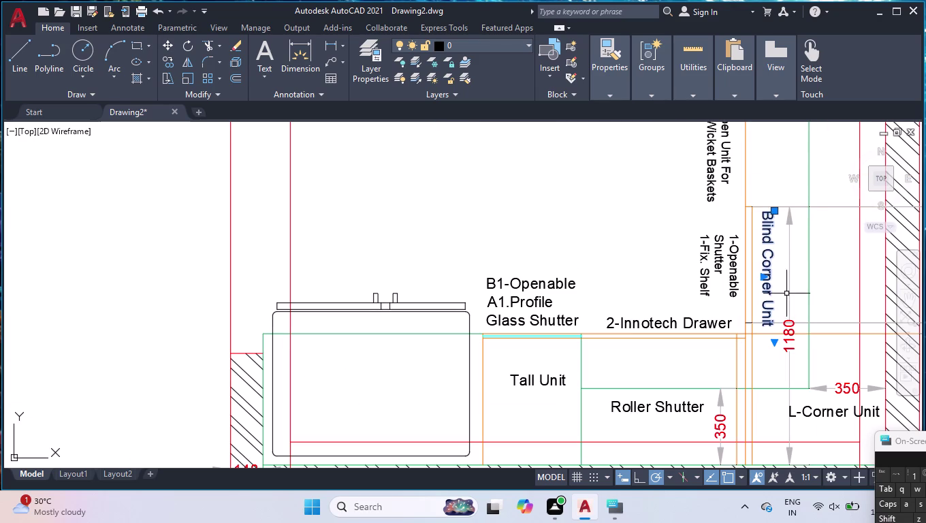
Move the vertical label into the tall corner cabinet beside the 1180 dimension.
key(Escape)
scroll(down, 3)
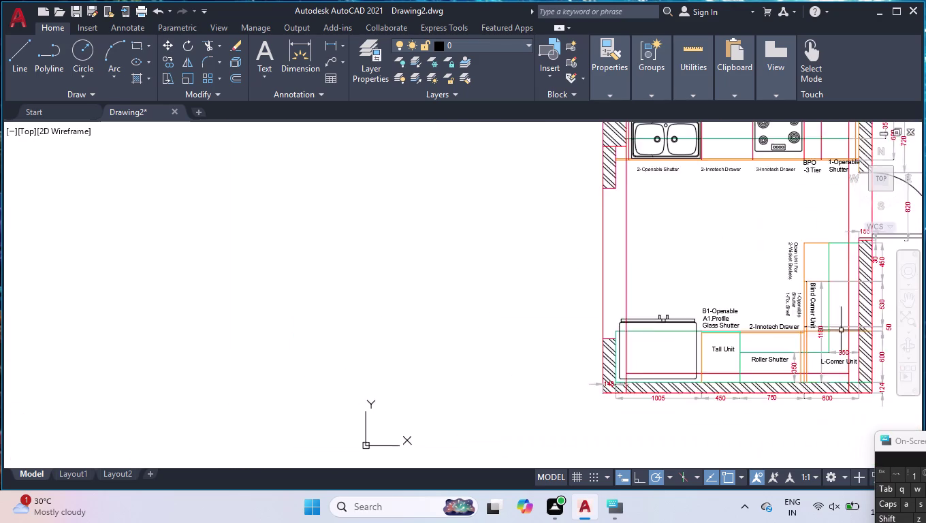
scroll(down, 3)
scroll(up, 3)
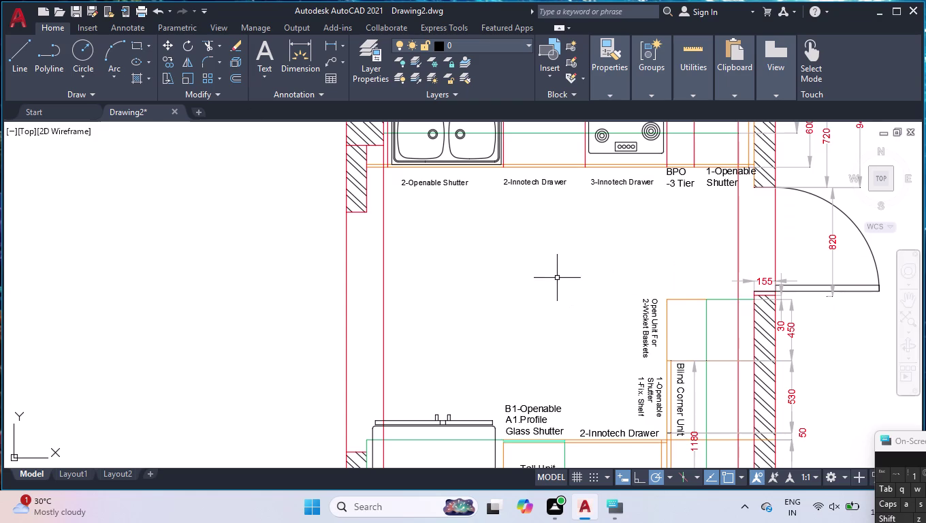
key(c)
key(Return)
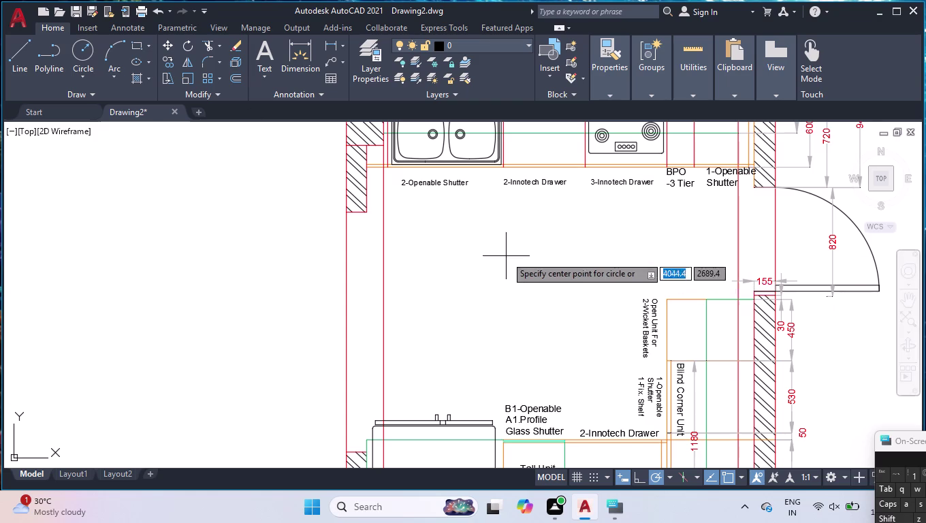
Draw a 50-radius circle in the open floor area beside the wall.
click(525, 235)
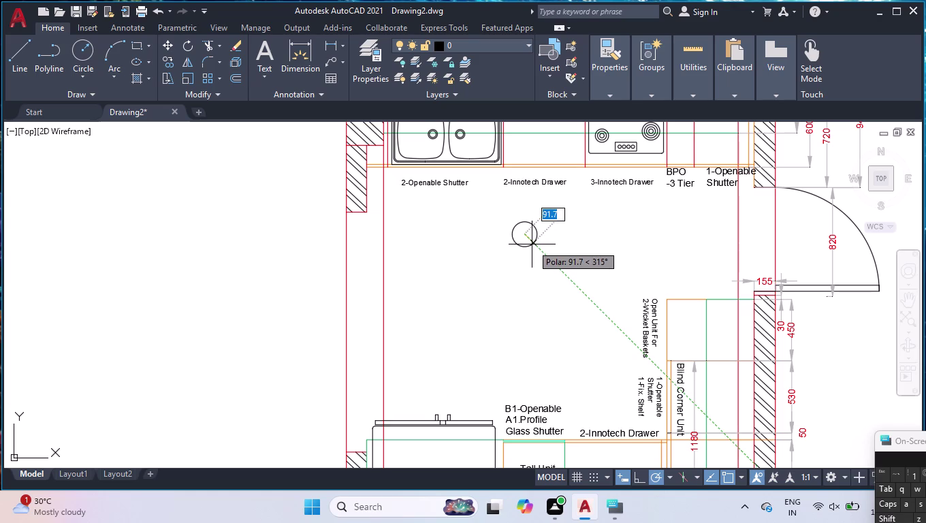
text(50)
key(Return)
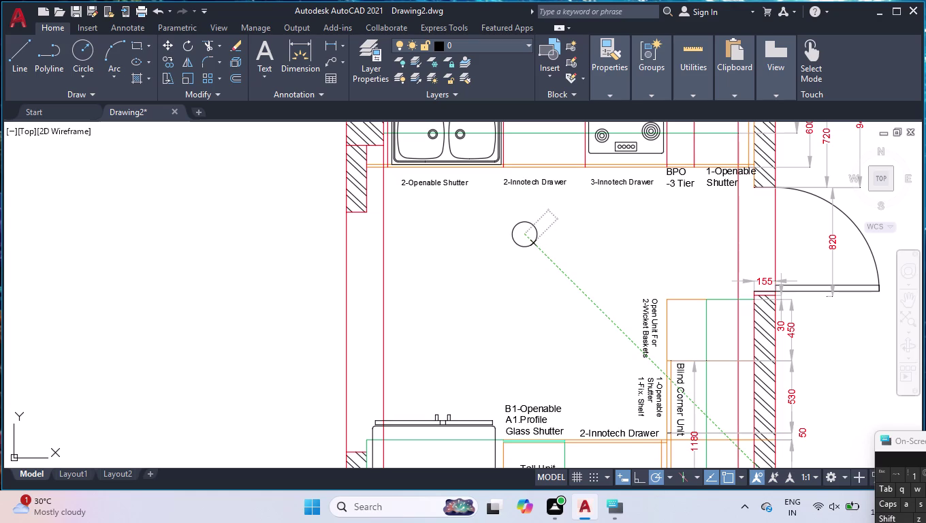
scroll(up, 3)
scroll(up, 3)
scroll(up, 3)
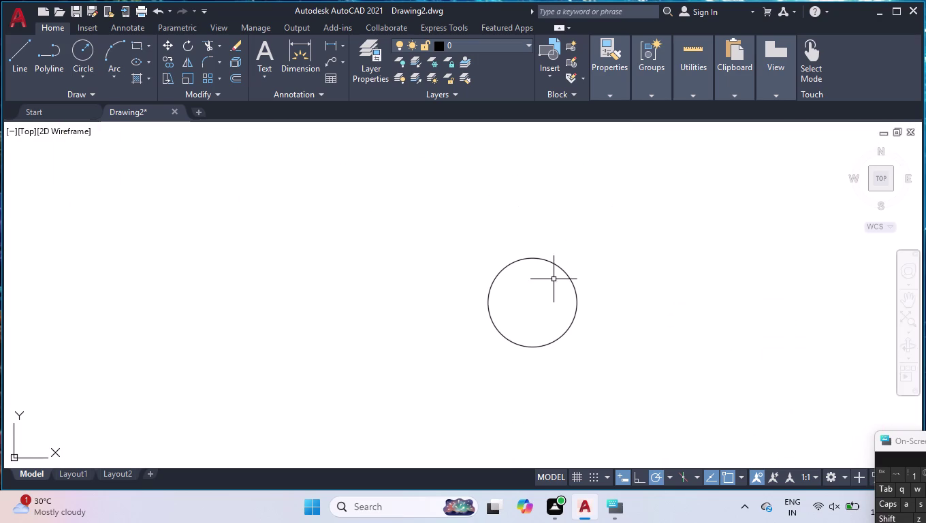
click(557, 263)
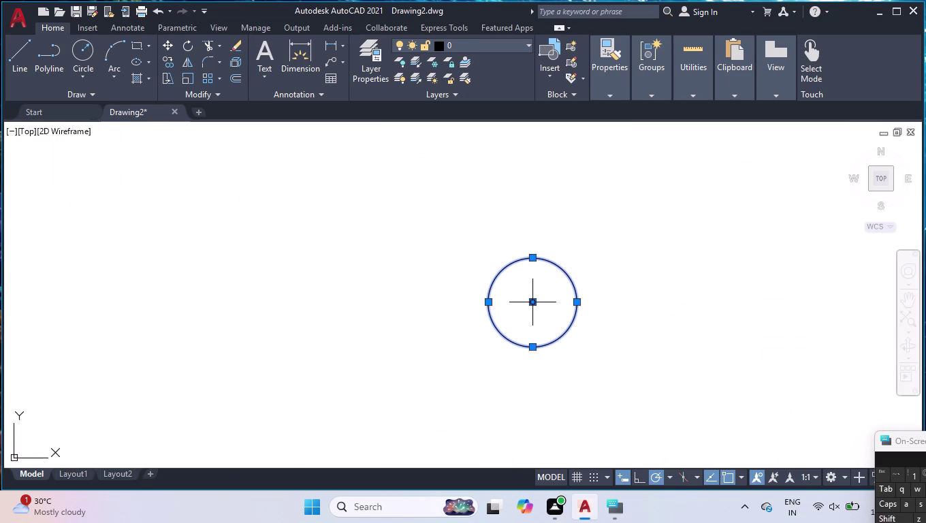
click(531, 305)
scroll(down, 3)
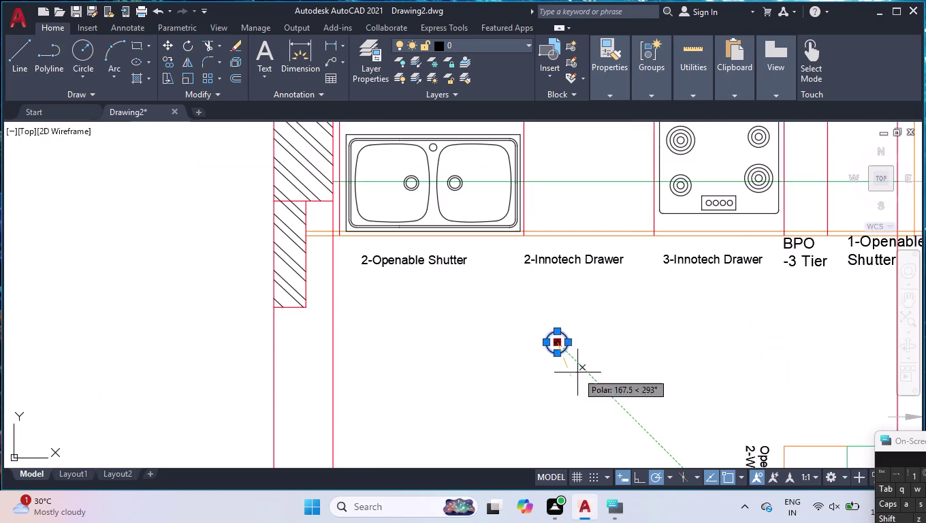
scroll(down, 3)
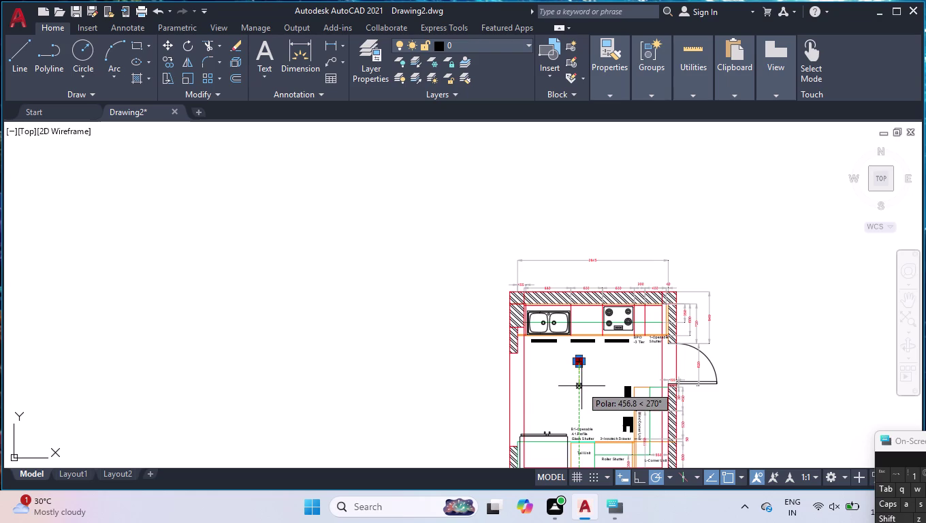
click(582, 381)
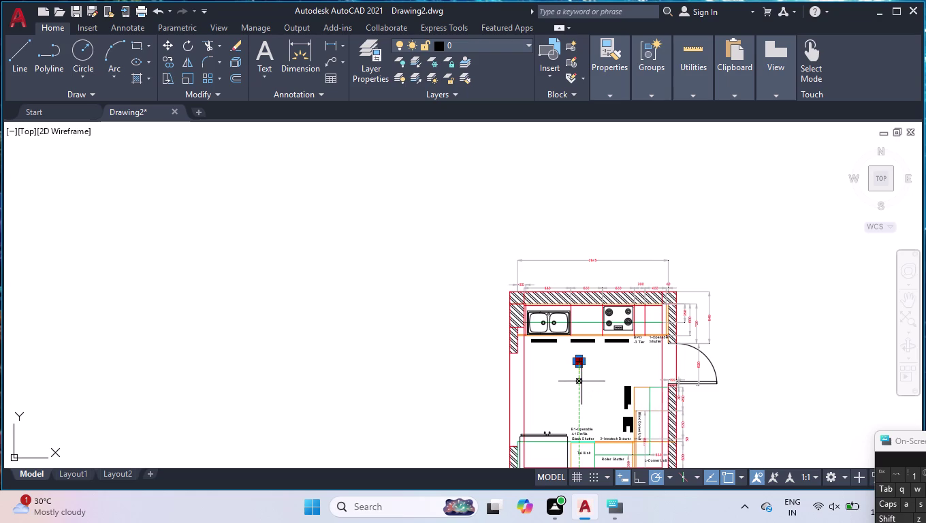
scroll(up, 3)
scroll(up, 3)
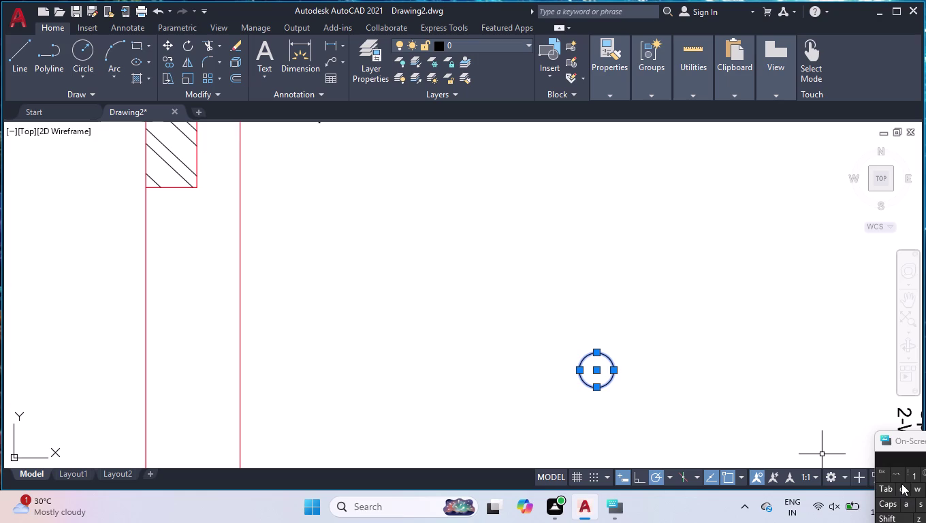
key(Escape)
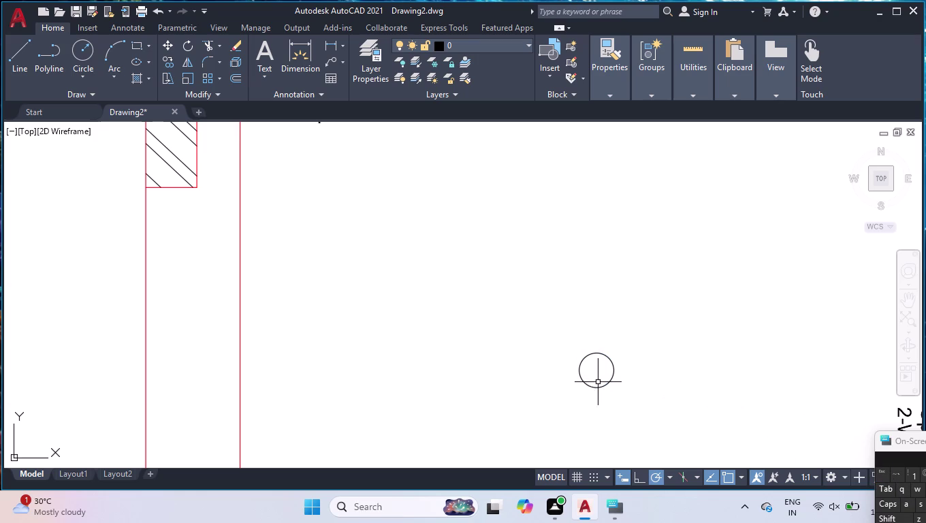
Draw an 80-radius circle at the same centre and delete the 50-radius circle.
text(c)
key(space)
click(595, 371)
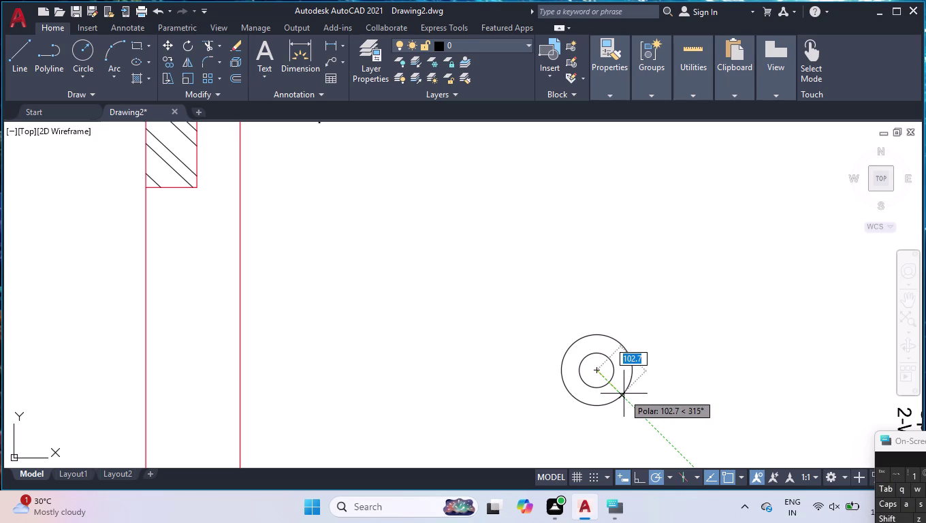
text(80)
key(Return)
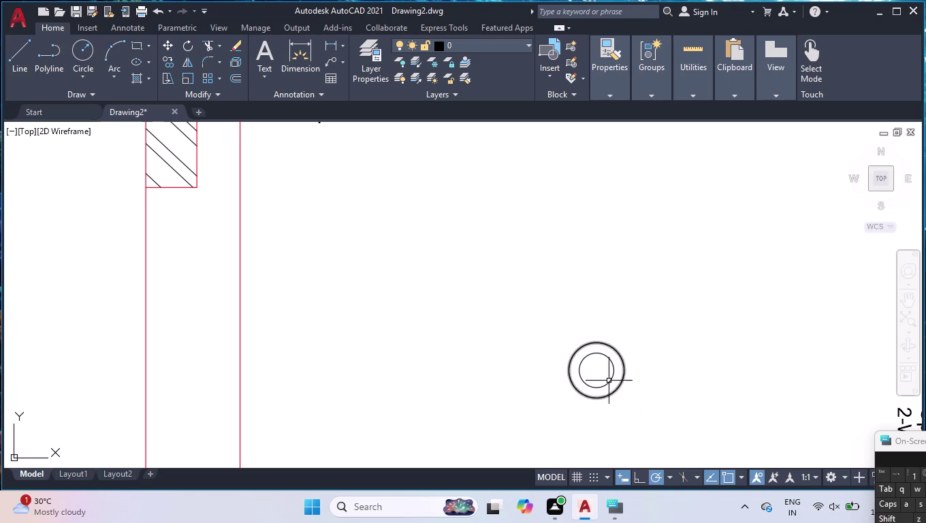
click(613, 373)
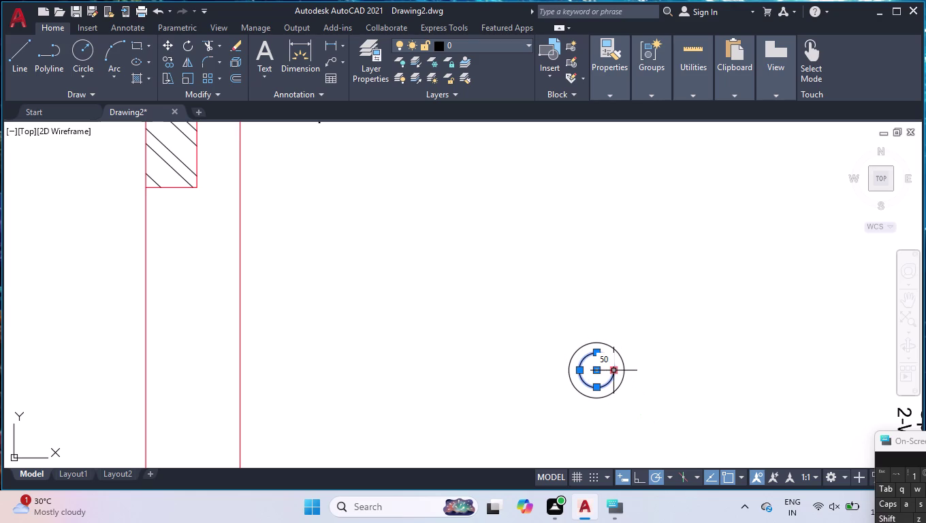
key(Delete)
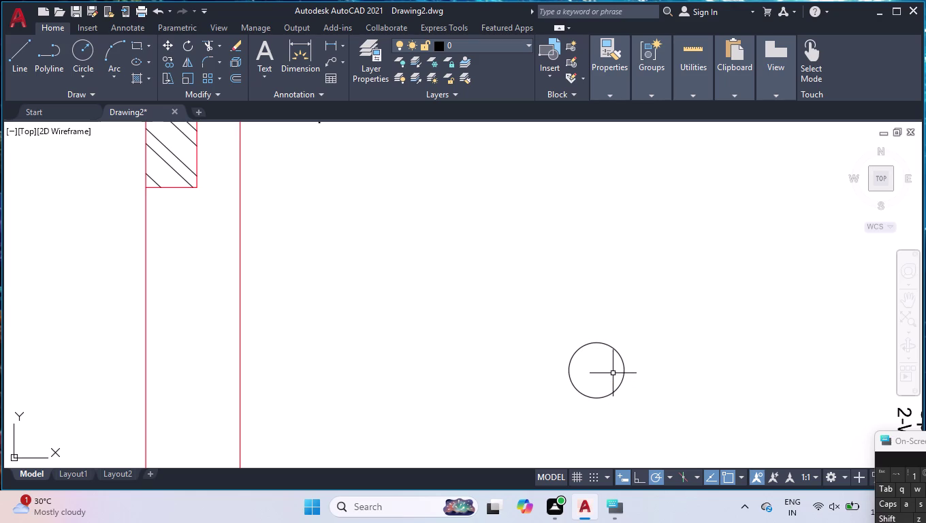
Draw a 4-sided polygon circumscribed about the circle with radius 80.
text(po)
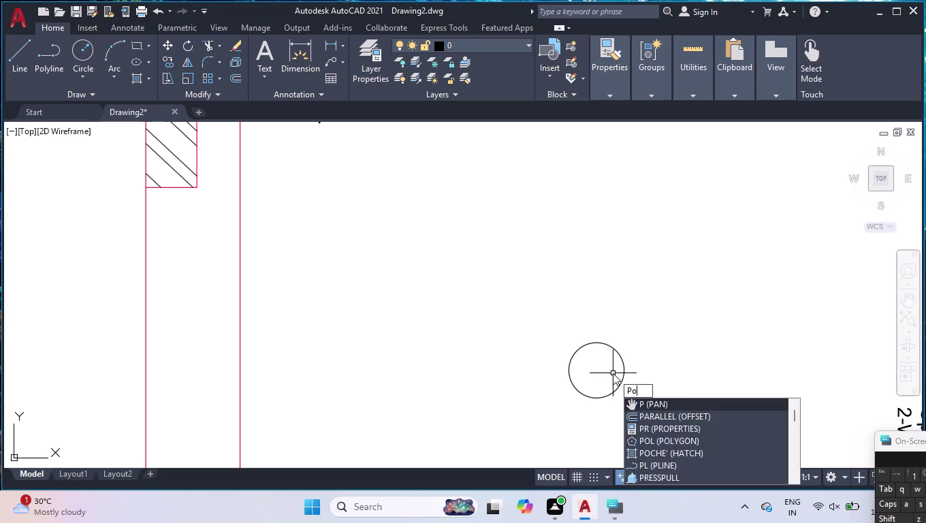
key(l)
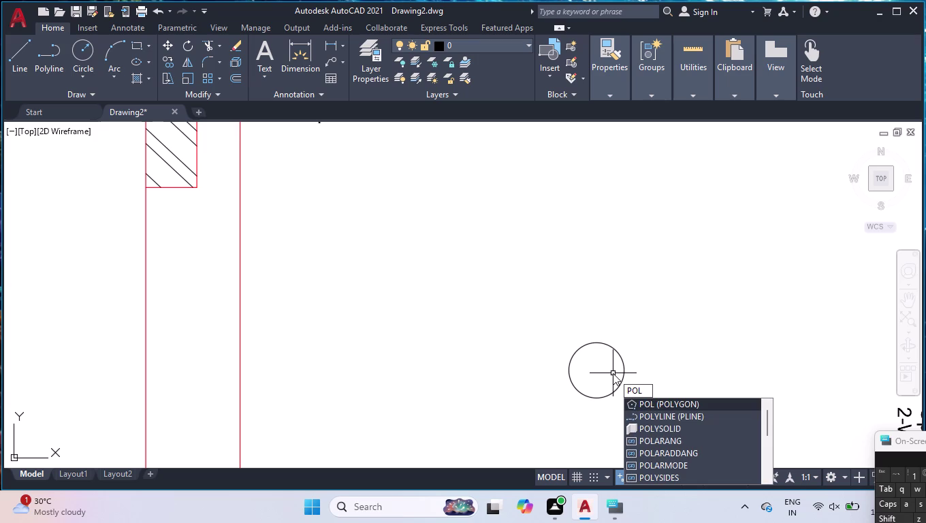
key(Return)
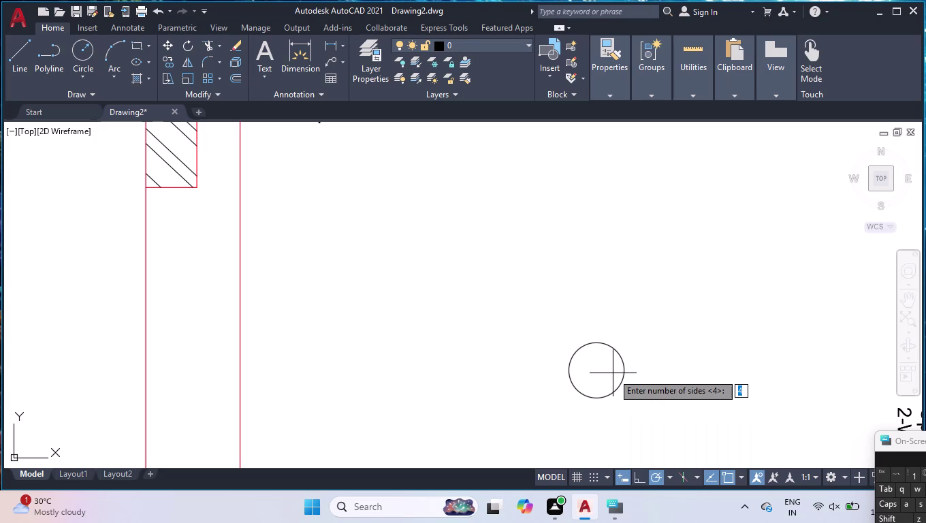
key(4)
key(Return)
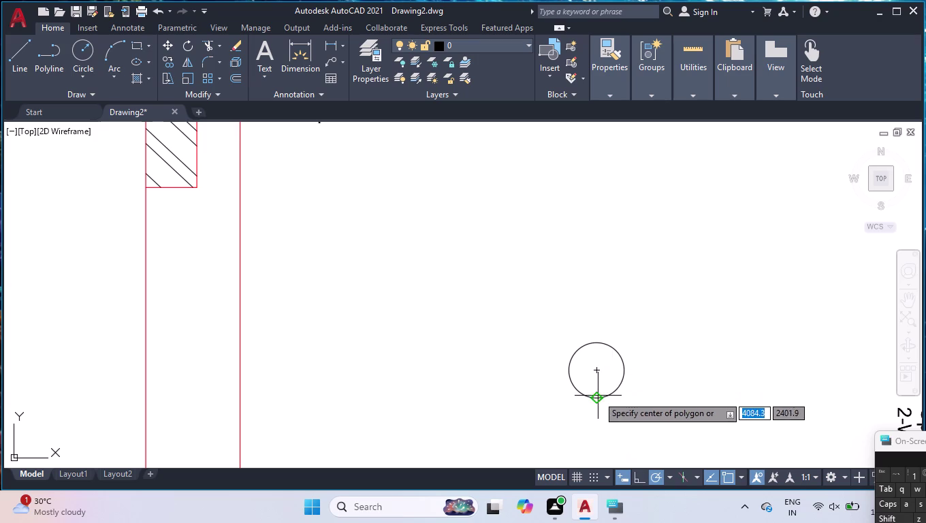
click(597, 374)
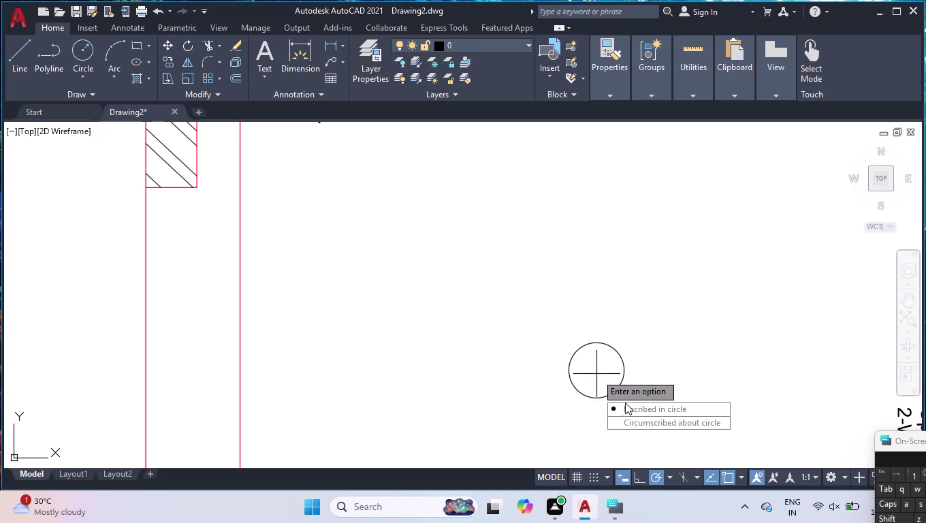
drag(626, 422, 596, 373)
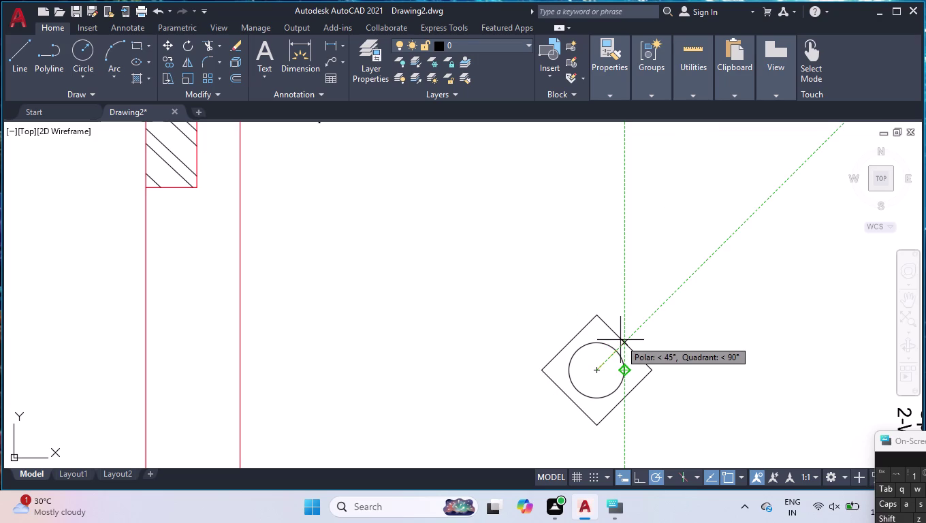
text(80)
key(Return)
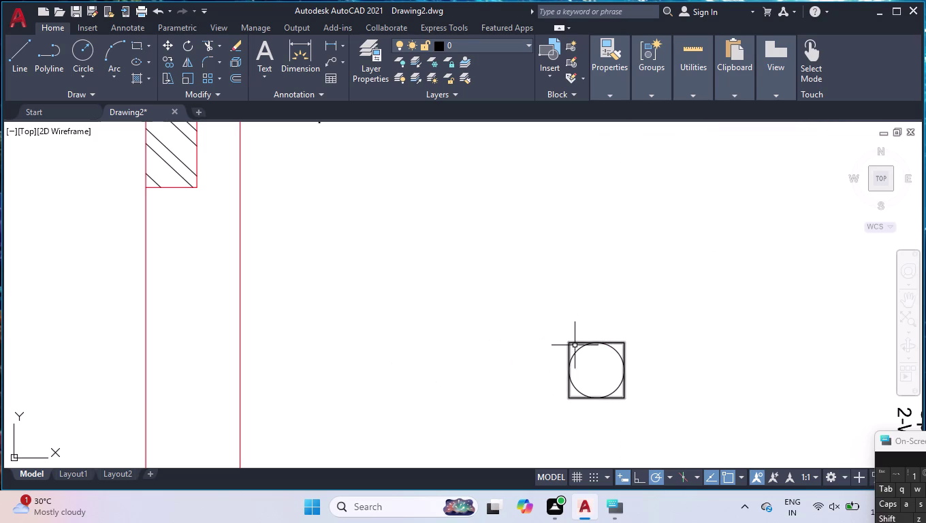
Undo the accidental corner-grip stretch to restore the square's original corners.
click(571, 343)
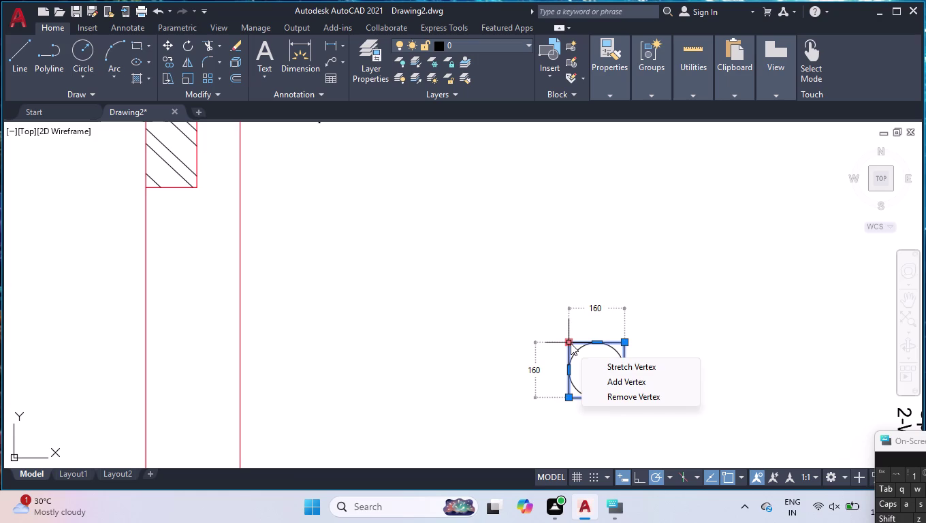
text(rp)
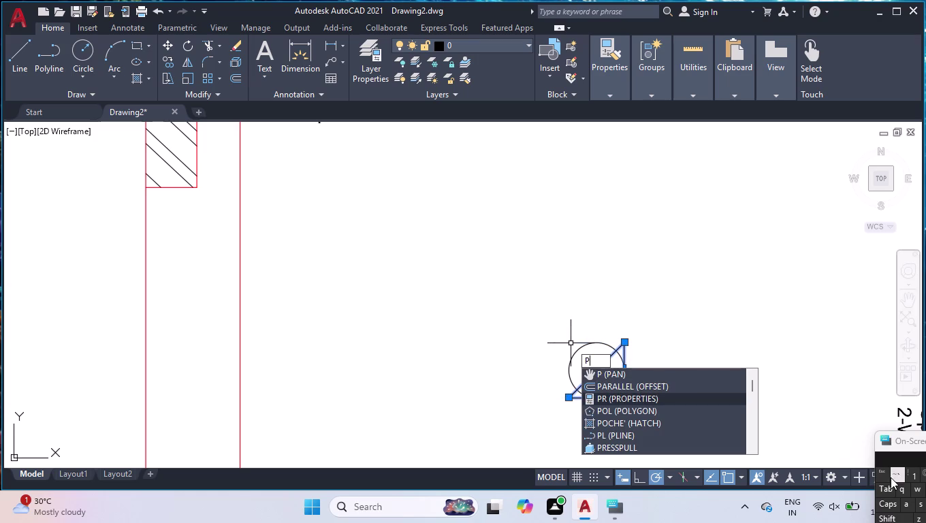
key(Escape)
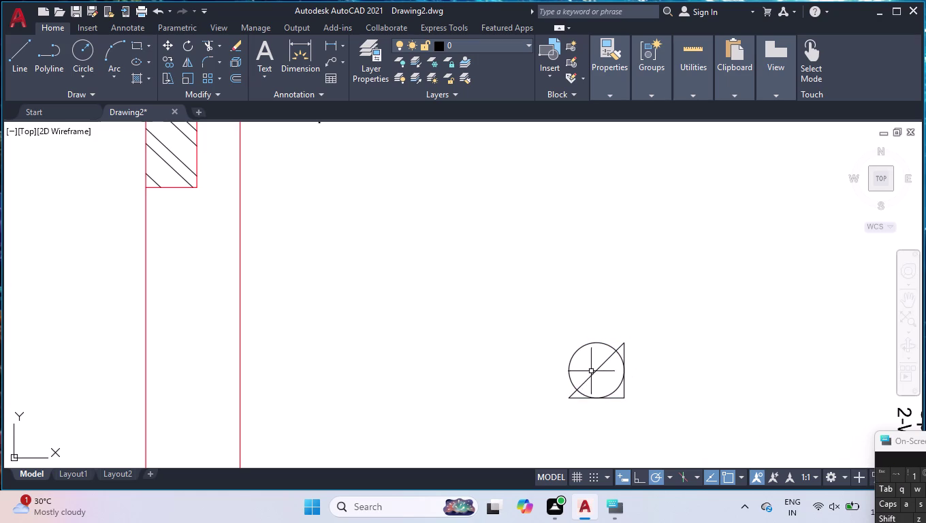
key(u)
key(Return)
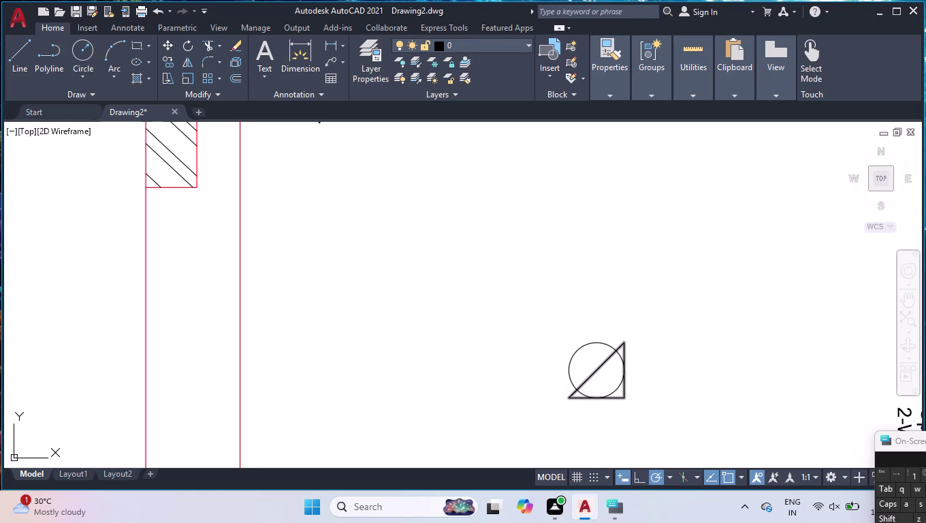
Rotate the square 45° about the circle's centre to form a diamond.
text(ro)
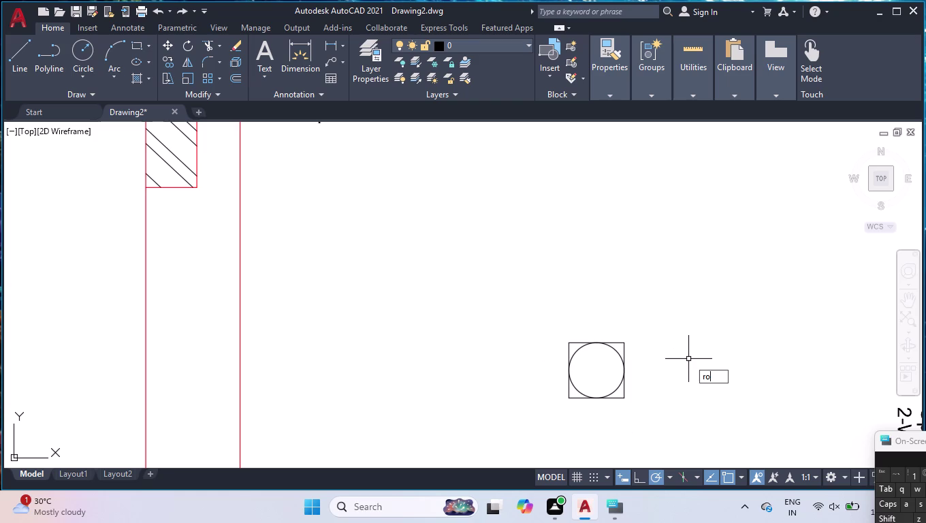
key(Return)
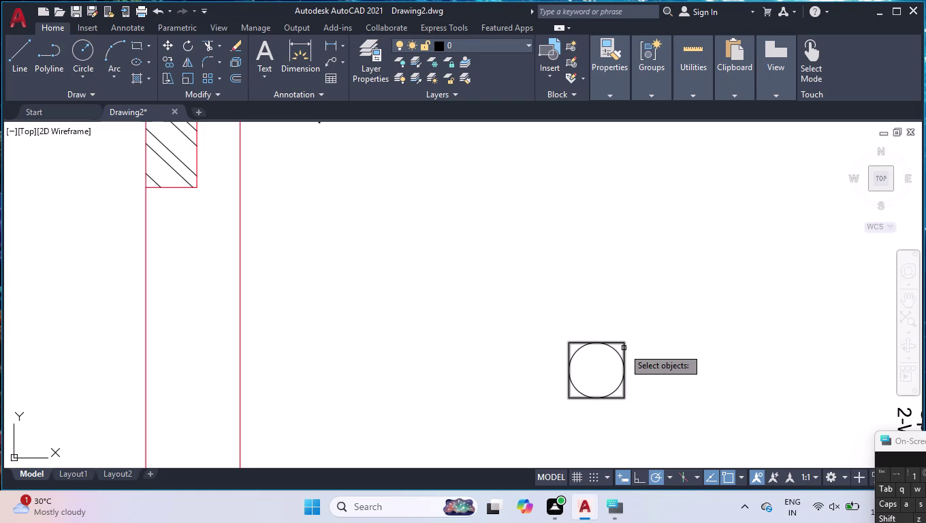
click(624, 348)
key(Return)
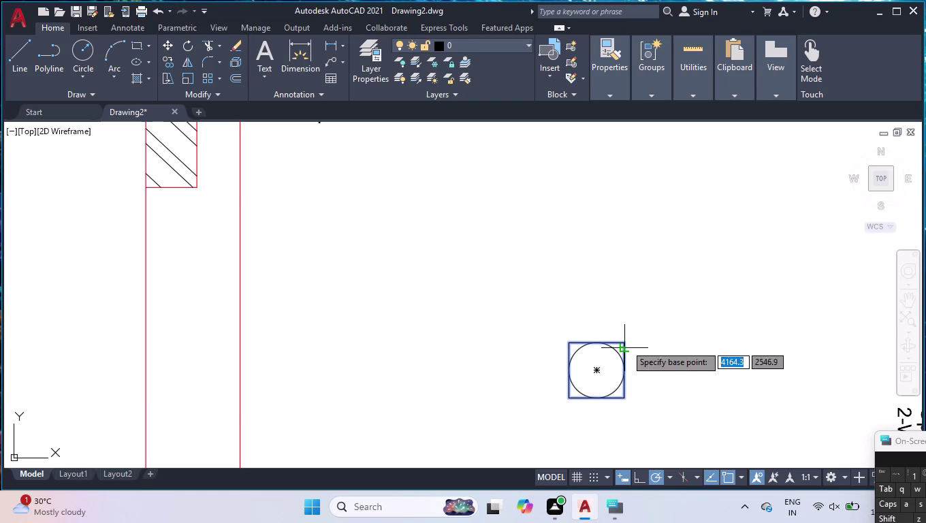
click(594, 370)
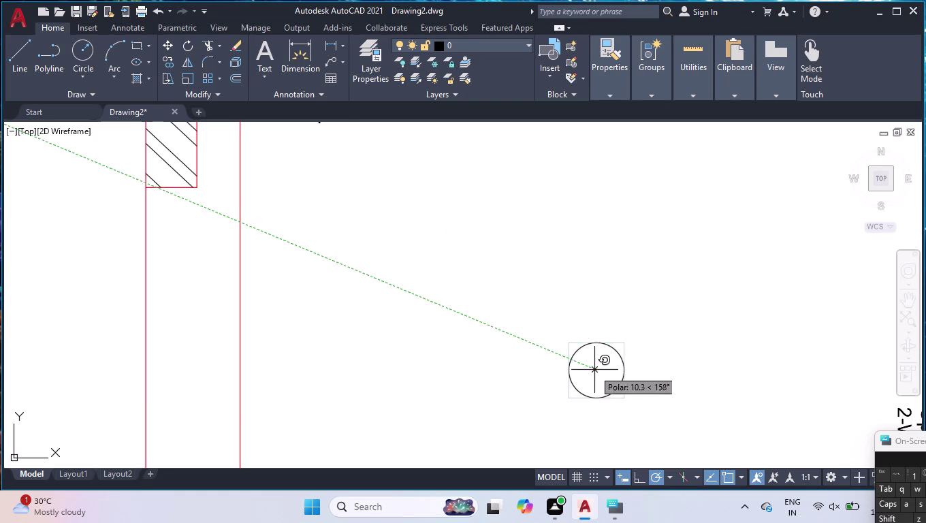
click(643, 327)
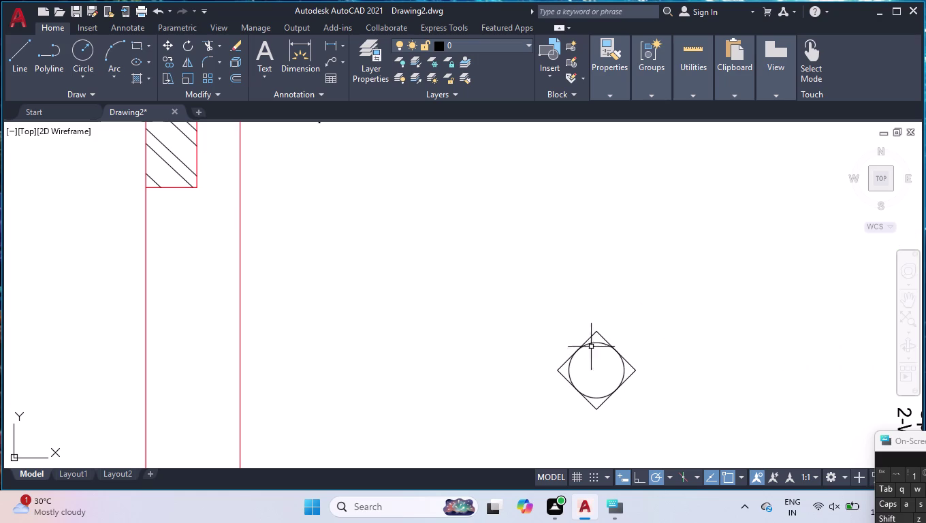
click(137, 76)
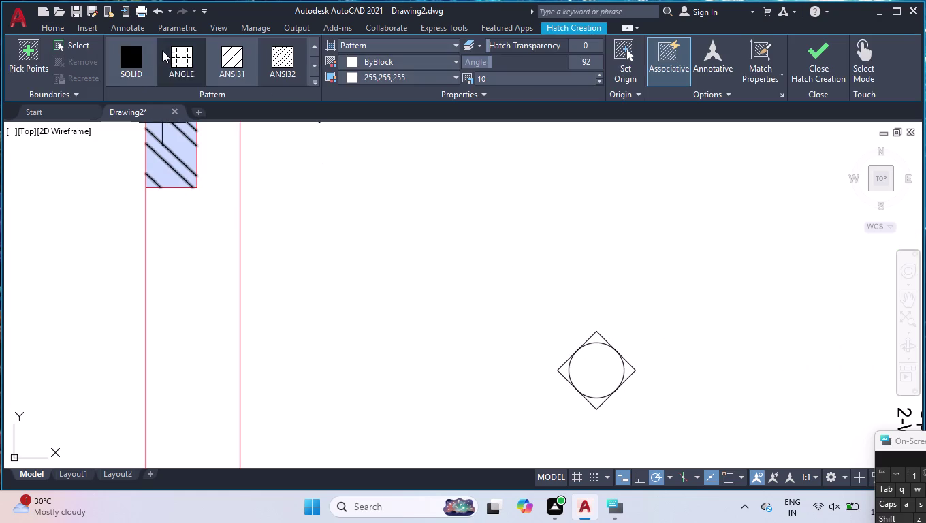
Fill the four corner regions between the diamond and circle with SOLID hatch.
click(141, 64)
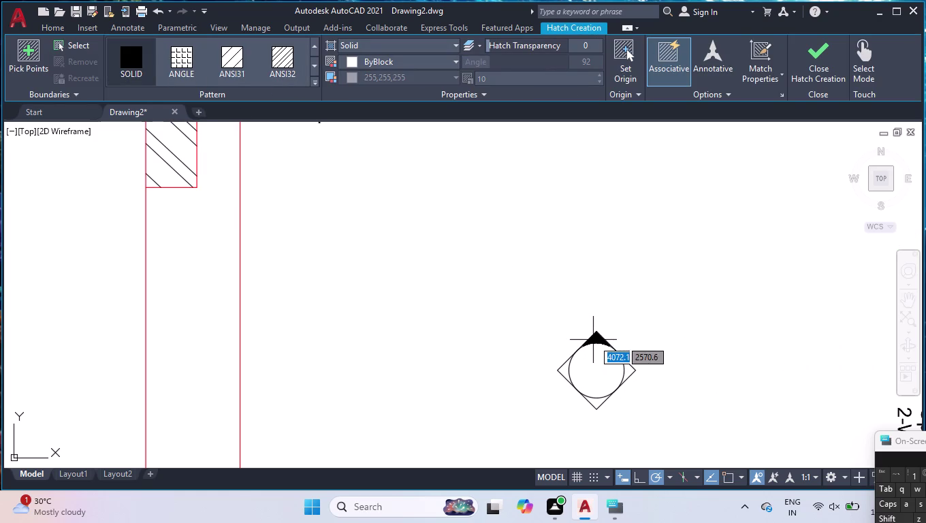
click(594, 340)
click(562, 369)
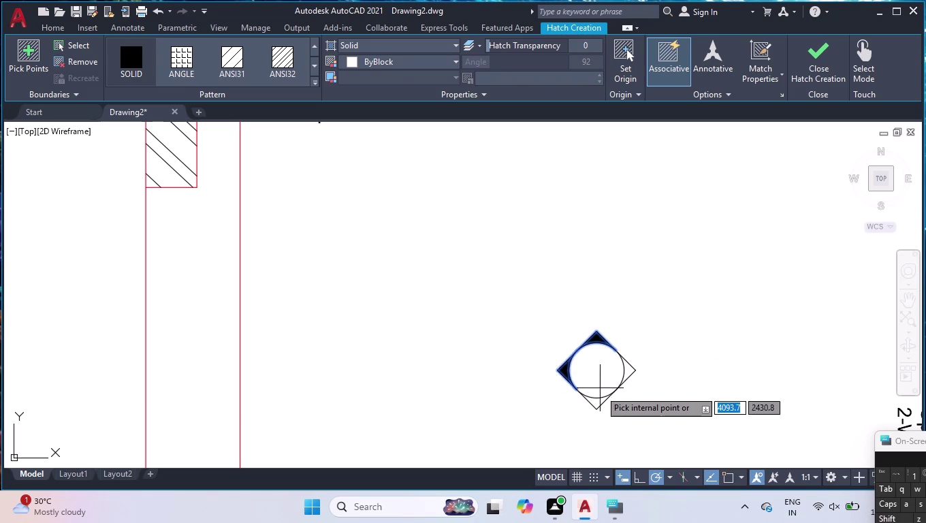
click(597, 403)
click(628, 373)
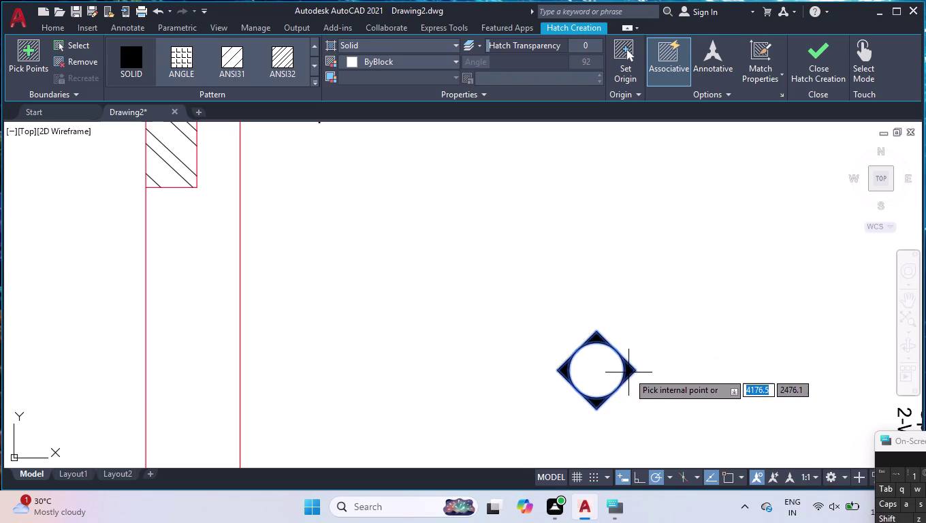
key(Return)
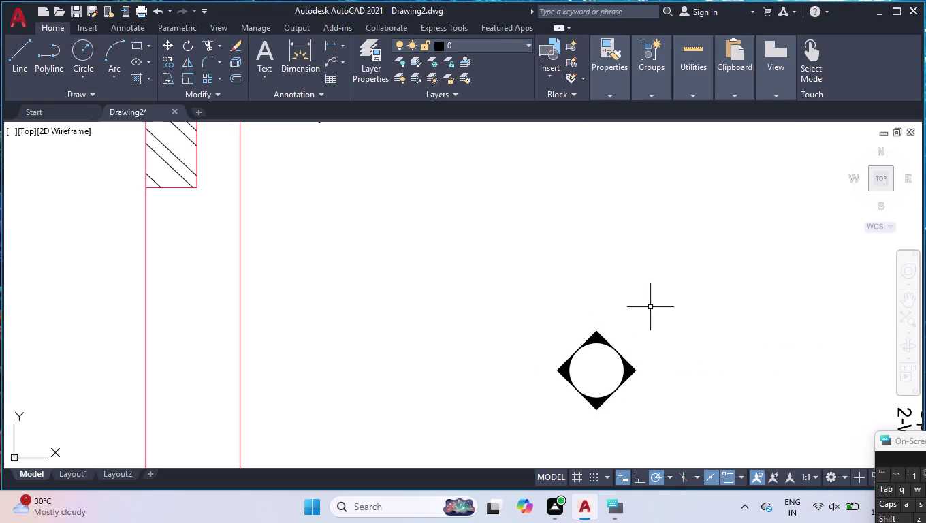
scroll(down, 3)
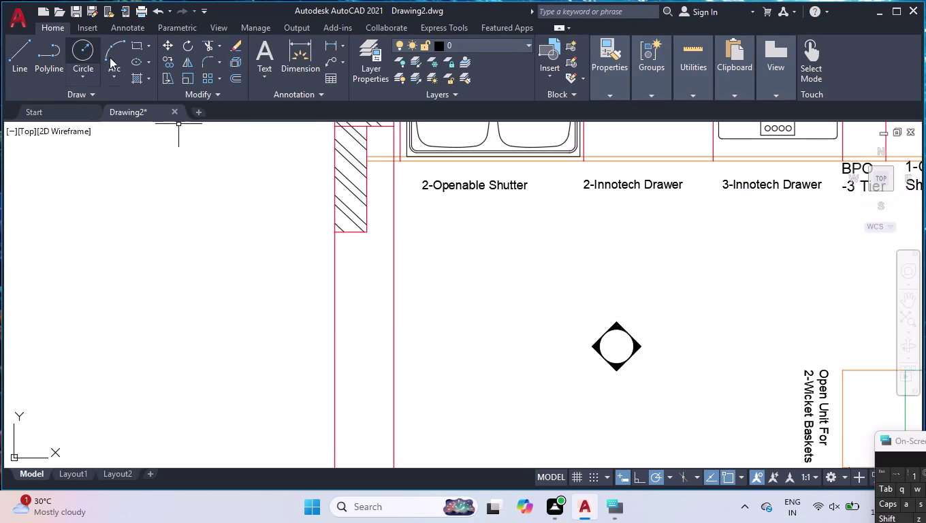
Add a multiline text label 'A' in a small box just above the diamond.
click(269, 52)
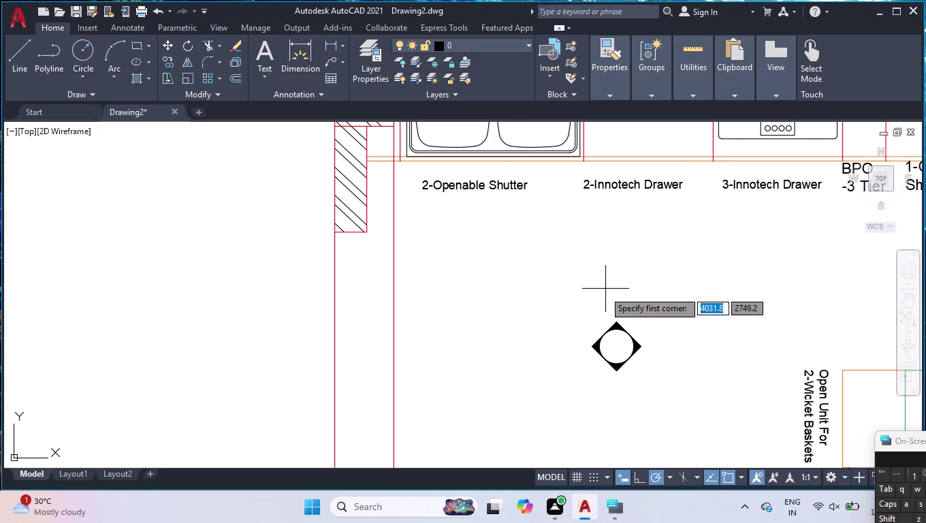
click(597, 296)
click(630, 309)
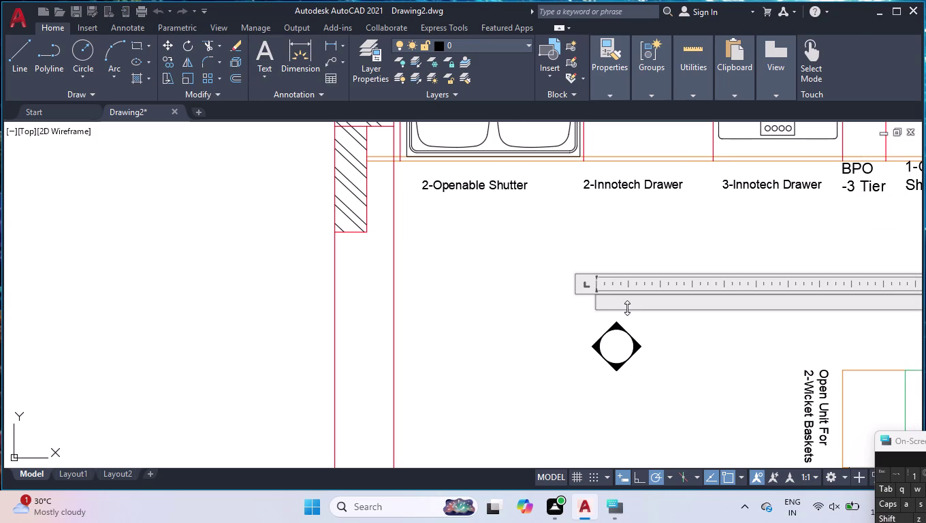
key(s)
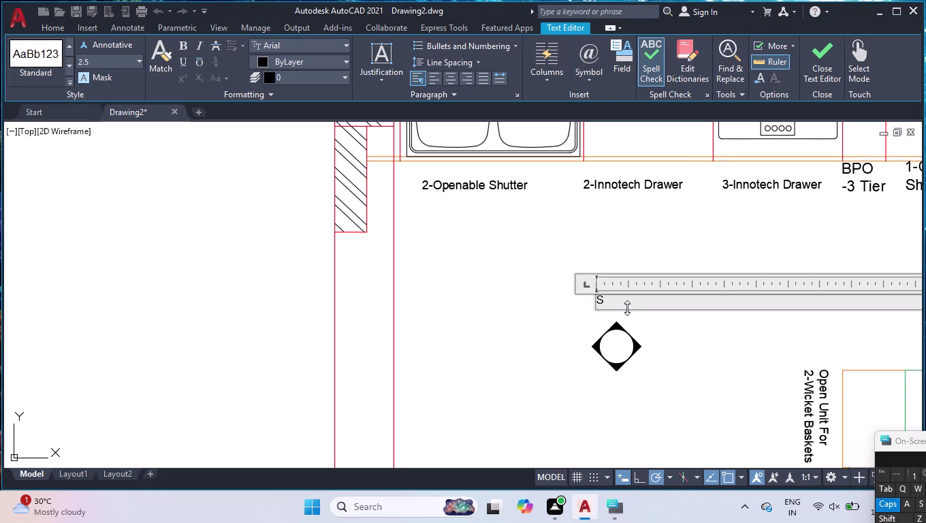
key(BackSpace)
key(a)
click(674, 350)
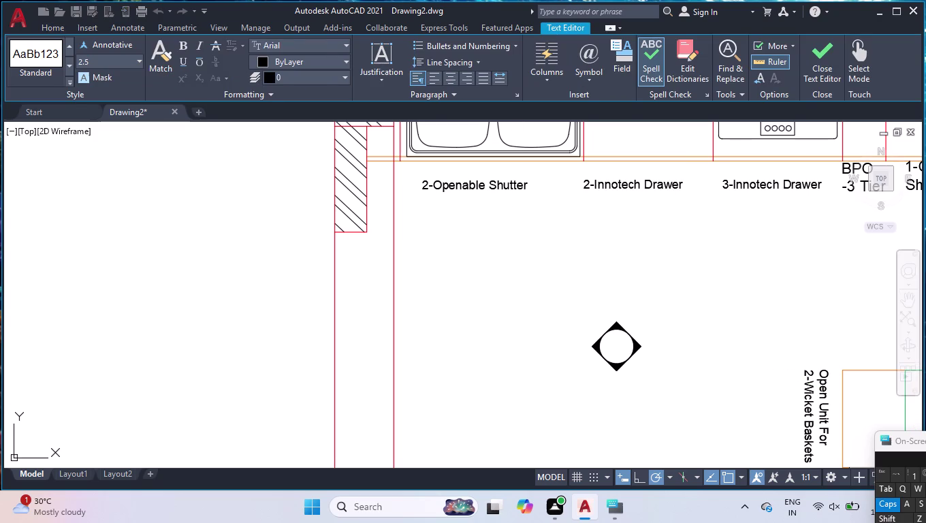
Set the A label's text height to 60 in Properties.
click(597, 296)
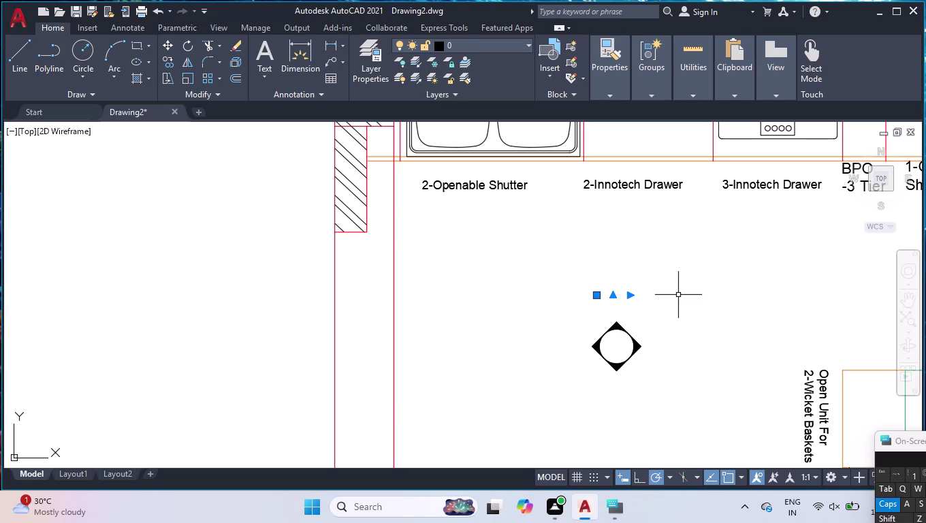
key(ctrl+1)
scroll(down, 3)
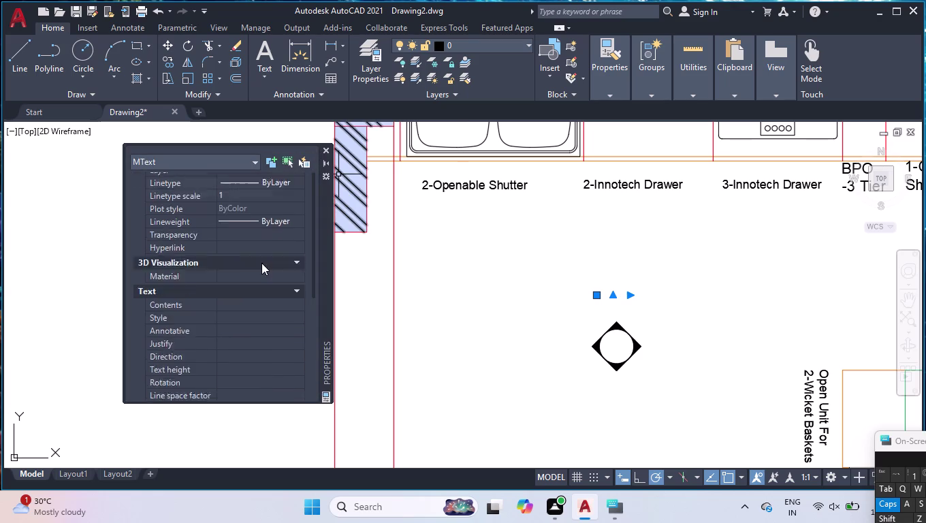
scroll(down, 3)
click(249, 226)
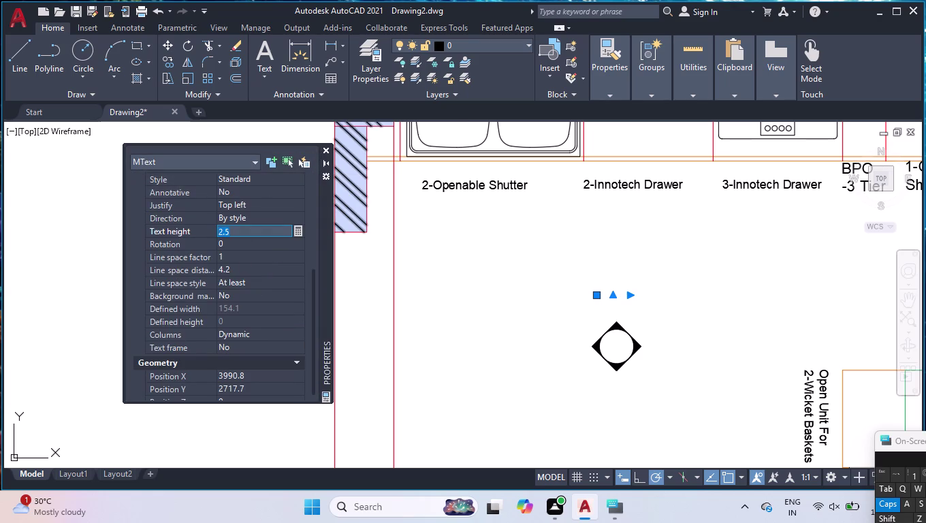
text(60)
key(Return)
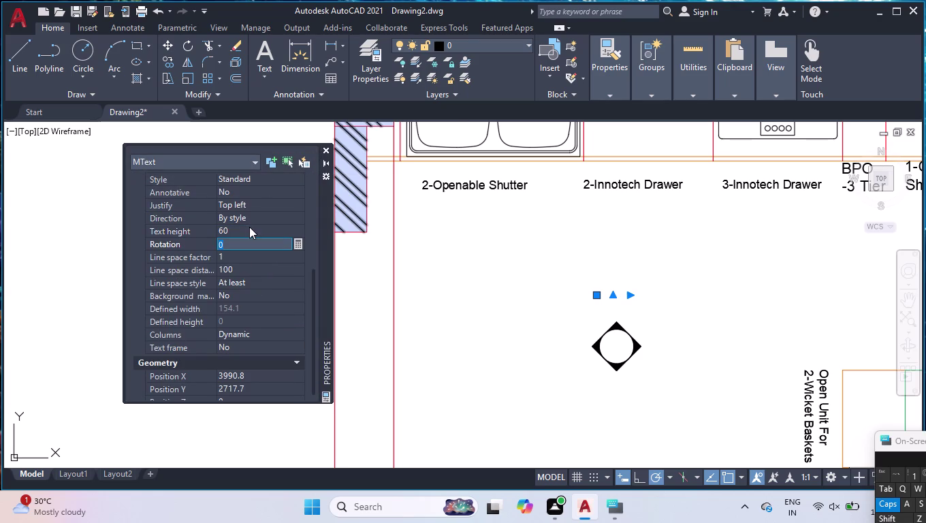
click(329, 154)
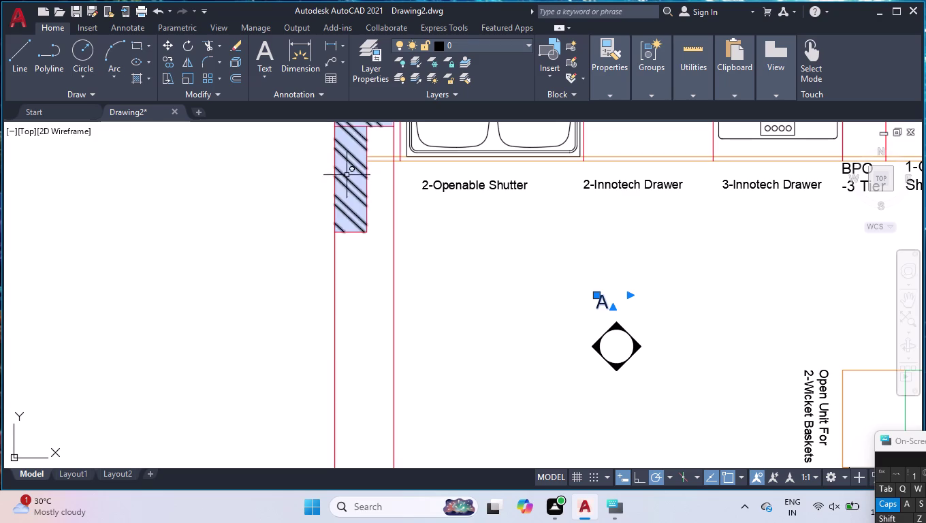
click(600, 294)
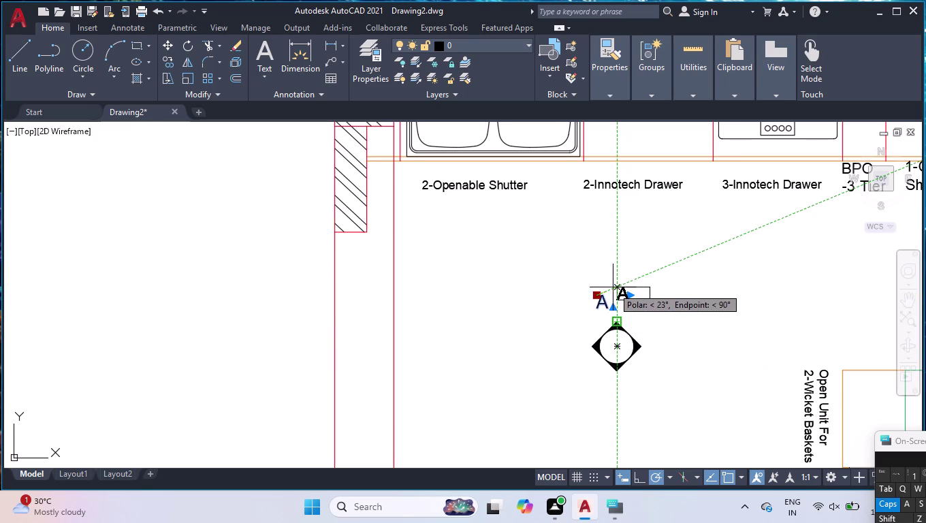
Center the A above the diamond, then copy it to the diamond's right and below it.
click(608, 287)
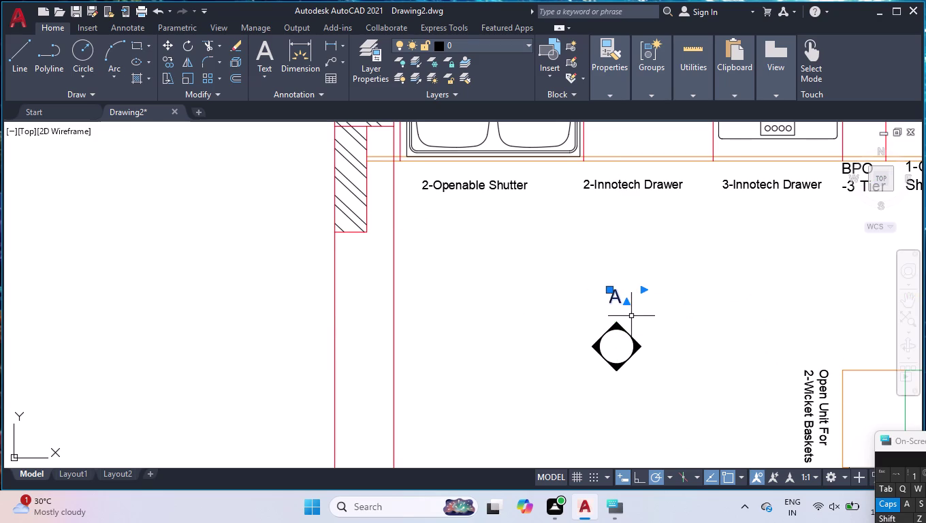
text(CO)
key(Return)
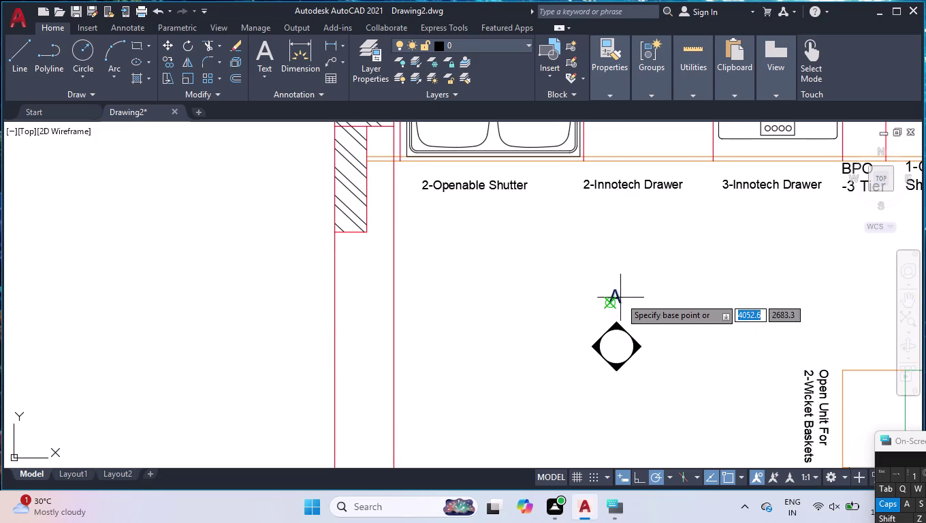
click(615, 290)
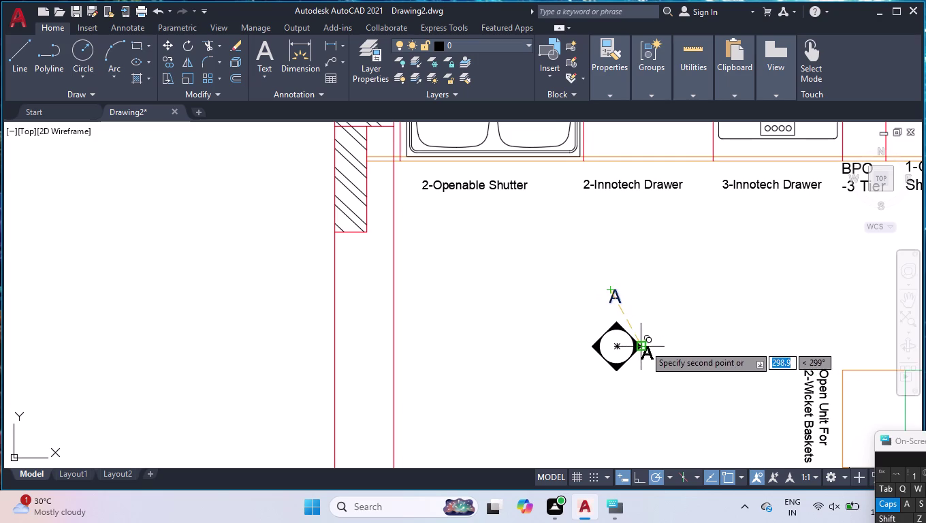
click(671, 344)
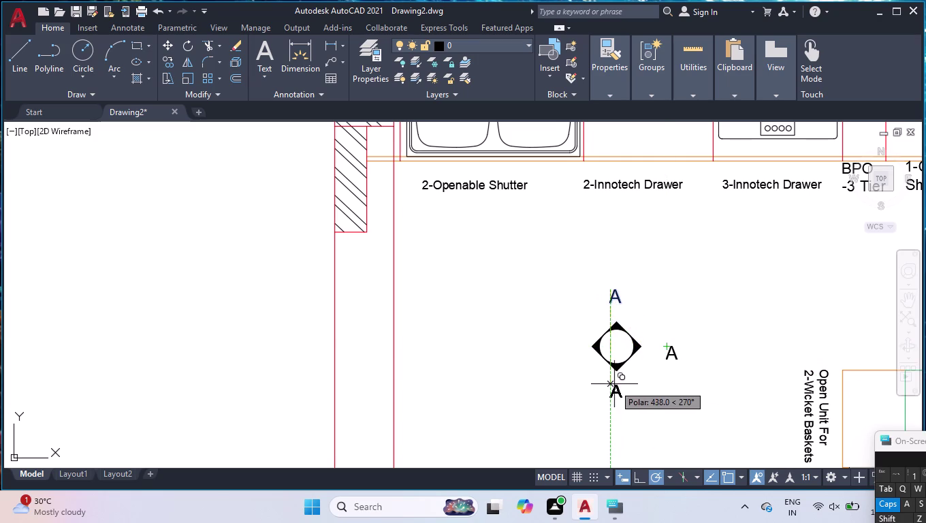
click(614, 384)
key(BackSpace)
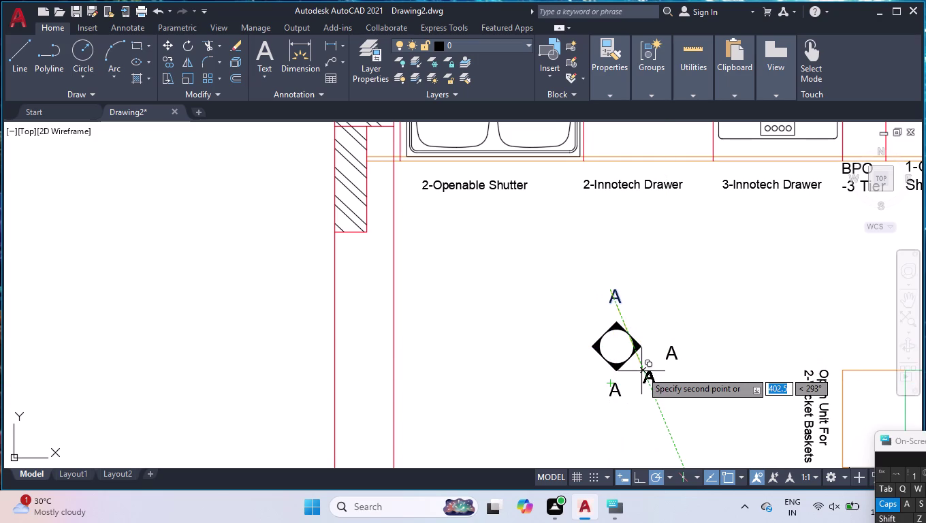
key(Escape)
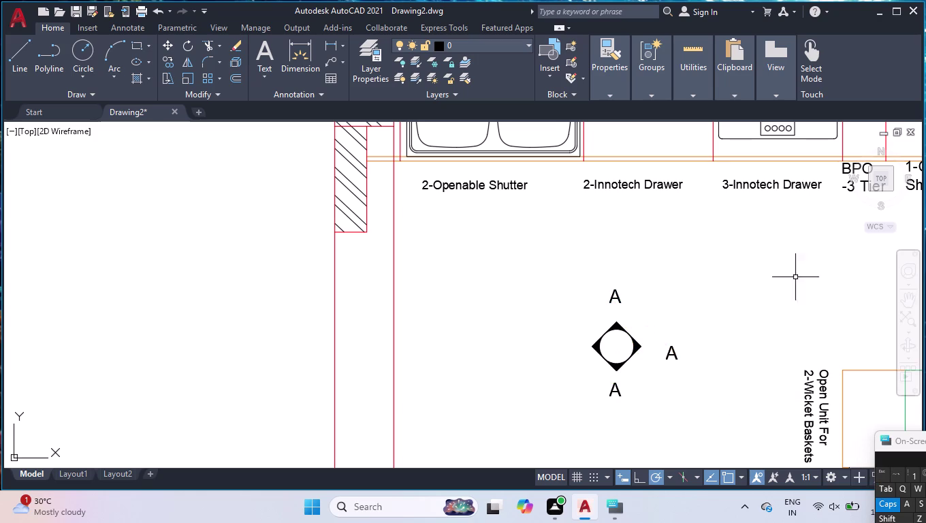
Move the right-hand A closer to the diamond.
click(673, 357)
click(668, 348)
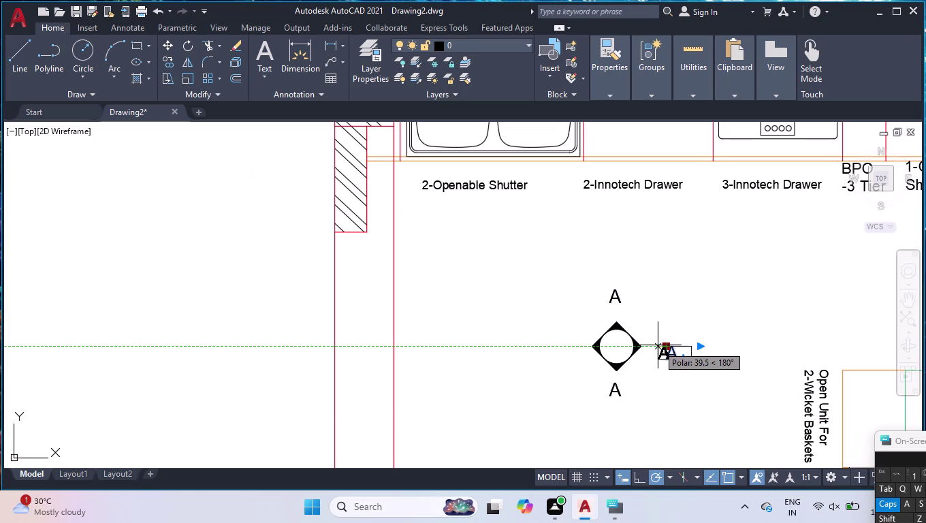
click(653, 345)
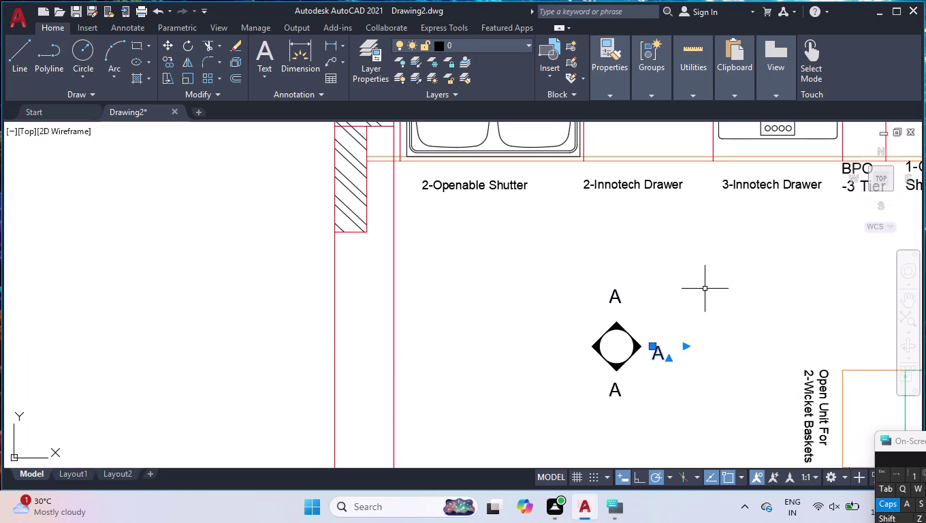
key(Return)
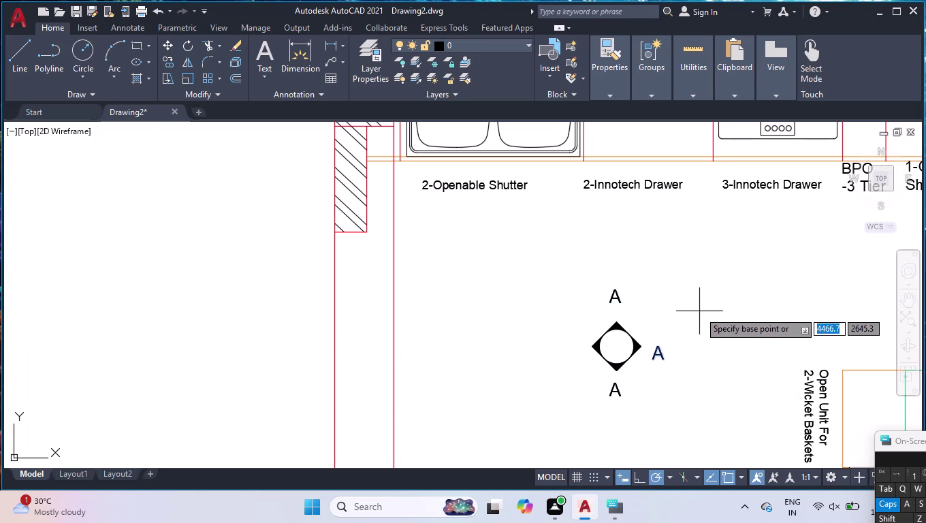
key(Escape)
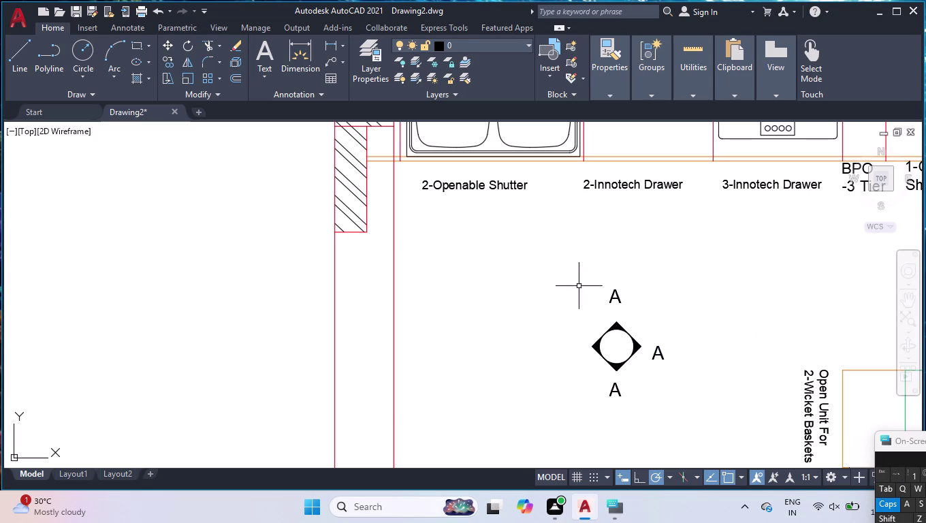
Bring the top and bottom A labels in close to the diamond.
click(615, 293)
click(609, 290)
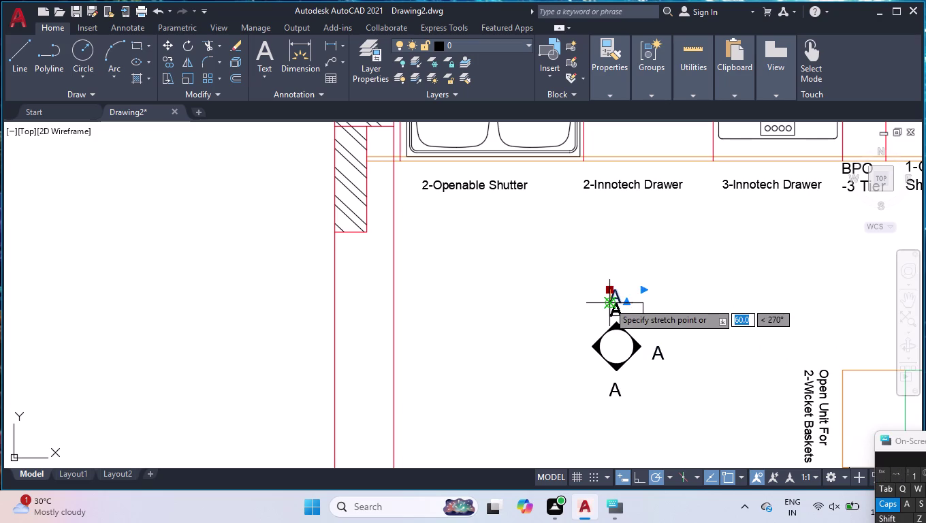
click(609, 302)
click(615, 393)
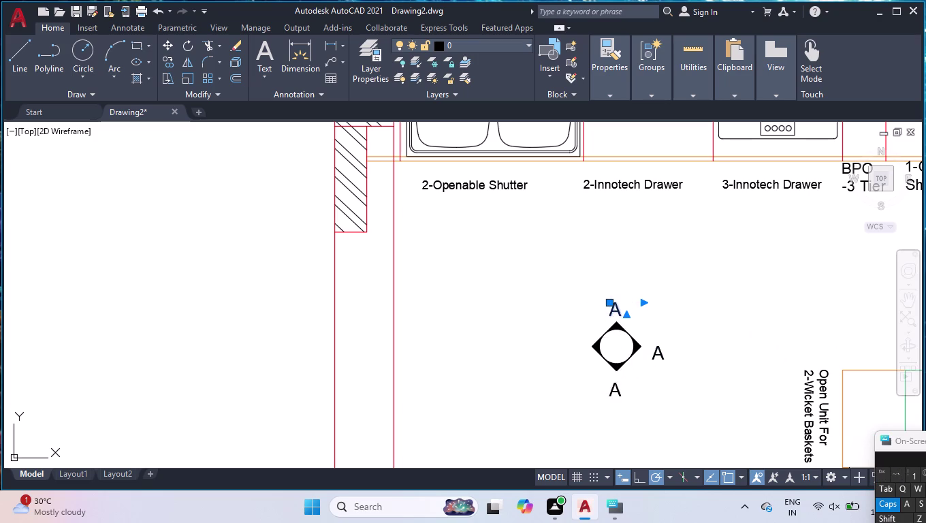
click(613, 384)
click(615, 378)
scroll(up, 3)
click(526, 329)
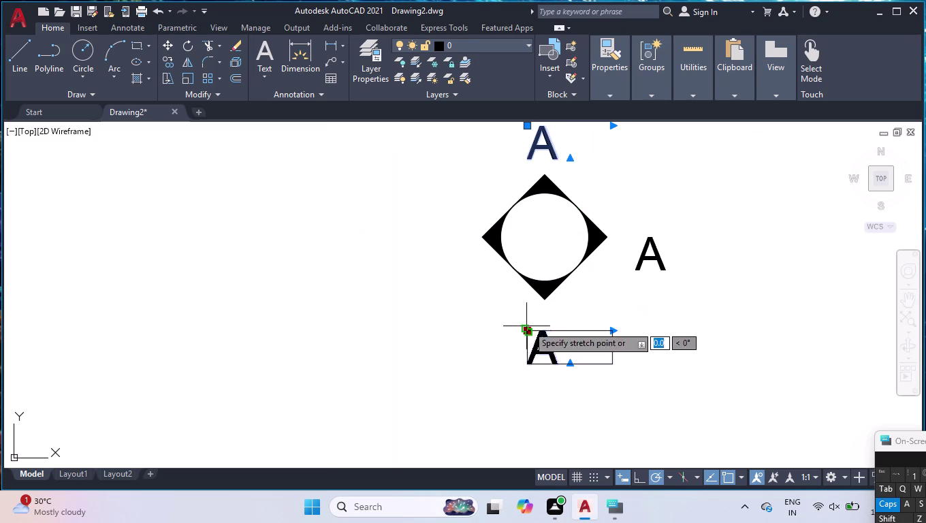
click(535, 316)
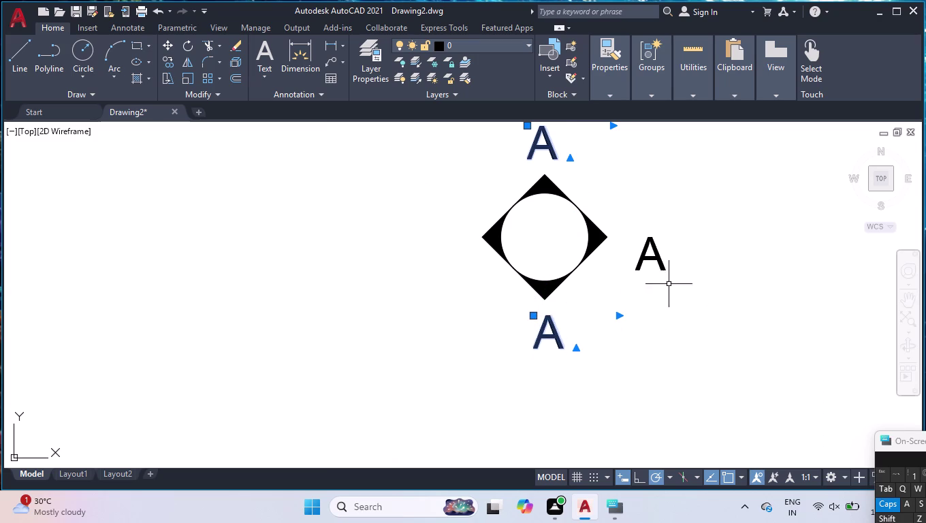
key(Escape)
Change the right-hand letter from A to B.
double_click(659, 262)
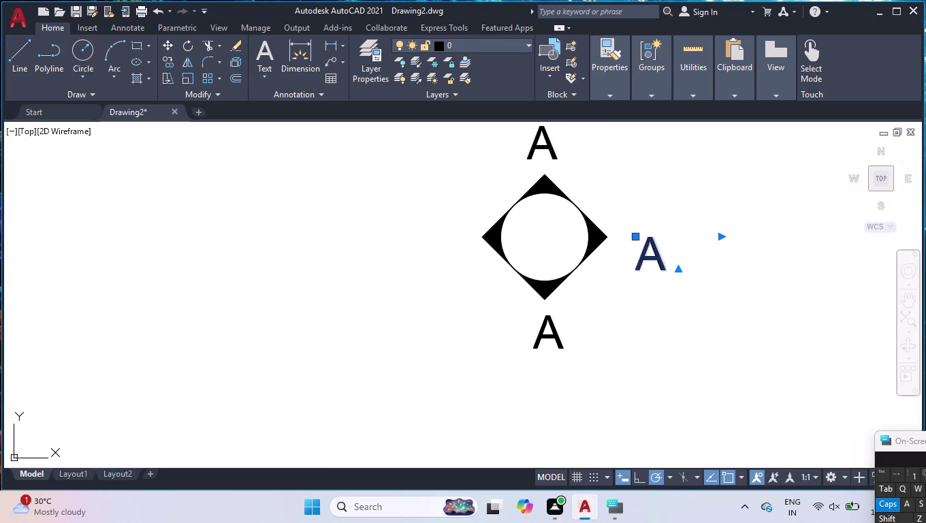
key(BackSpace)
key(b)
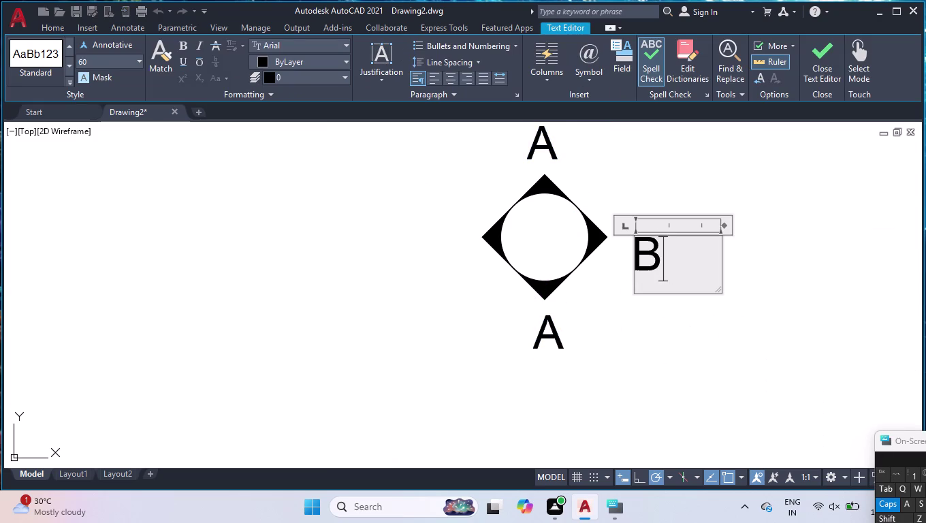
click(669, 366)
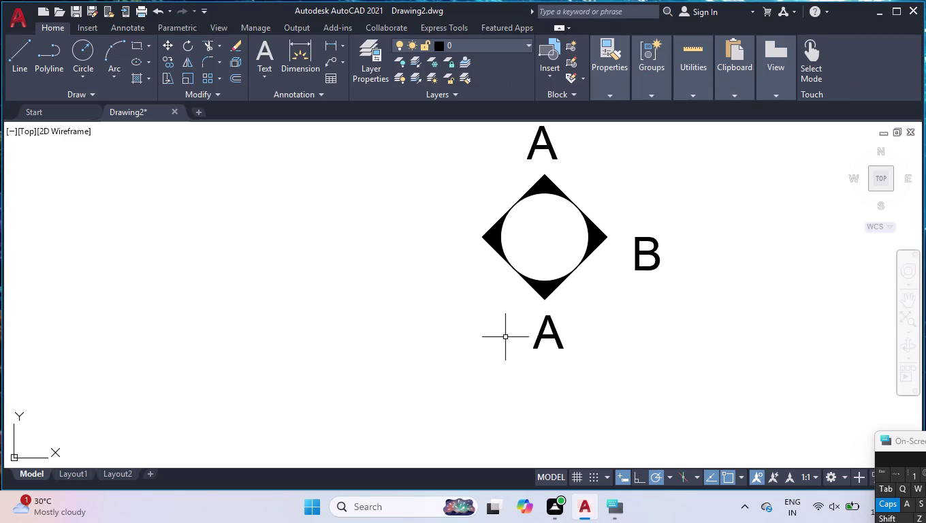
Change the lower letter under the diamond from A to C.
double_click(545, 336)
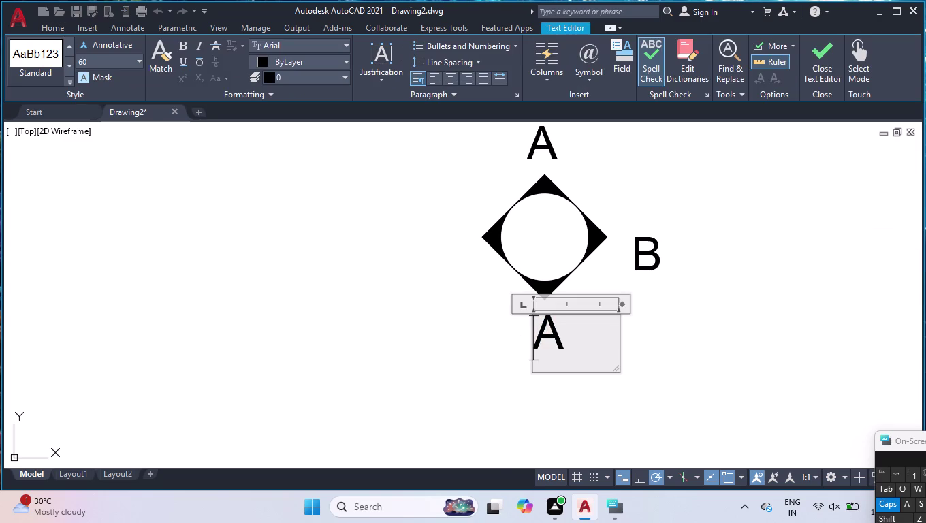
key(Right)
key(BackSpace)
key(c)
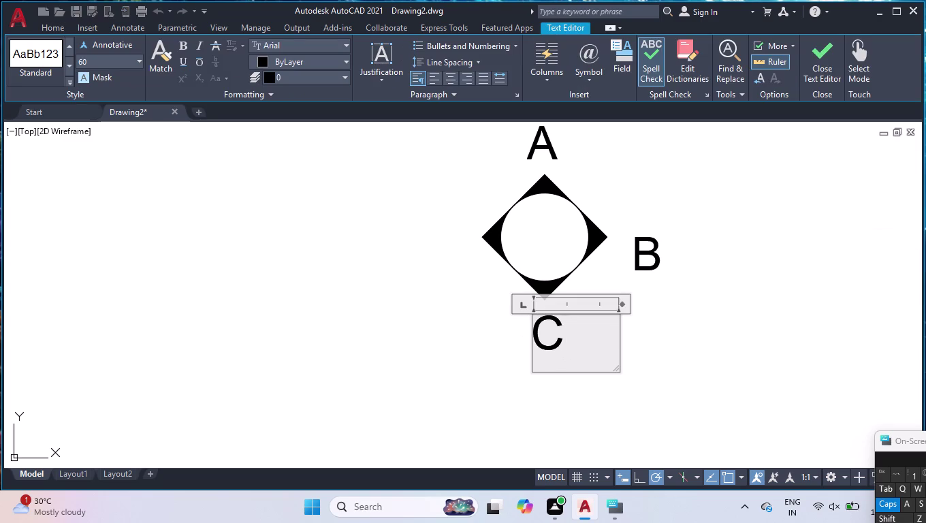
click(459, 373)
scroll(down, 3)
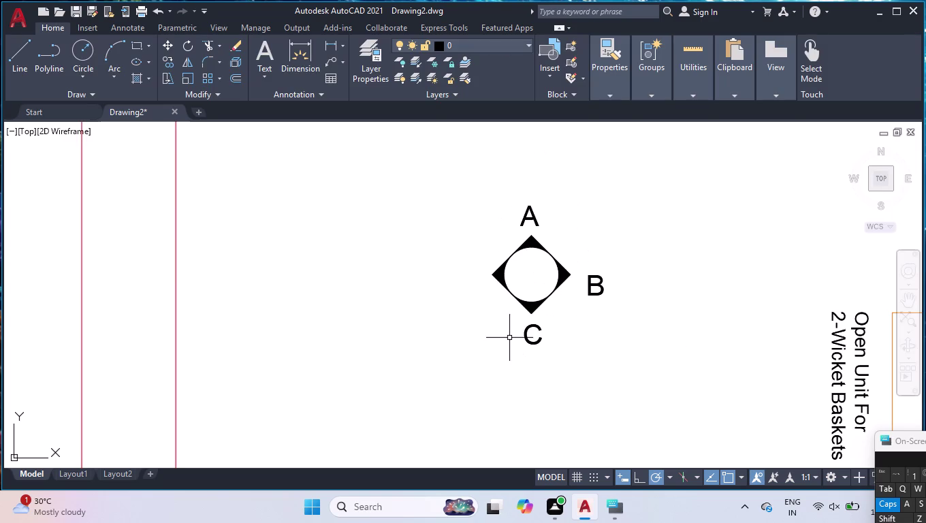
scroll(down, 3)
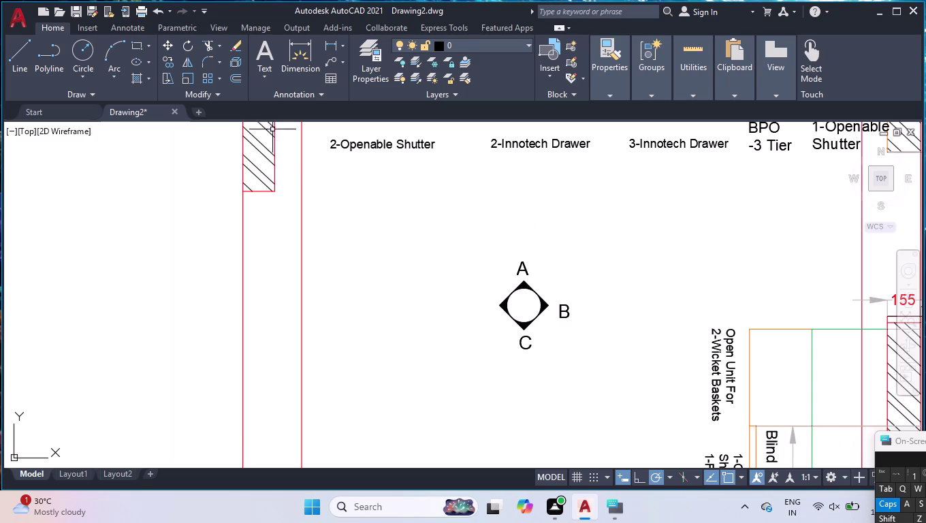
Draw a multiline text box below the diamond and type the 'Kitchen Top Plan' title.
click(264, 48)
scroll(down, 3)
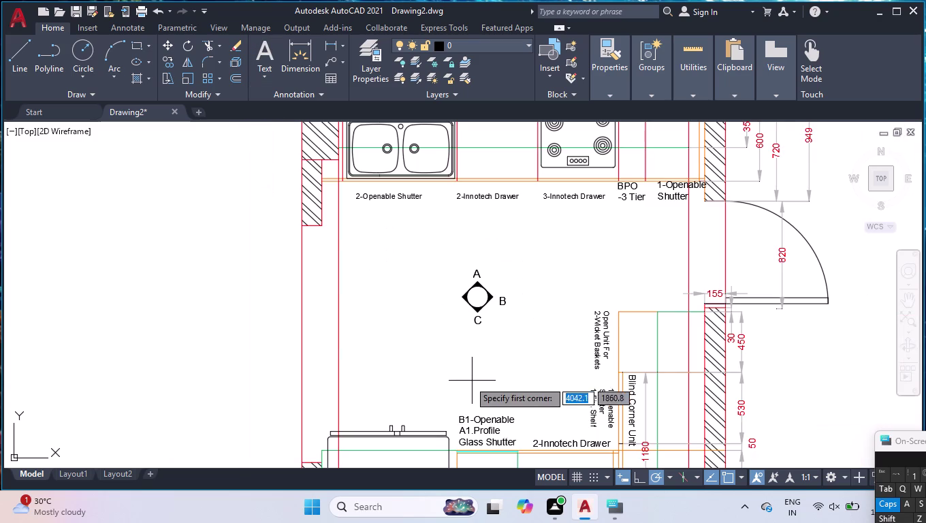
click(430, 333)
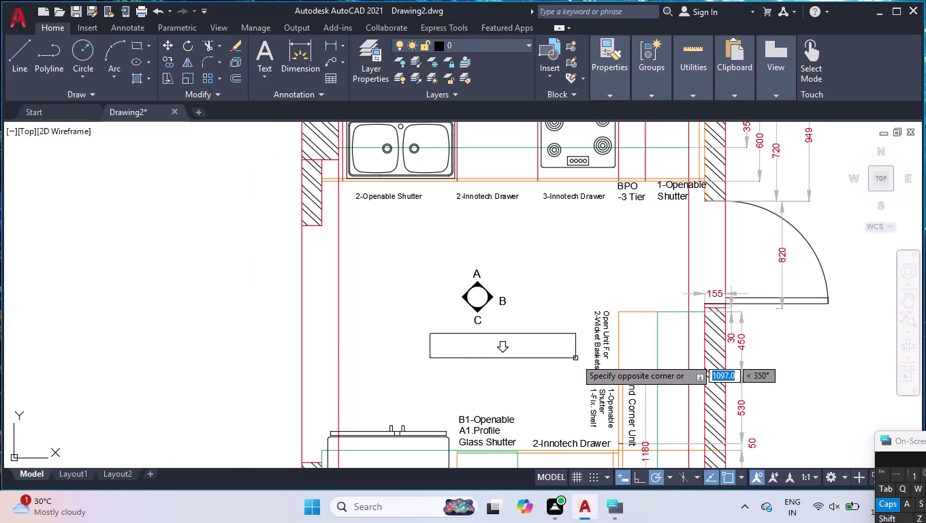
click(576, 358)
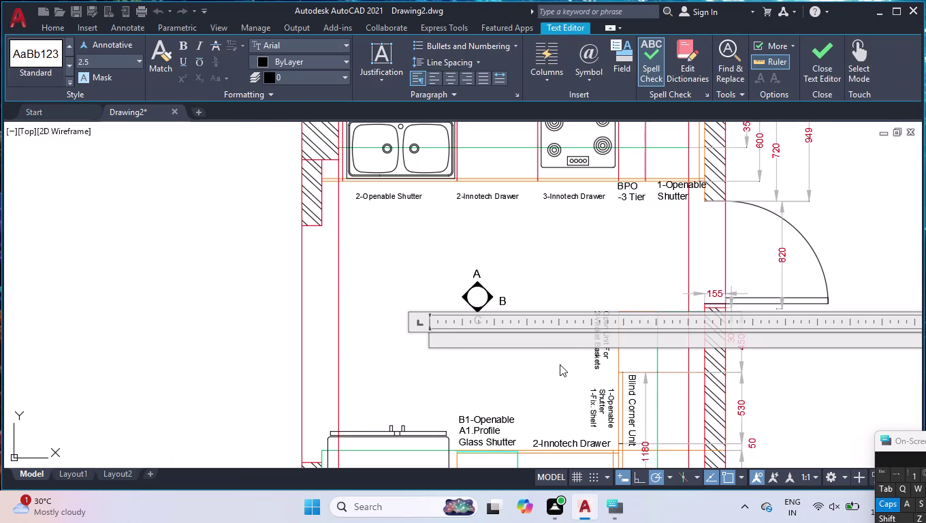
key(k)
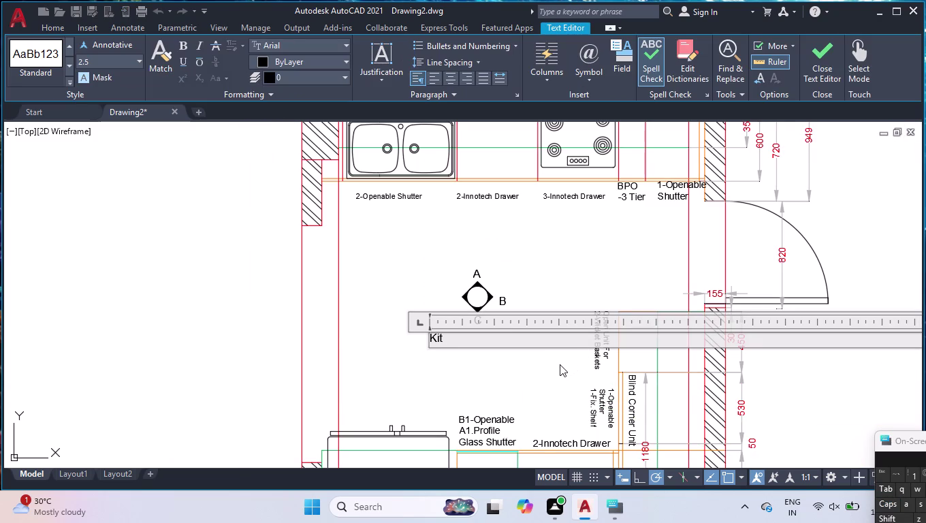
text(chem)
key(BackSpace)
text(n)
key(space)
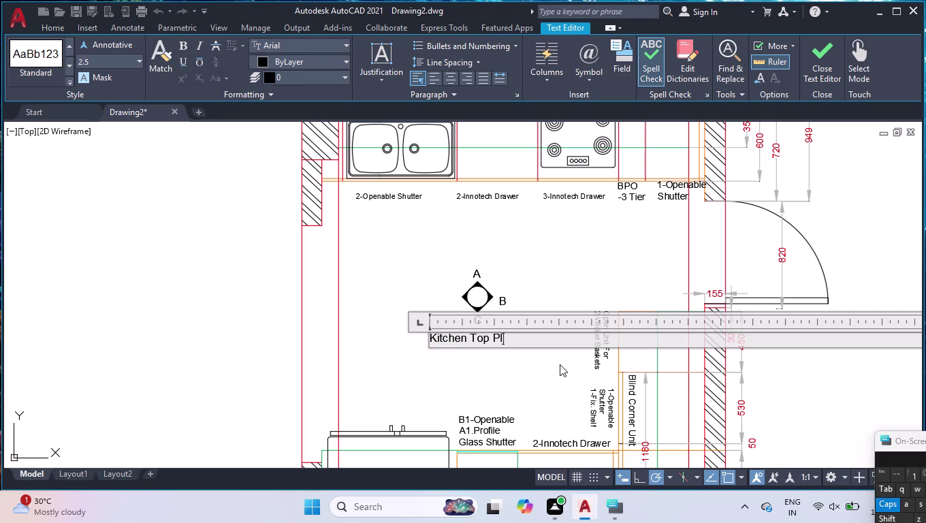
Make the title red with text height 20, then finish the text.
click(288, 60)
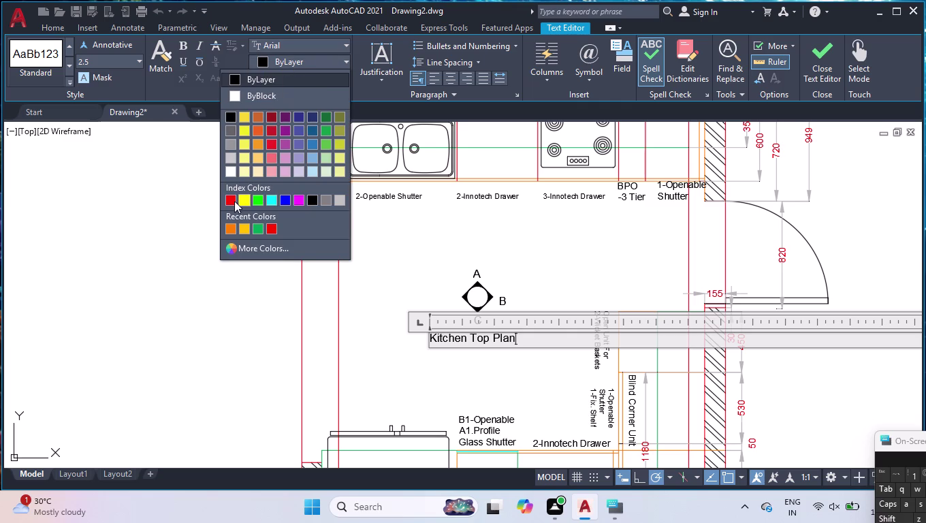
click(231, 203)
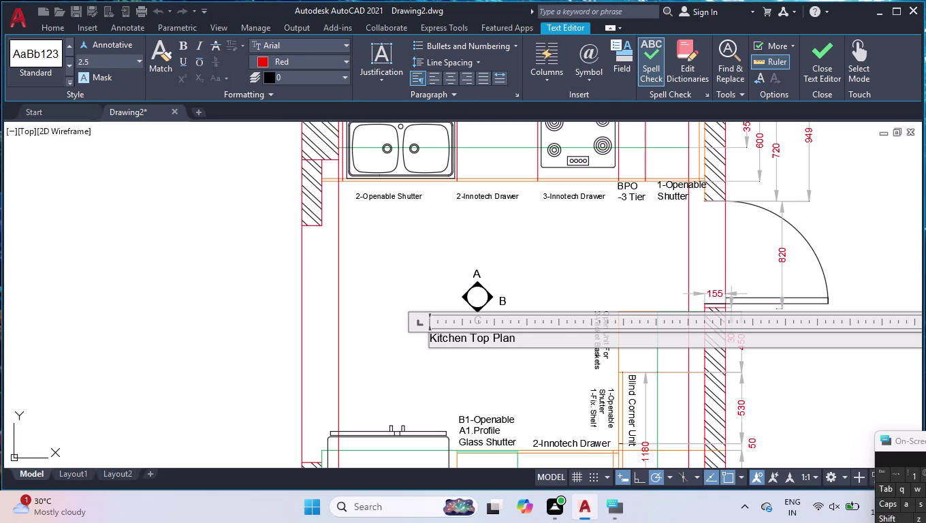
drag(88, 60, 28, 60)
text(20)
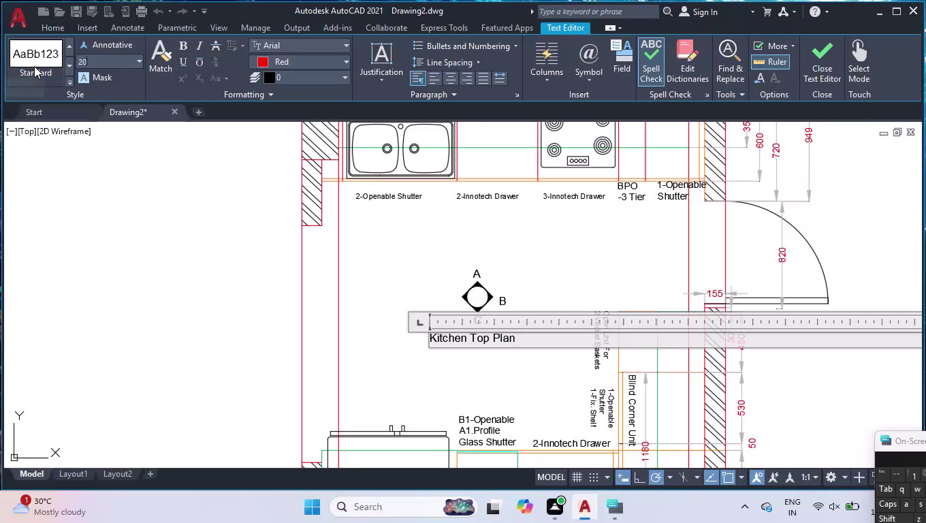
key(Return)
click(826, 69)
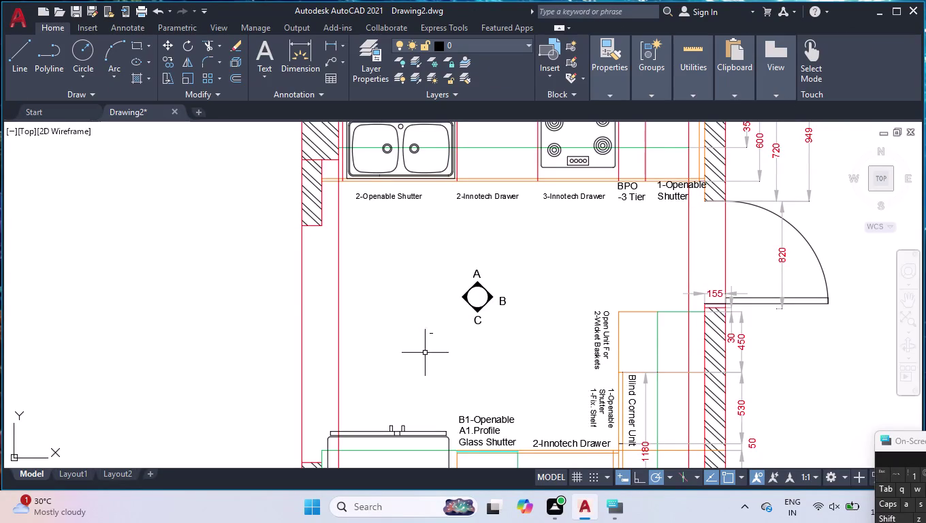
Set the Kitchen Top Plan title's colour to Red in Properties.
click(432, 333)
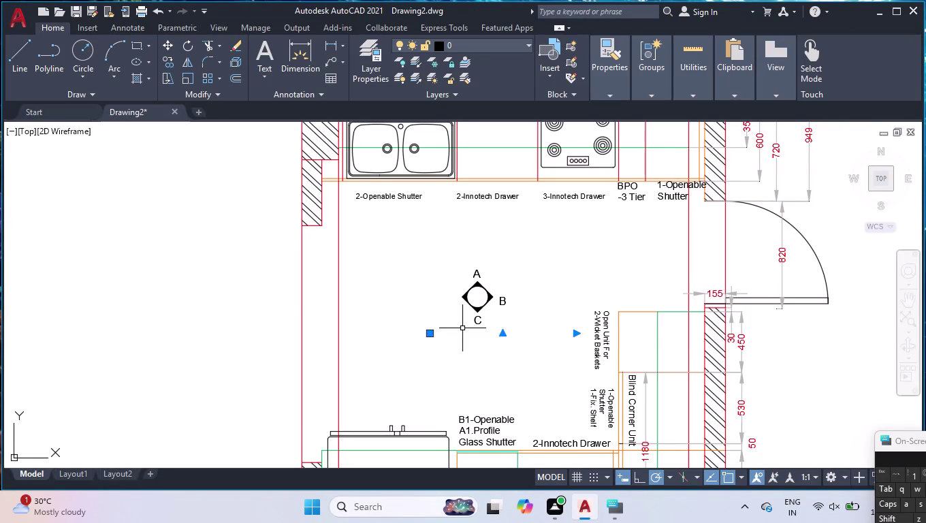
key(ctrl+1)
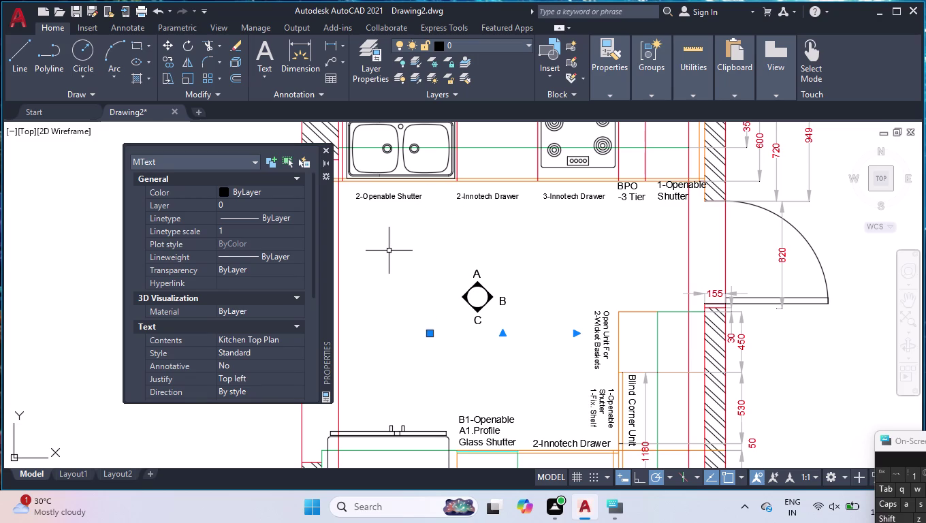
click(232, 191)
click(251, 188)
click(249, 229)
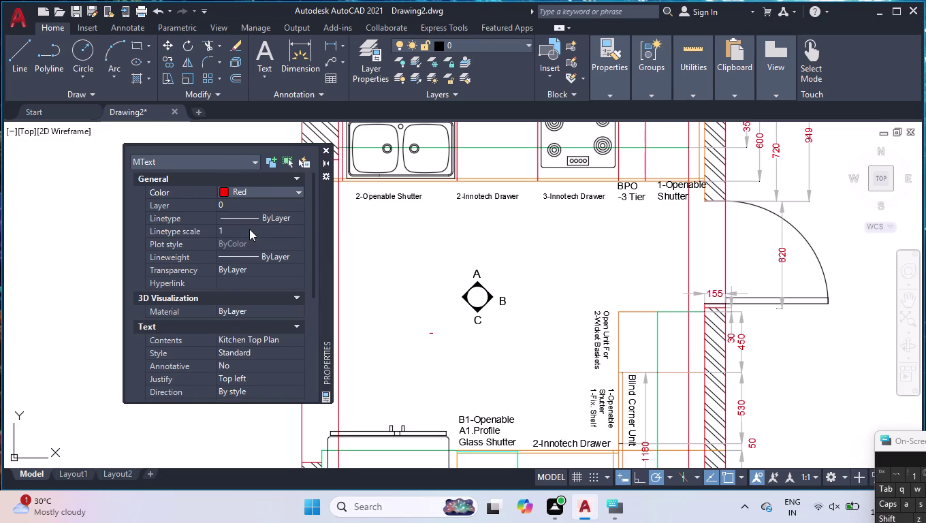
scroll(down, 3)
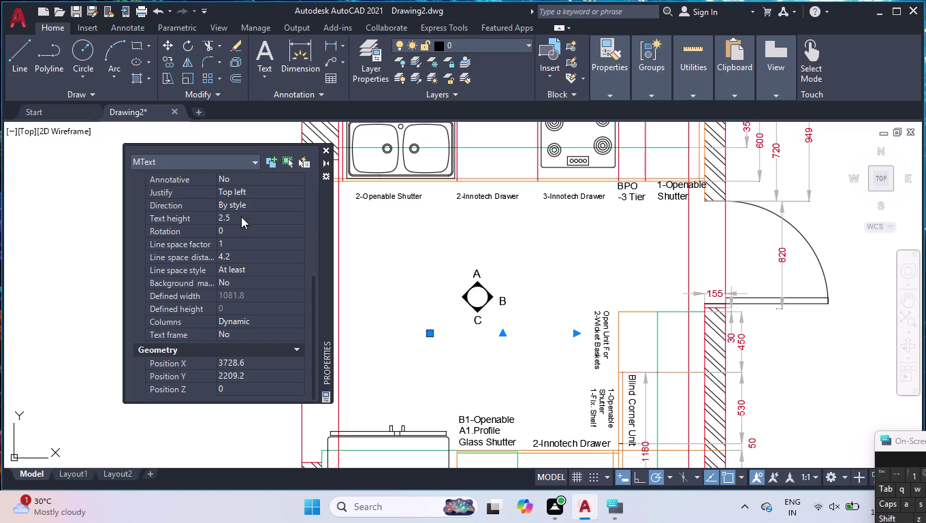
Try text heights of 50 and then 60 for the title.
click(241, 216)
text(5)
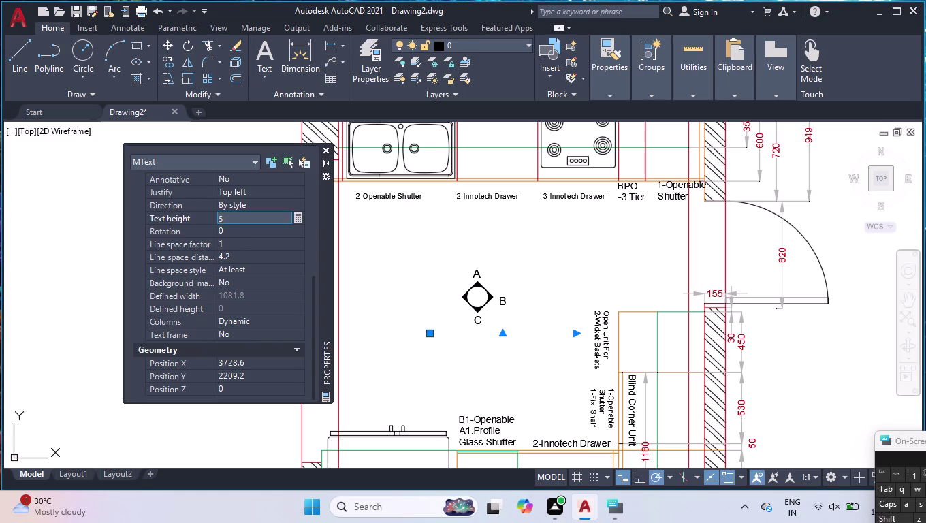
text(0)
key(Return)
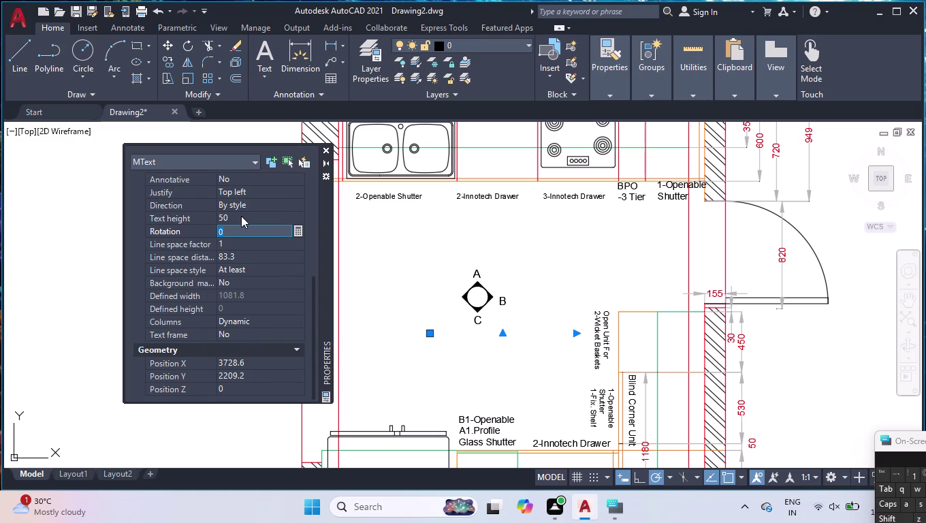
click(241, 216)
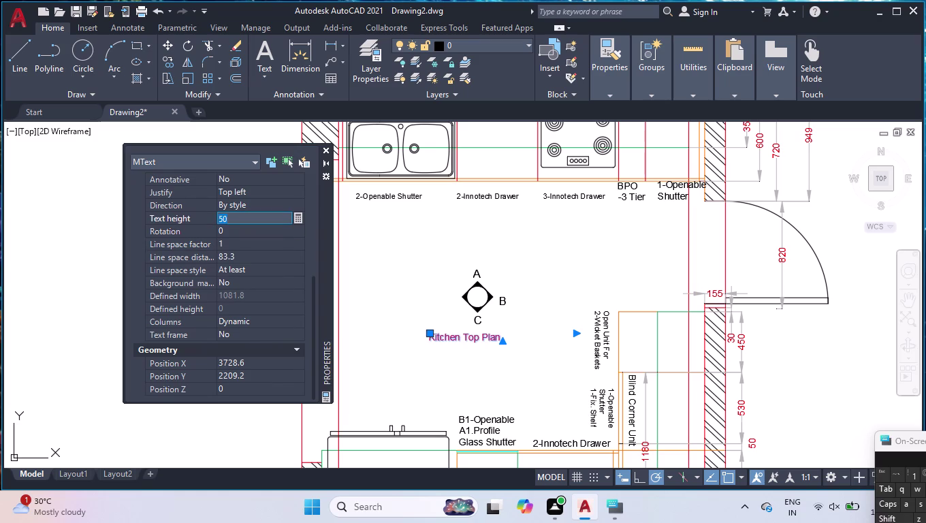
text(60)
key(Return)
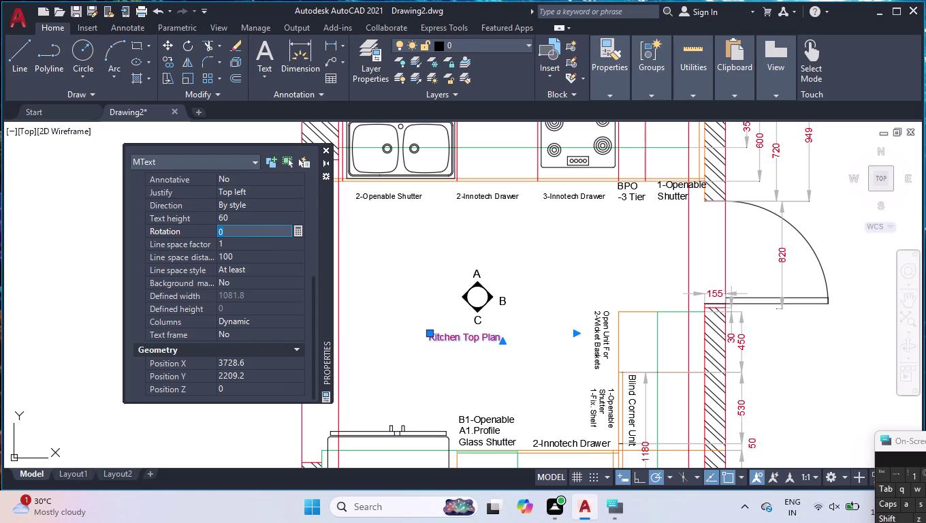
Set the title's final text height to 70 and close Properties.
click(252, 214)
text(70)
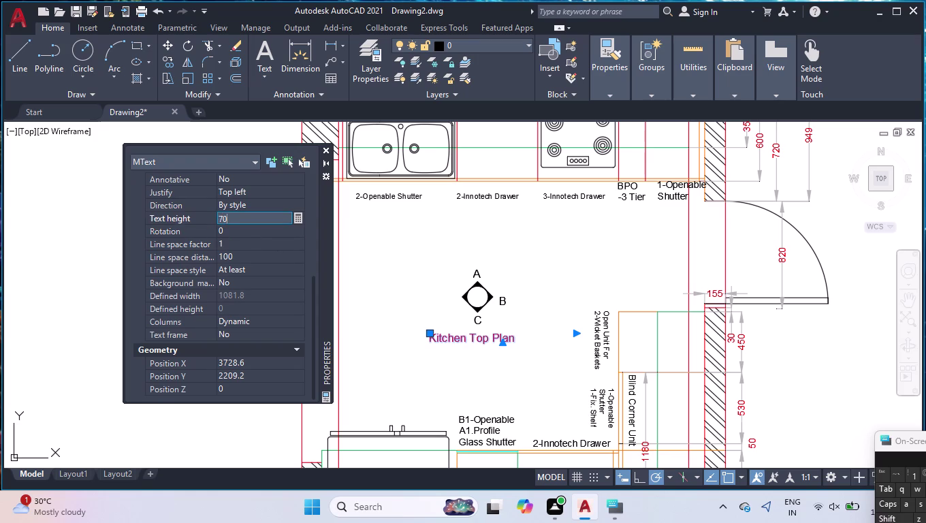
key(Return)
click(328, 150)
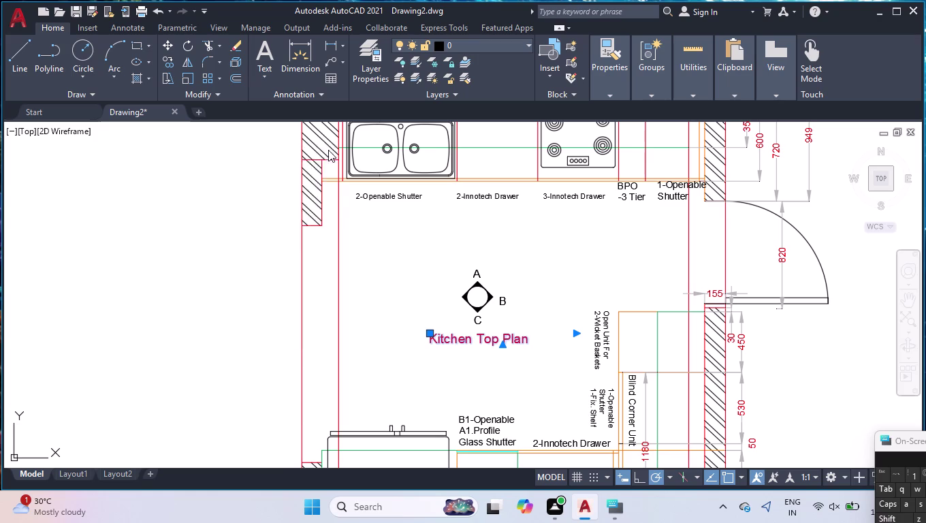
key(Return)
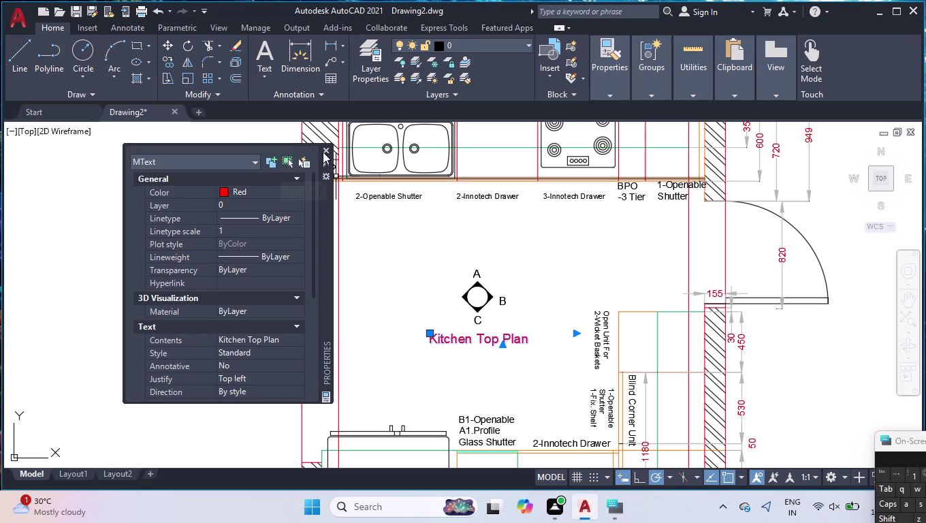
click(322, 149)
key(Escape)
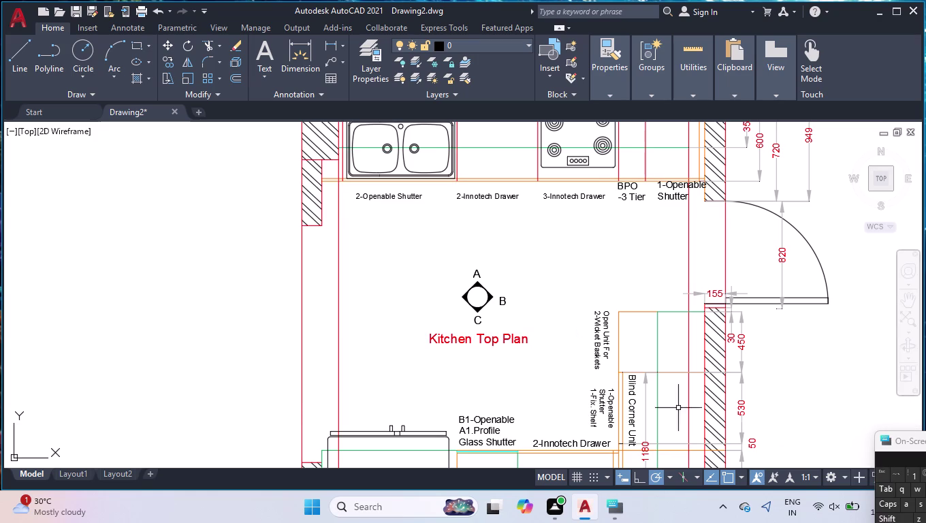
scroll(down, 3)
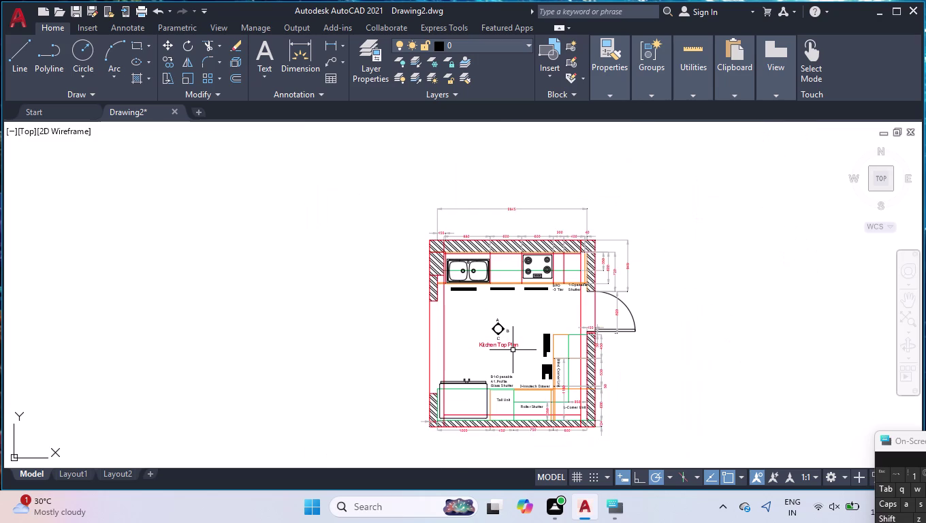